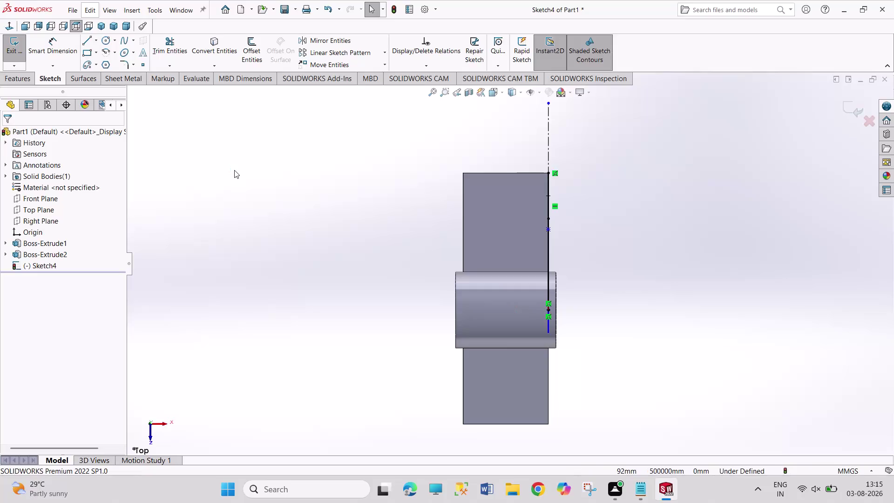
Undo the stray sketch line and check the part from the angled and front views.
key(ctrl+z)
key(ctrl+z)
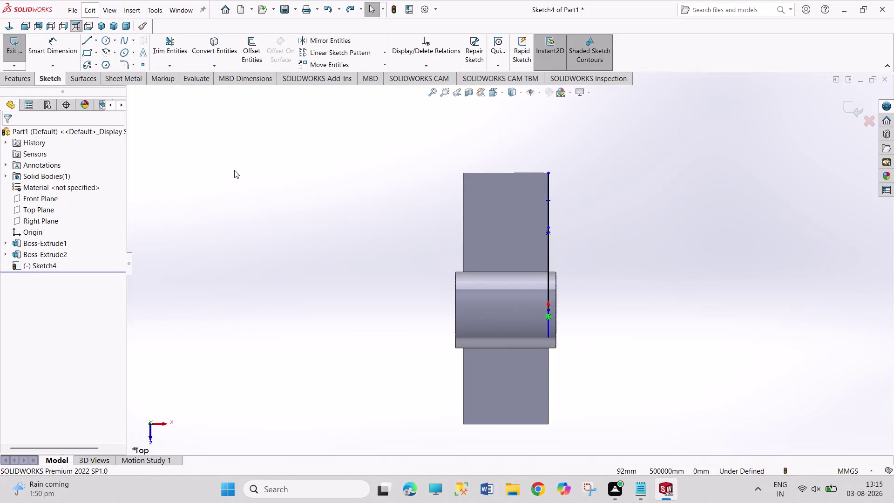
click(101, 28)
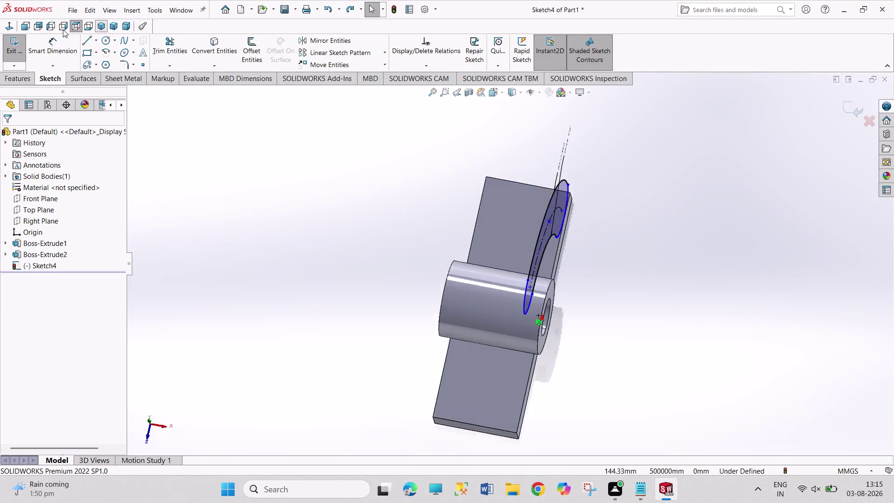
key(ctrl+z)
key(ctrl+z)
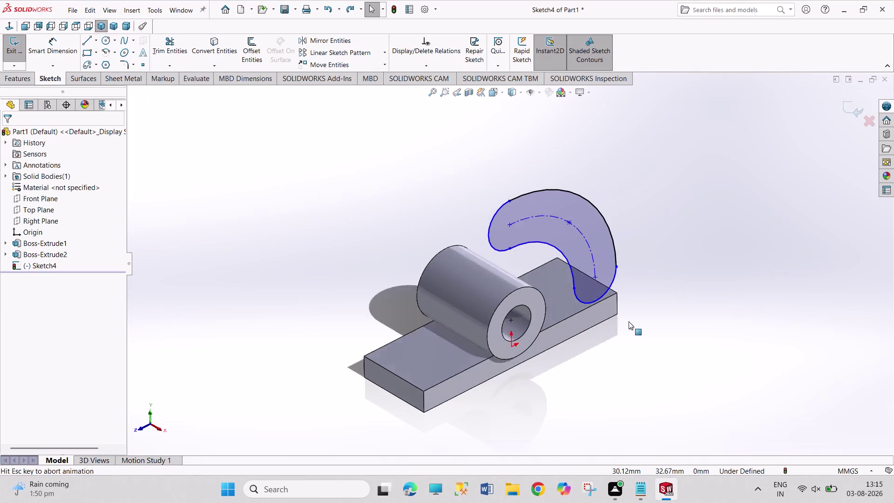
key(ctrl+z)
key(ctrl+z)
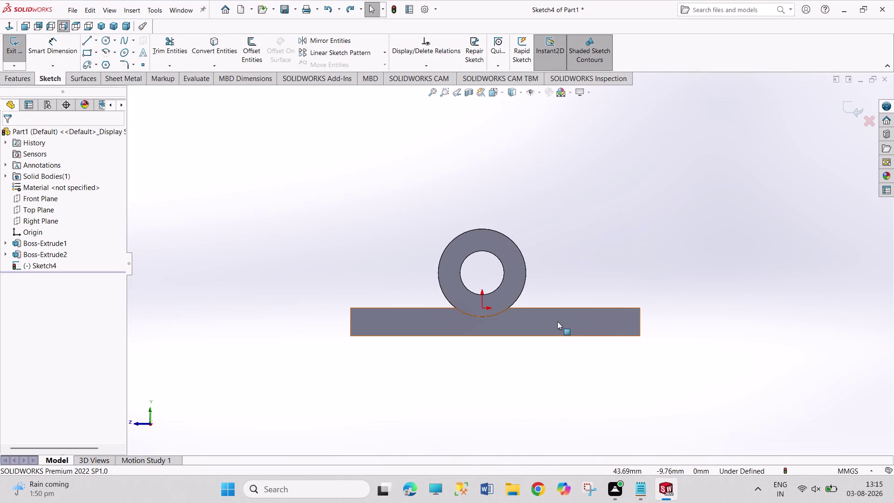
Exit and discard the unfinished Sketch4, then select the ring's front face.
click(557, 321)
click(506, 281)
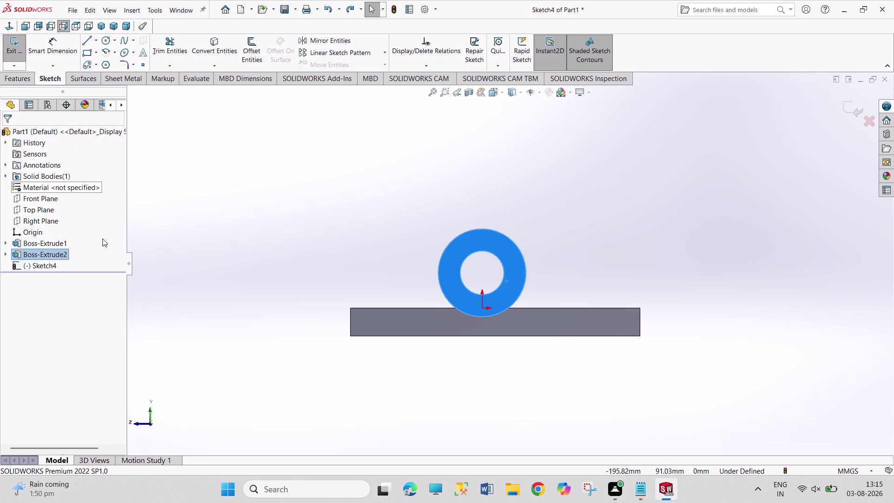
click(7, 46)
click(510, 281)
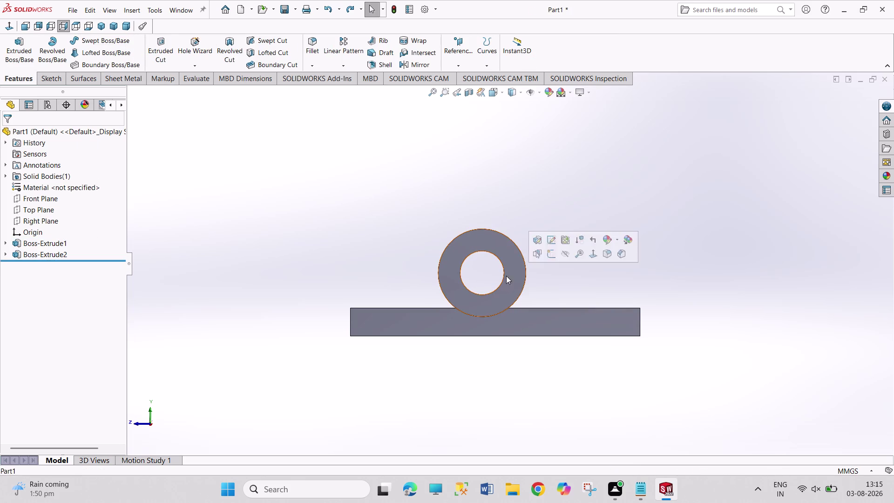
click(55, 79)
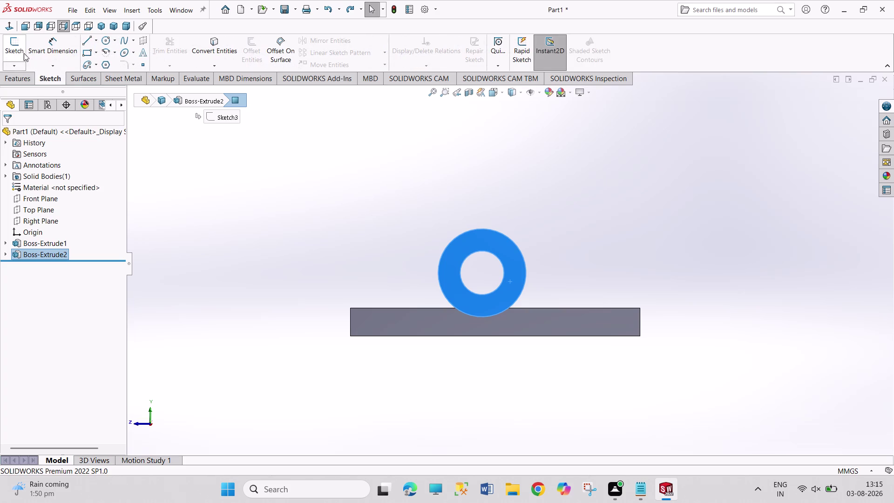
Start a sketch on the ring face and draw a centerpoint arc slot from the ring centre.
click(21, 48)
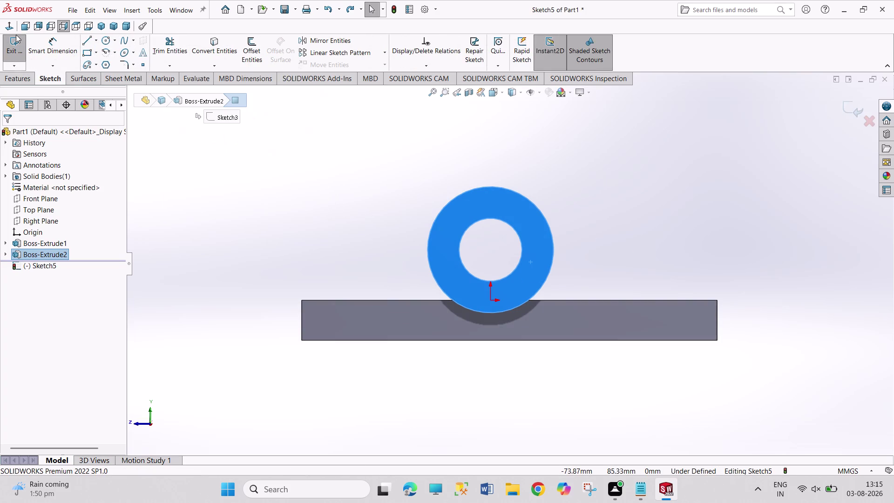
click(86, 65)
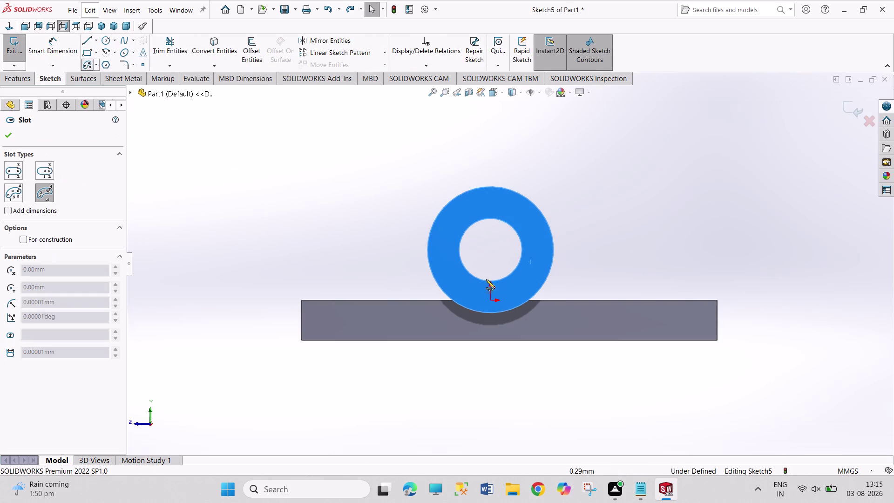
click(490, 248)
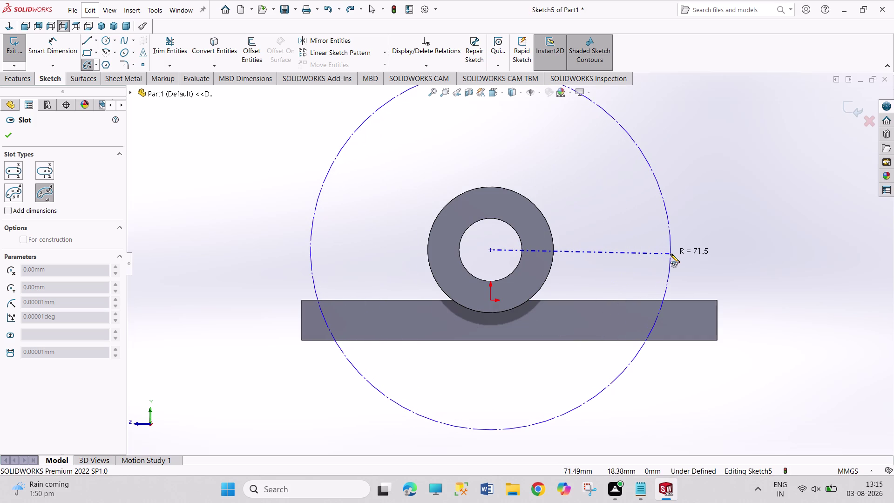
click(670, 254)
scroll(up, 3)
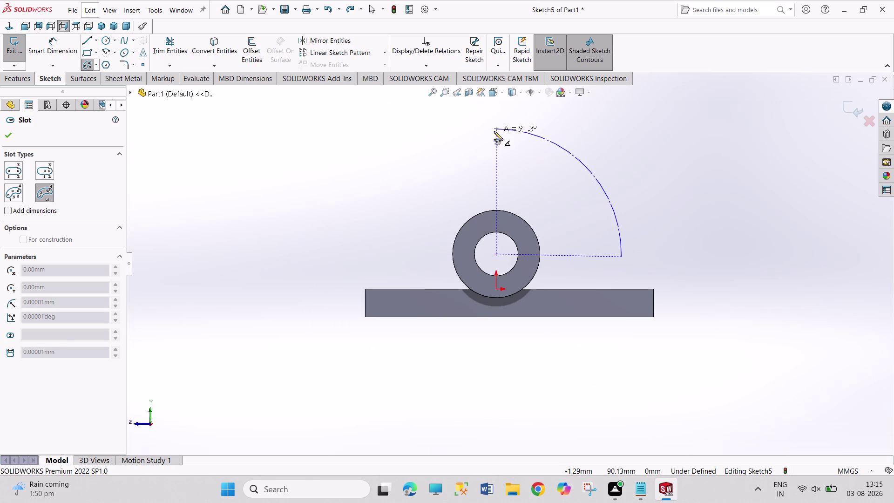
click(494, 132)
click(510, 112)
Dimension the slot's outer arc to R90 and inner arc to R60.
right_drag(722, 217, 704, 132)
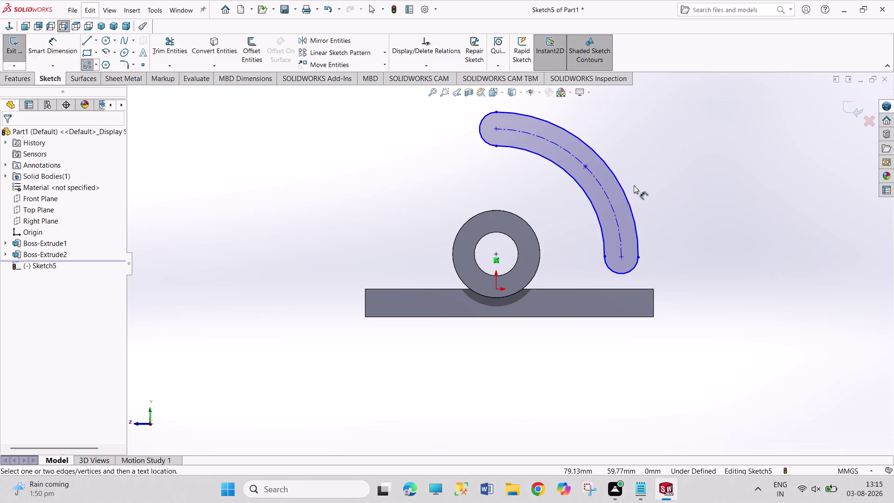
click(626, 195)
click(646, 179)
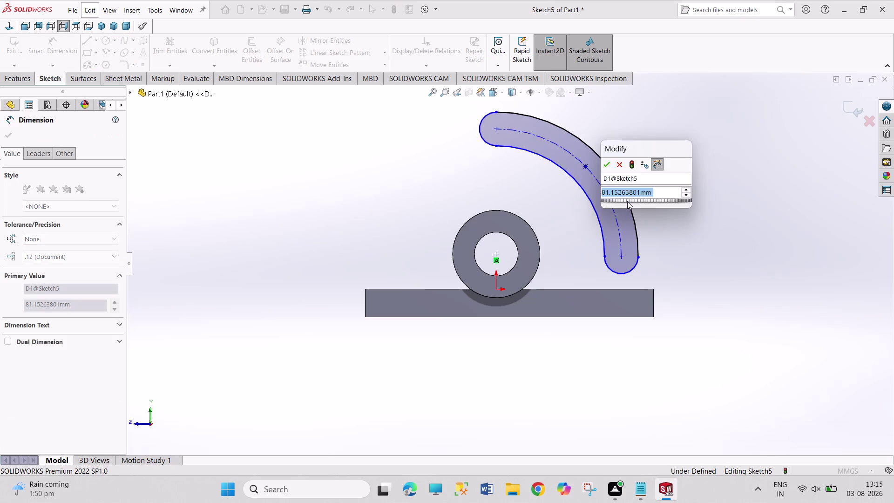
text(90)
key(Return)
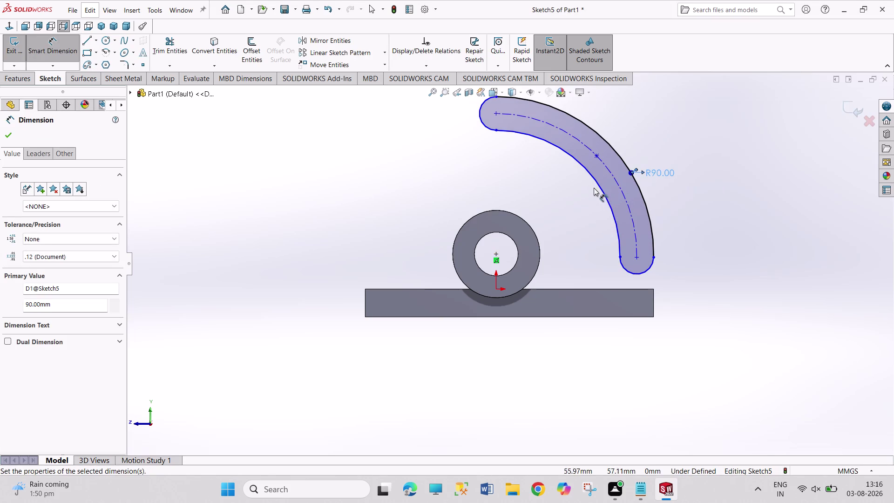
drag(595, 184, 598, 178)
click(644, 131)
text(6)
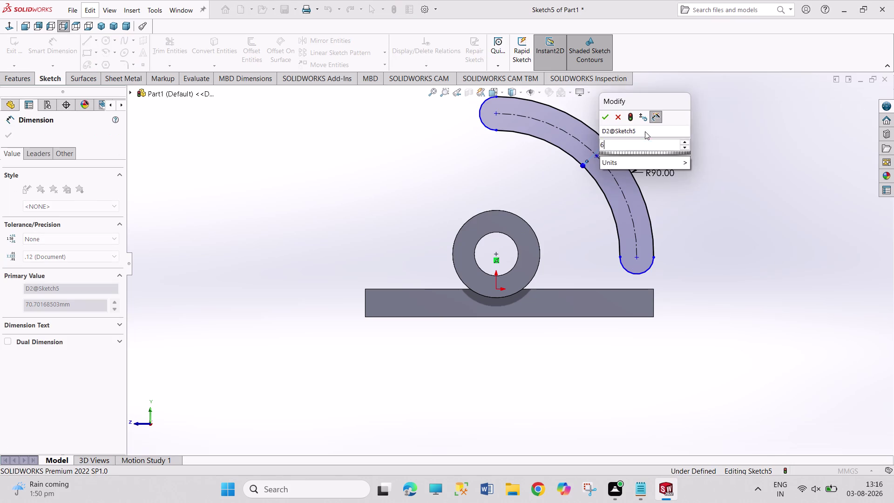
text(0)
key(Return)
right_click(729, 198)
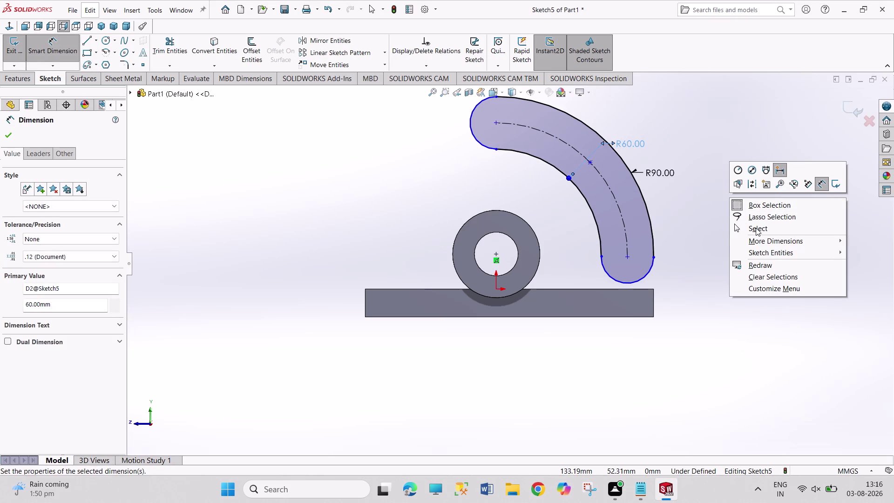
click(755, 228)
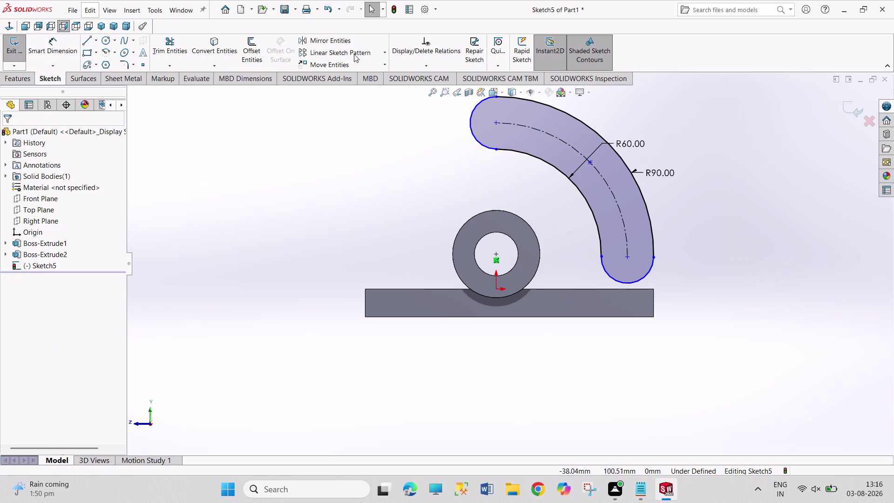
click(98, 40)
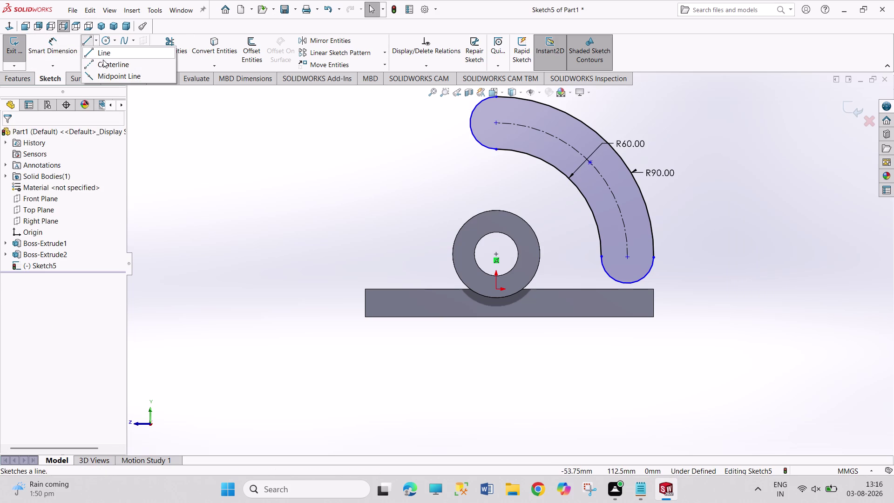
Draw horizontal and vertical centerlines from the ring centre past the slot.
click(103, 61)
click(497, 253)
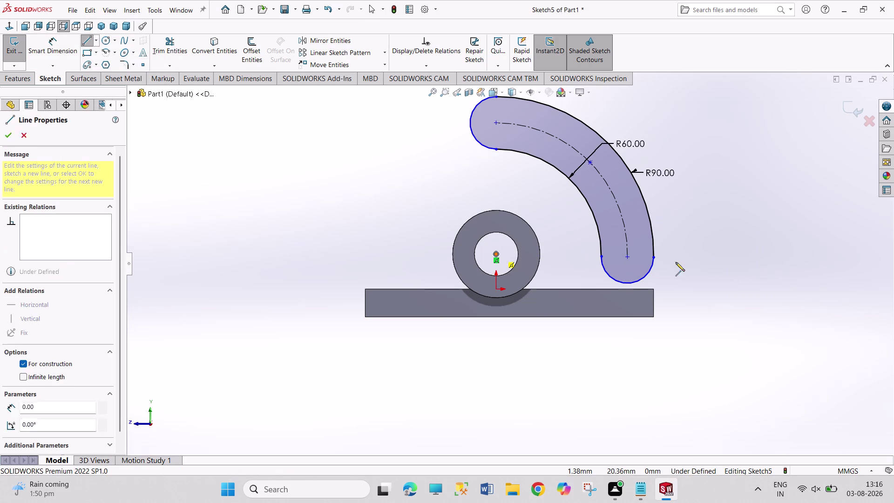
click(716, 258)
right_click(733, 220)
drag(758, 228, 744, 221)
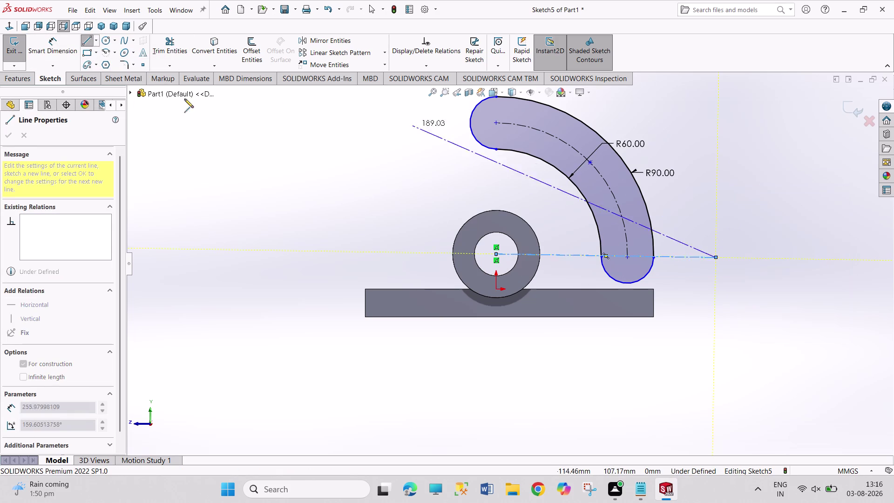
click(97, 41)
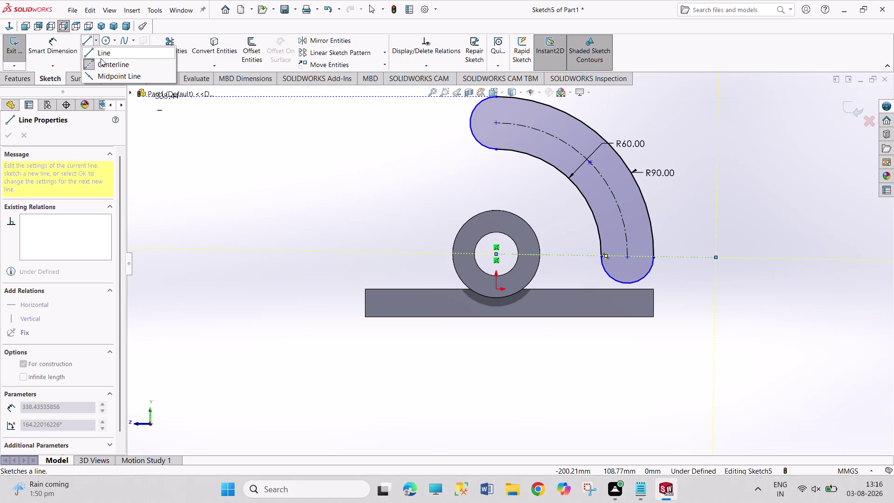
click(105, 65)
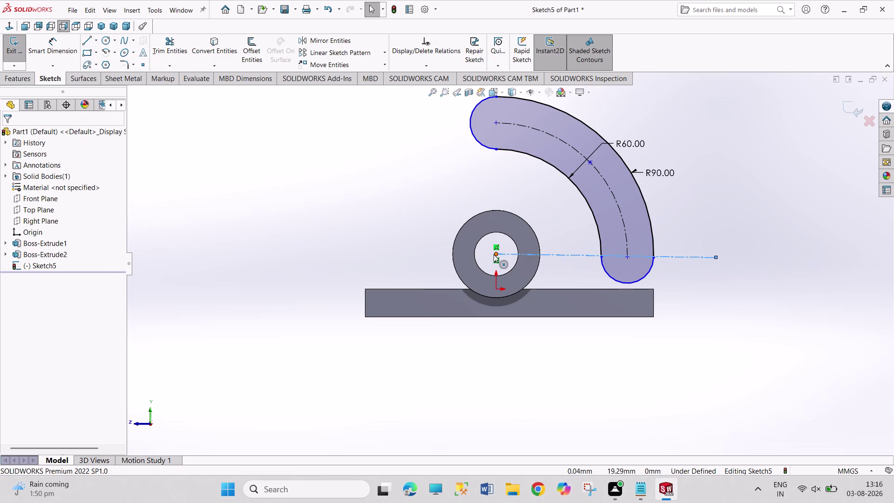
click(98, 42)
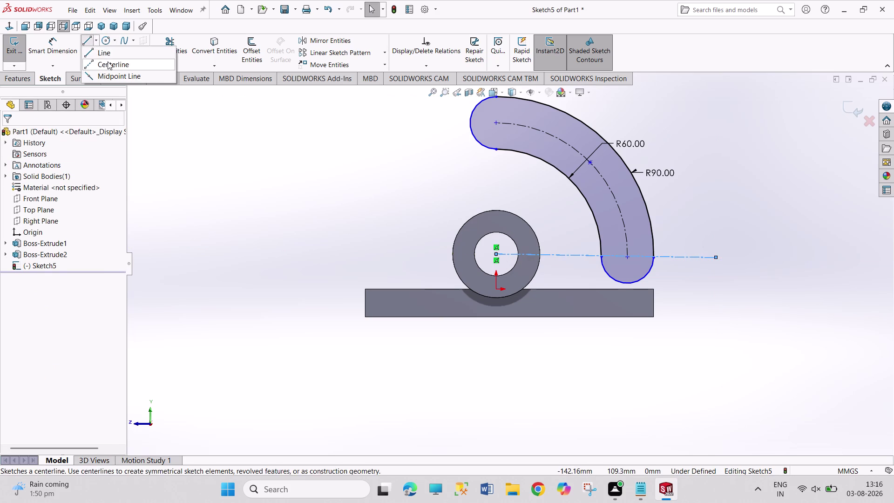
click(107, 61)
click(495, 254)
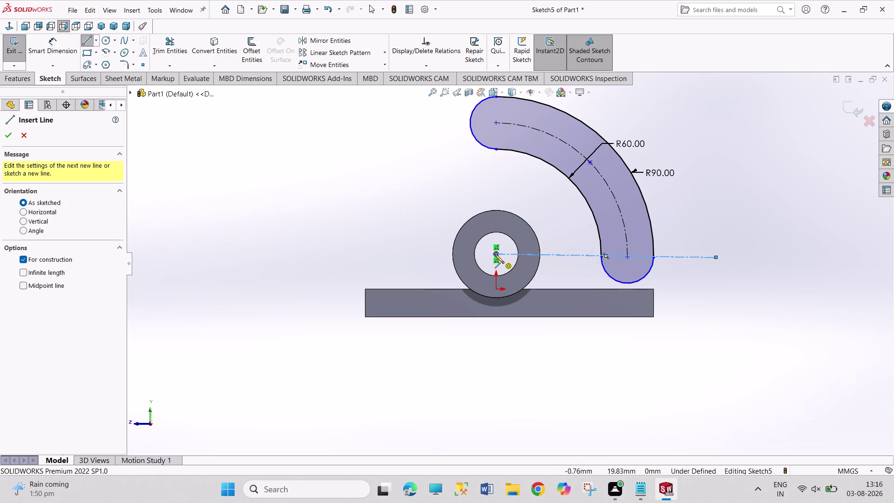
click(496, 110)
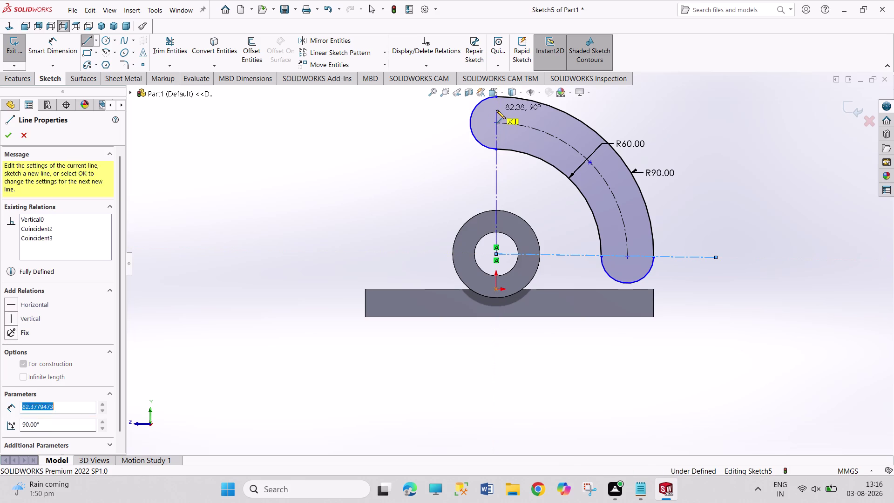
right_click(532, 107)
click(544, 115)
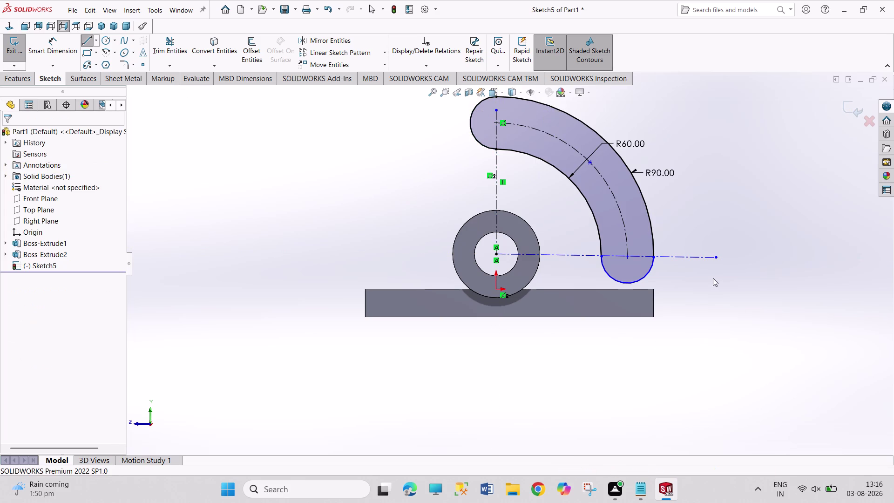
Make the horizontal line construction geometry and tie the slot end onto it.
click(703, 256)
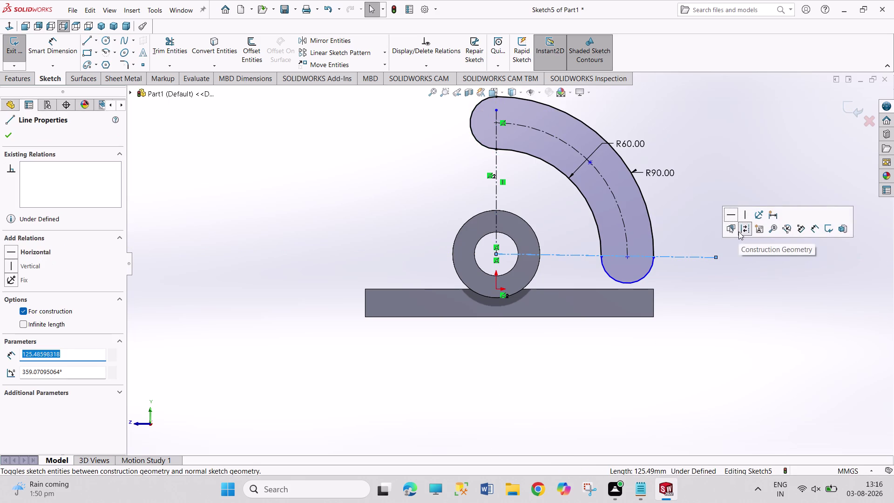
click(733, 216)
click(733, 151)
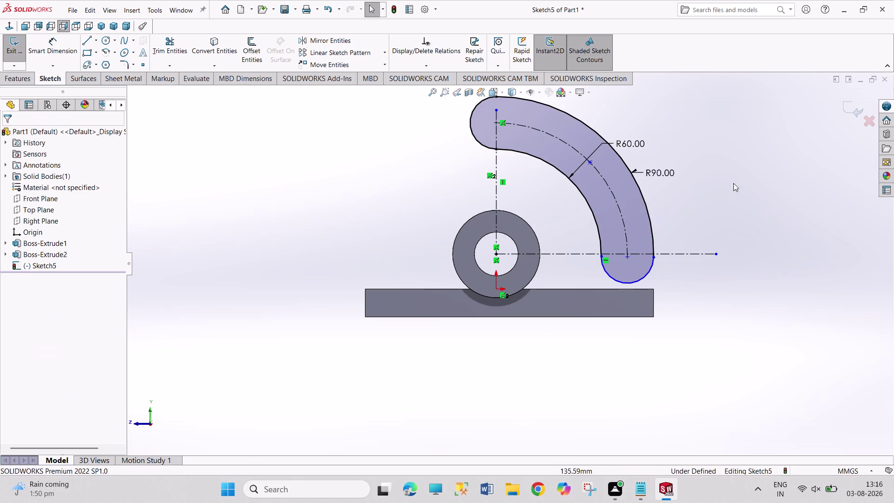
click(626, 258)
click(678, 254)
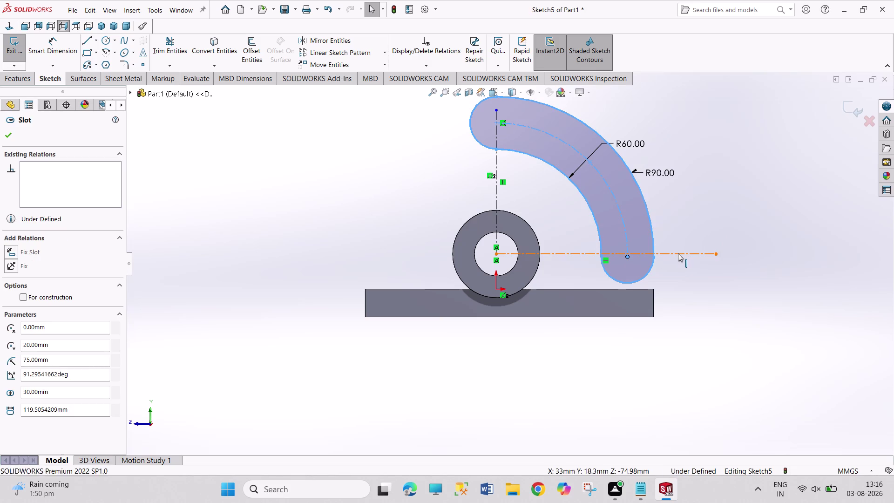
click(719, 213)
click(721, 166)
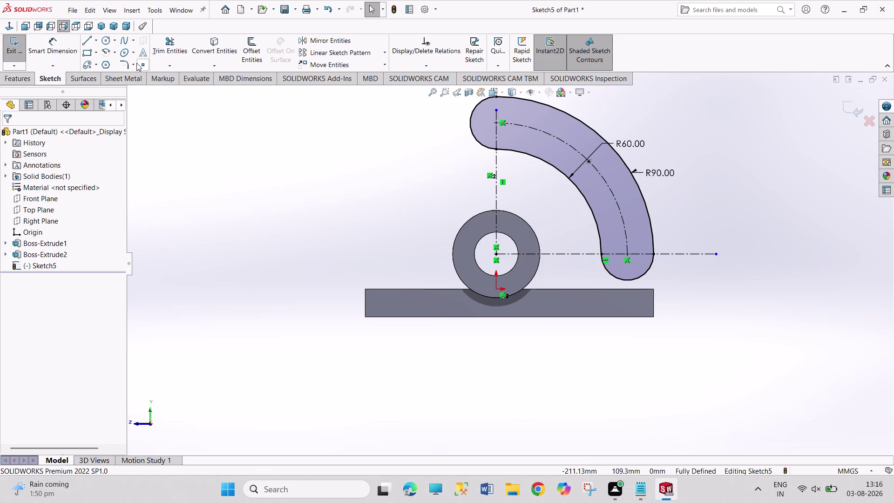
click(104, 41)
Sketch a small circle centred on the slot's upper end.
scroll(down, 3)
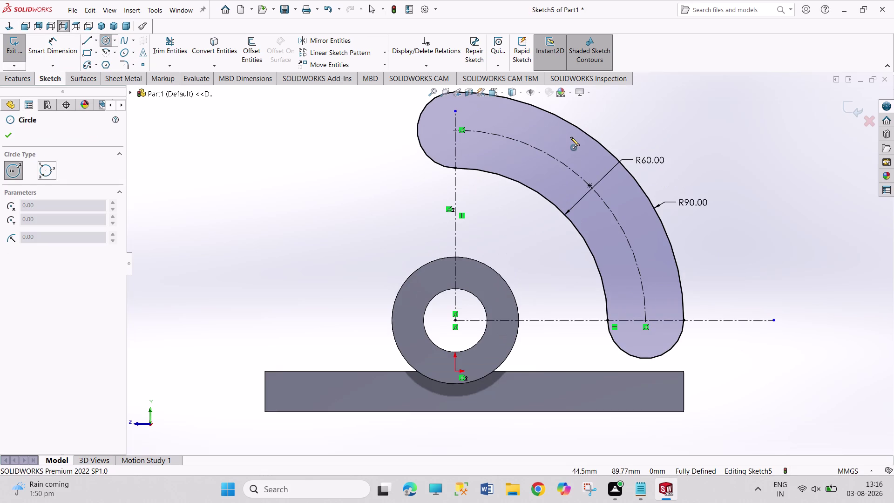
click(454, 132)
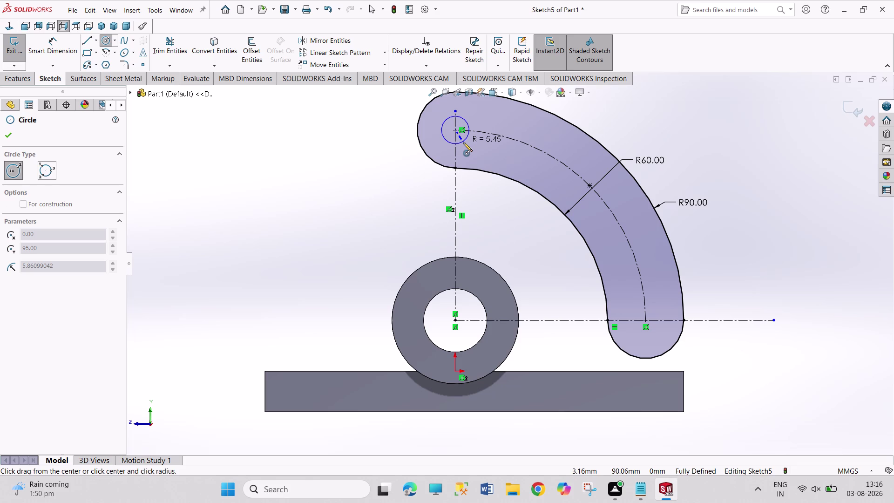
click(463, 142)
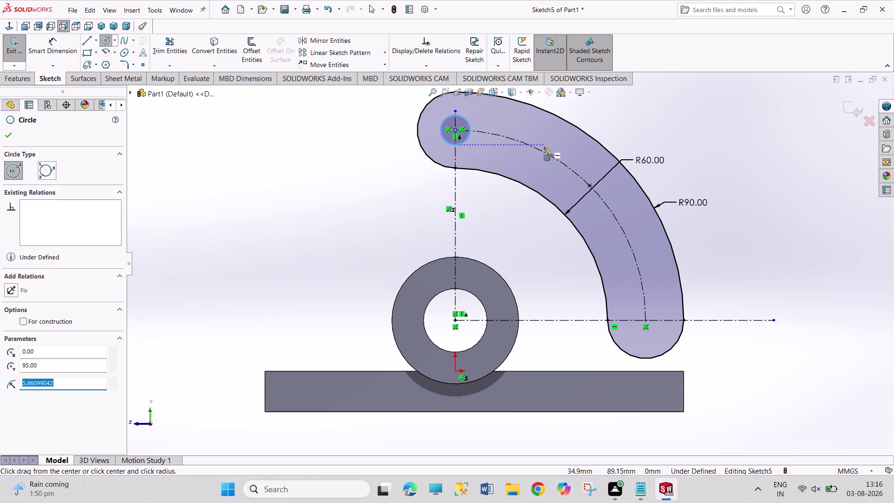
right_click(686, 115)
click(692, 128)
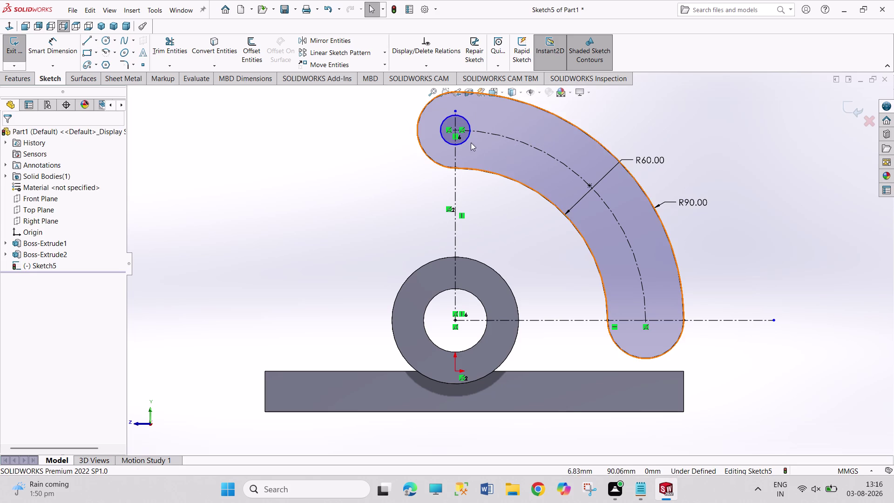
right_drag(705, 110, 700, 83)
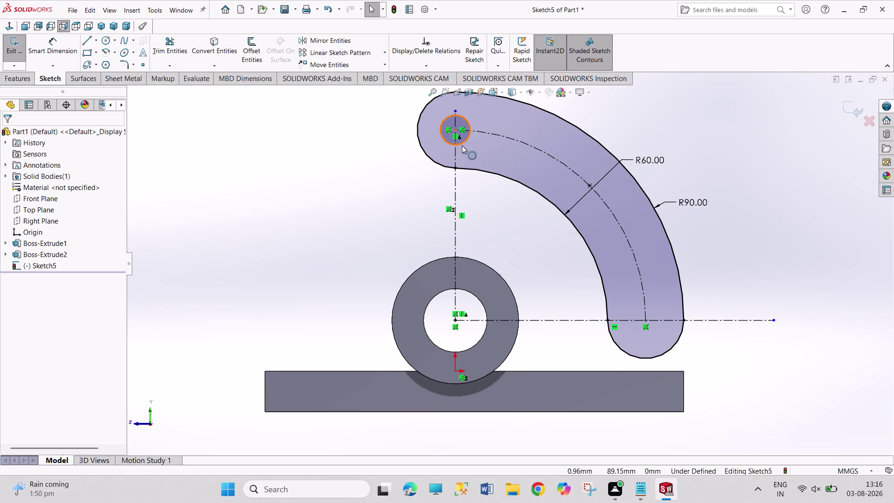
right_drag(688, 133, 685, 77)
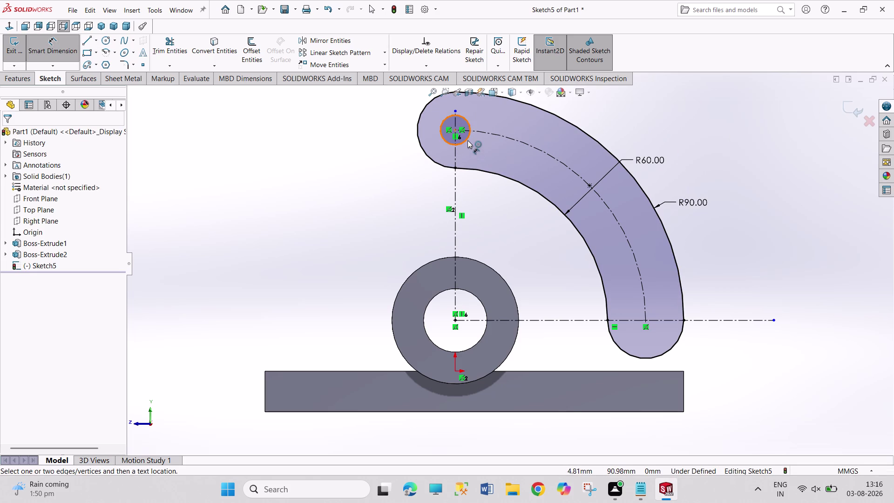
Dimension the circle's diameter to 12 mm.
drag(468, 140, 461, 141)
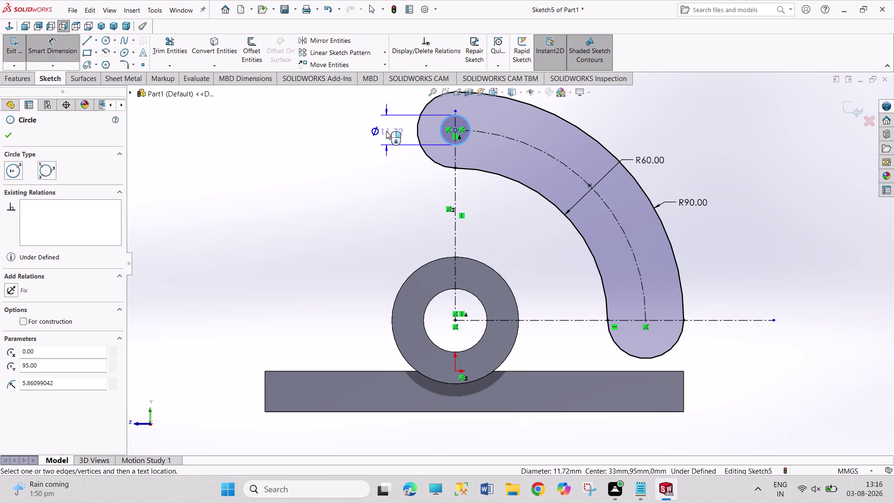
click(386, 131)
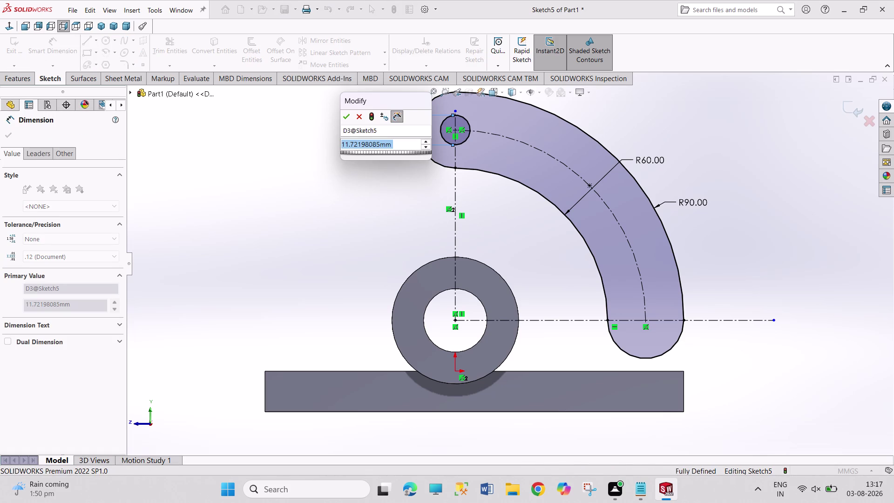
text(30)
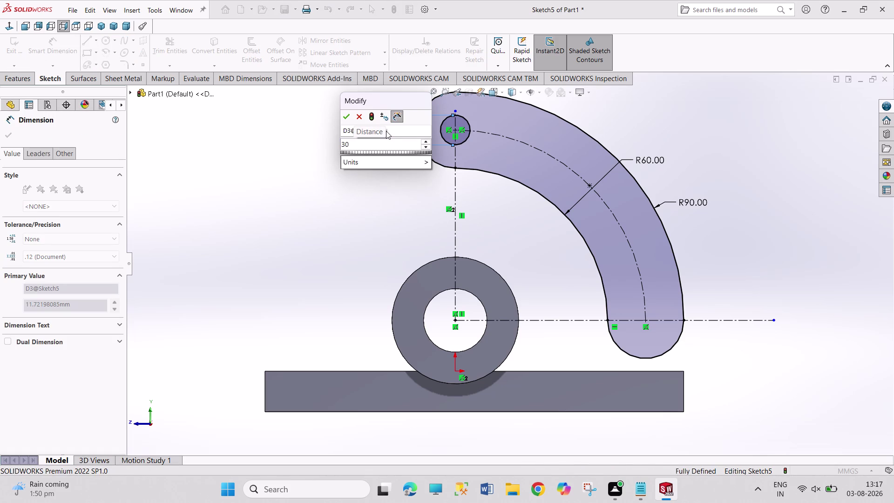
key(BackSpace)
key(BackSpace)
text(12)
key(Return)
right_click(345, 200)
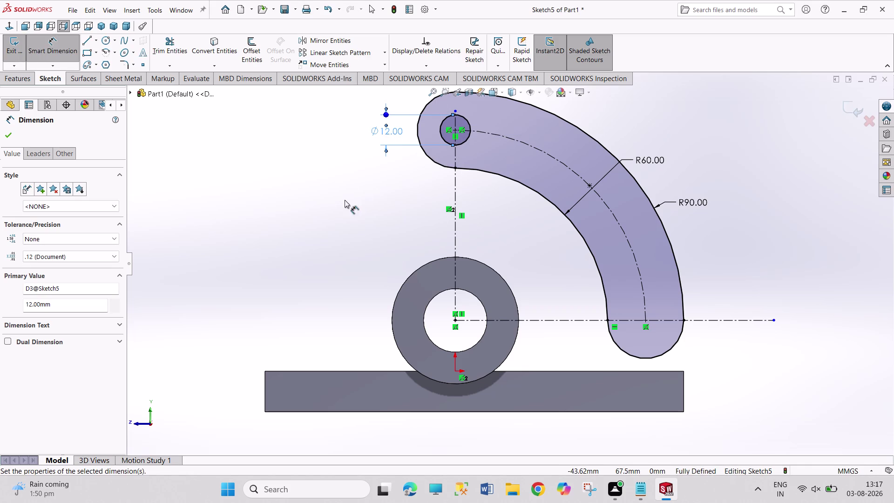
click(366, 232)
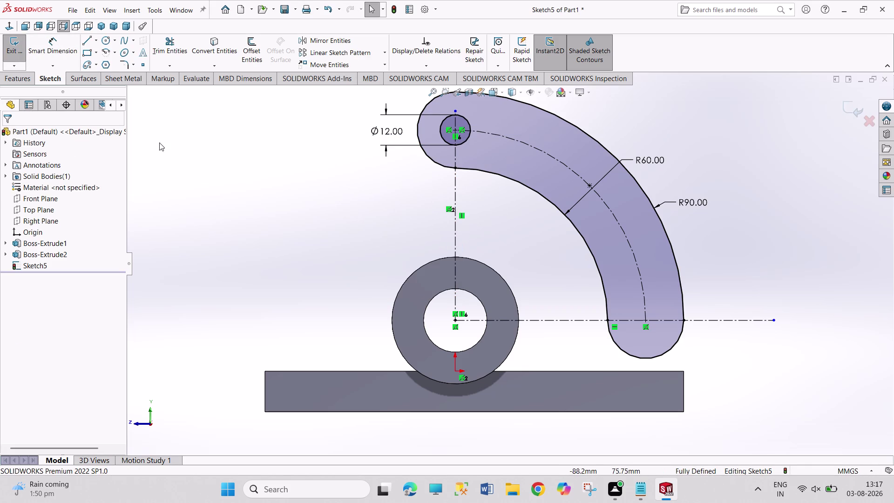
Select the 12 mm circle and start a circular sketch pattern.
click(466, 142)
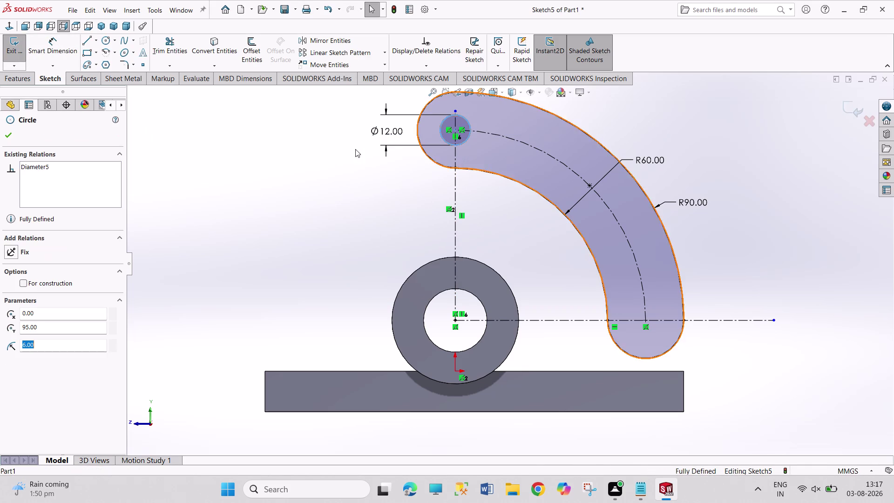
click(386, 55)
click(383, 77)
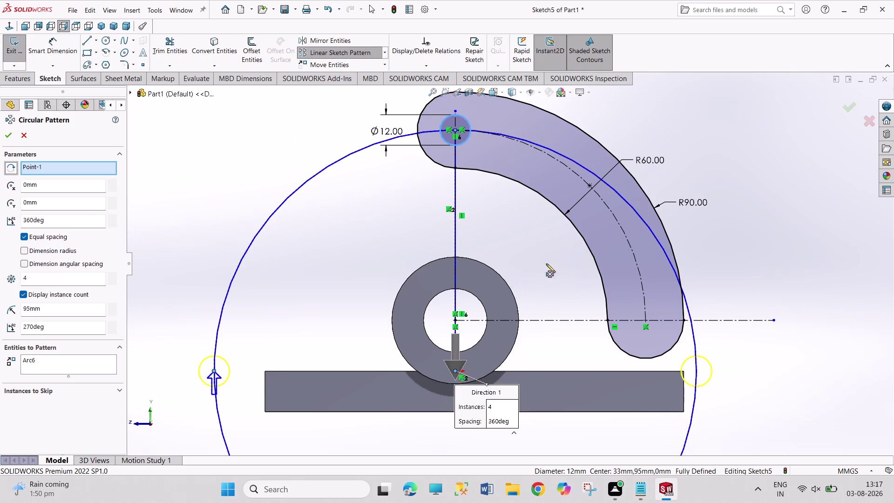
Remove the pattern centre point and swap the curved slot out of the patterned entities.
right_click(81, 168)
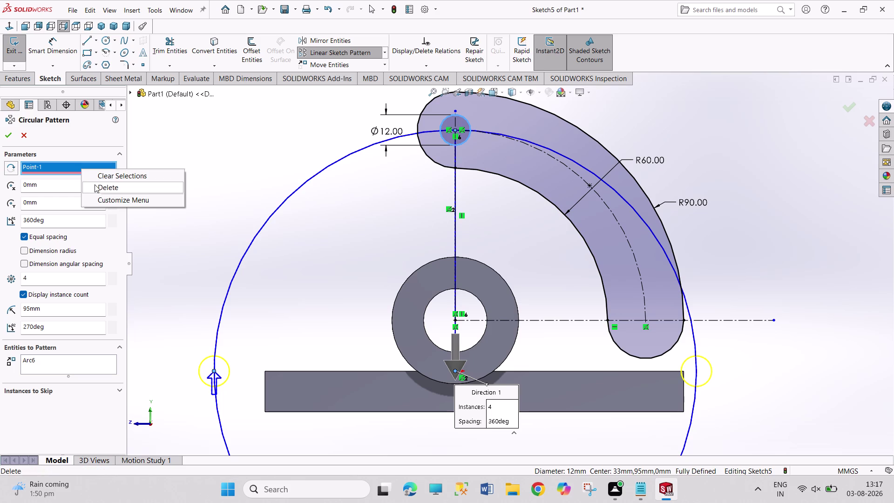
click(96, 185)
click(81, 168)
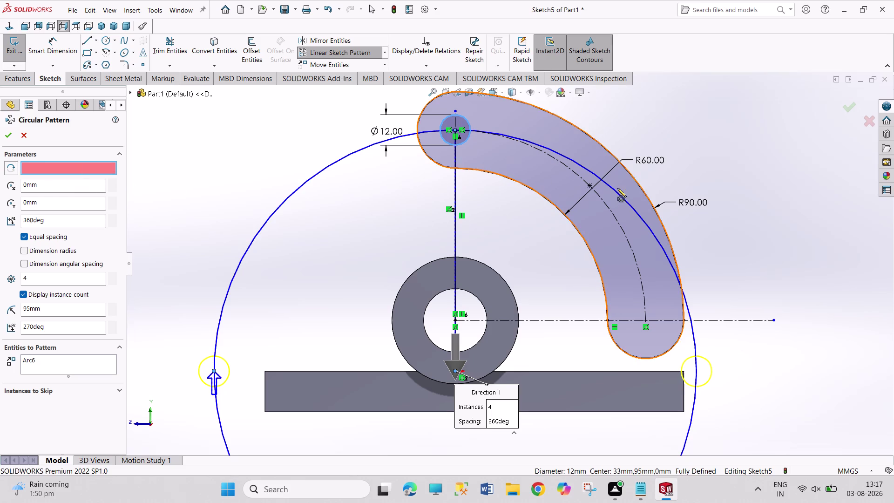
click(591, 187)
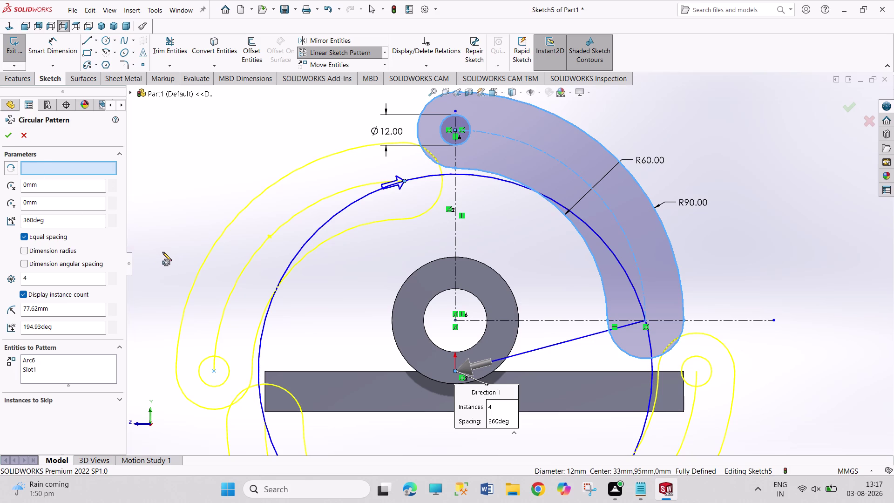
click(64, 167)
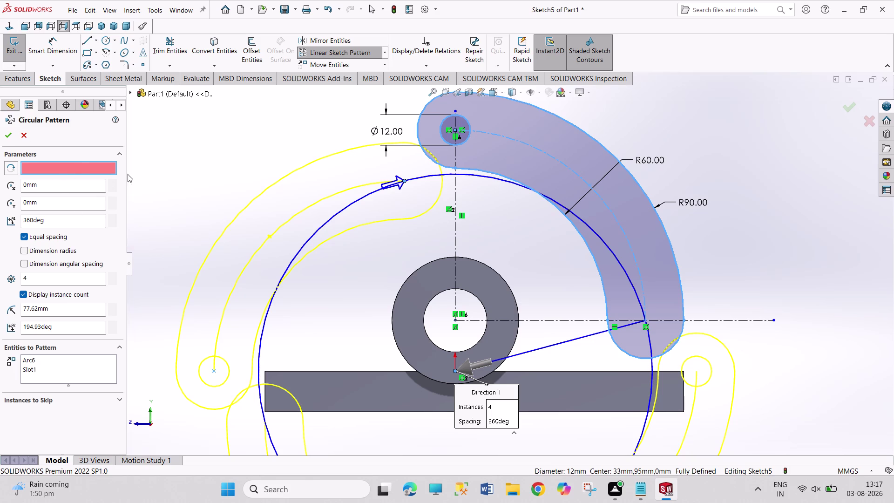
click(551, 155)
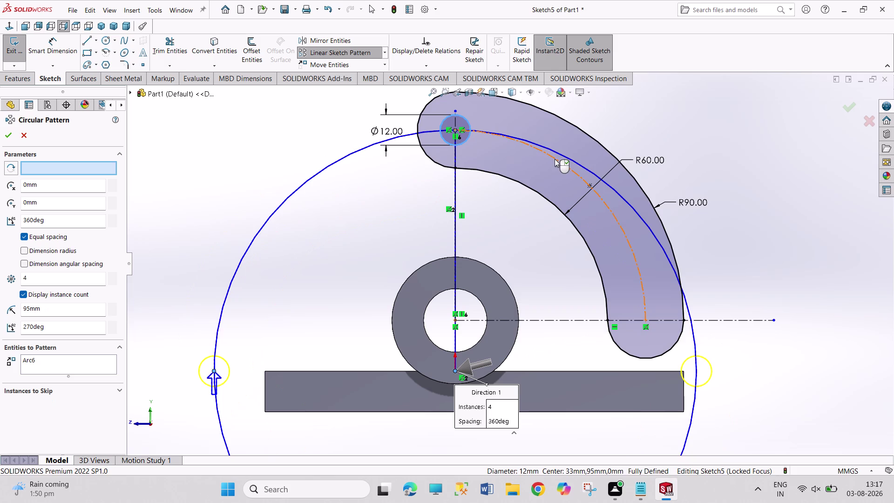
right_click(52, 362)
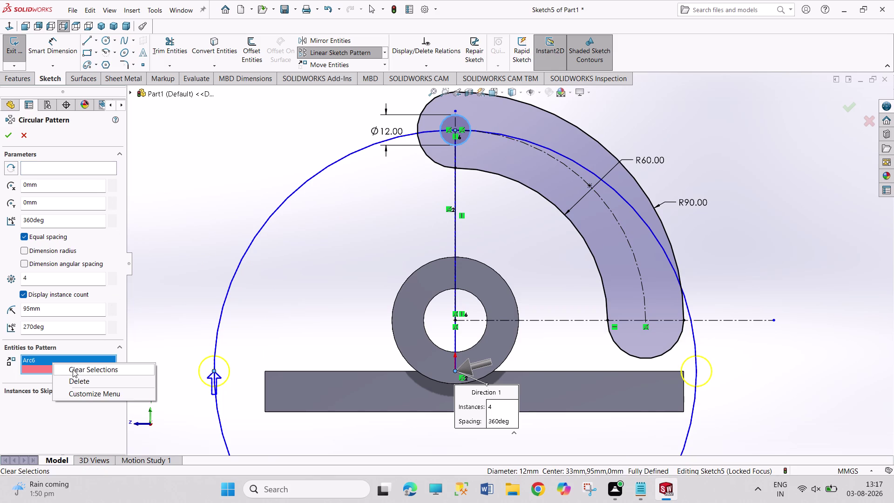
click(73, 369)
click(39, 364)
click(467, 135)
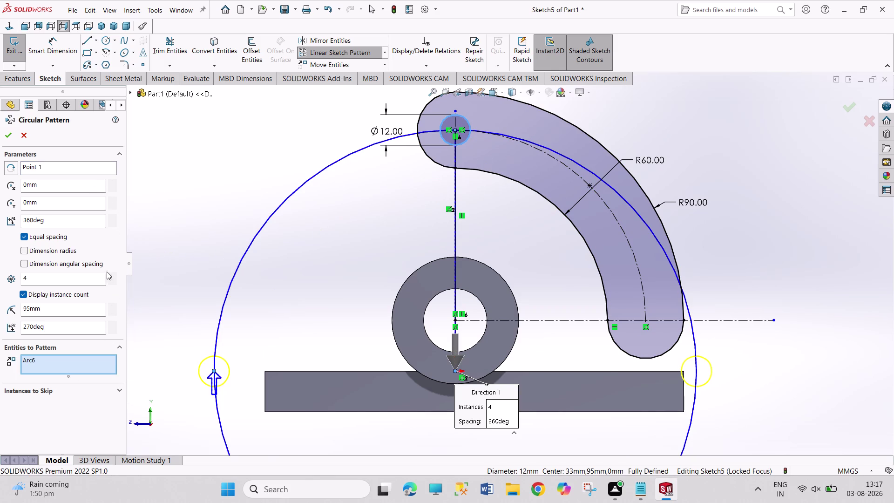
Reset the pattern centre and entities, leaving the 12 mm circle as the patterned entity.
click(66, 163)
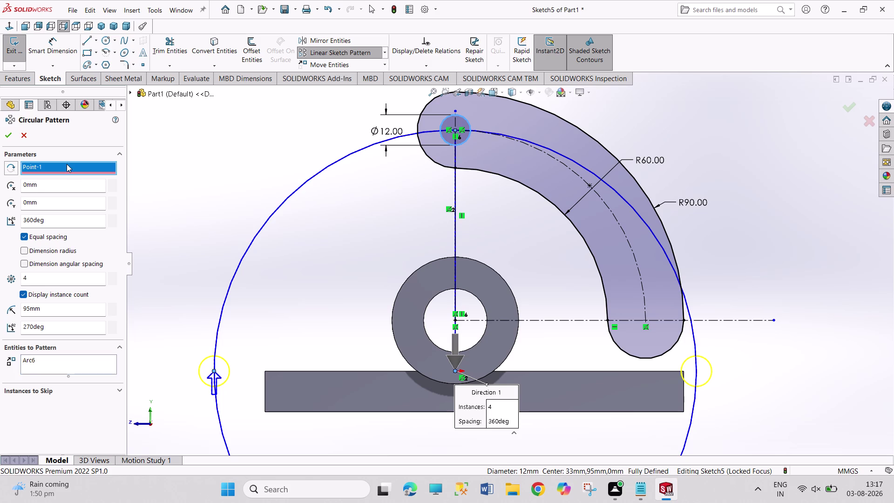
right_click(67, 163)
click(86, 172)
click(86, 172)
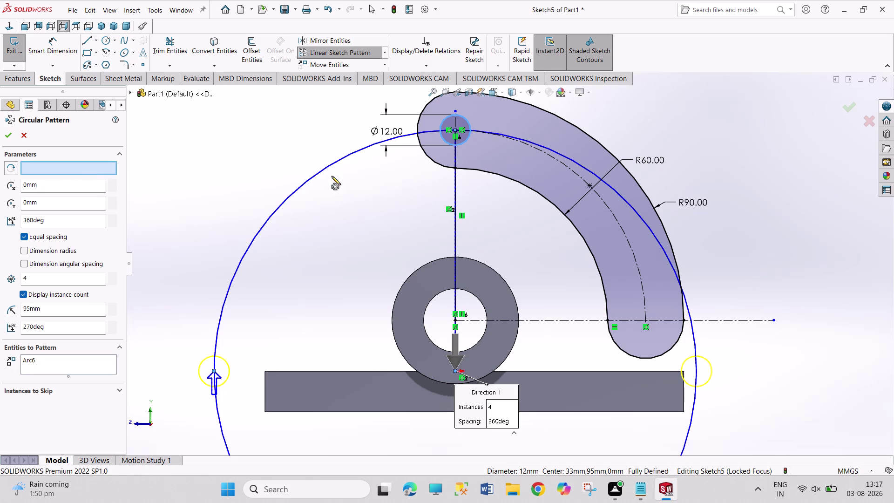
click(581, 177)
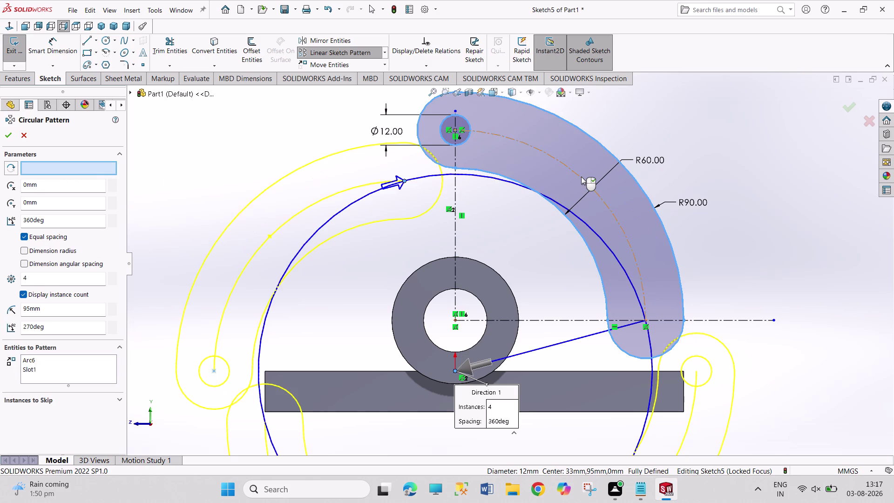
right_click(33, 367)
click(44, 370)
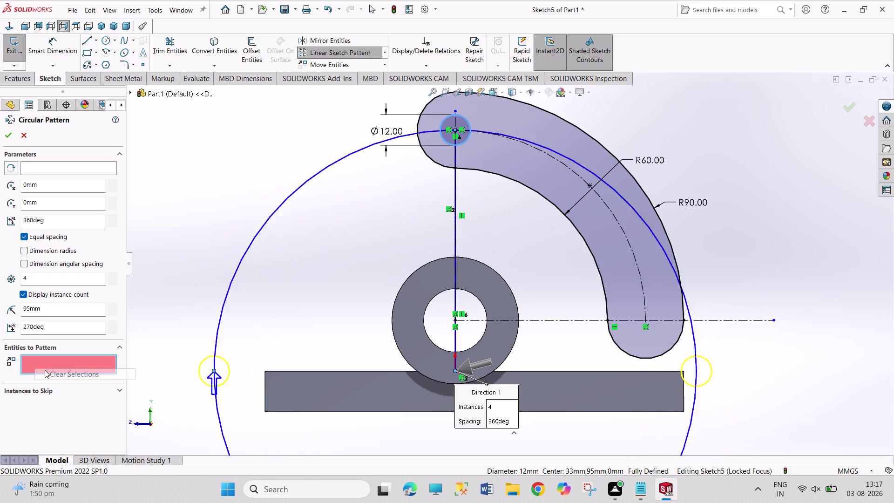
click(44, 364)
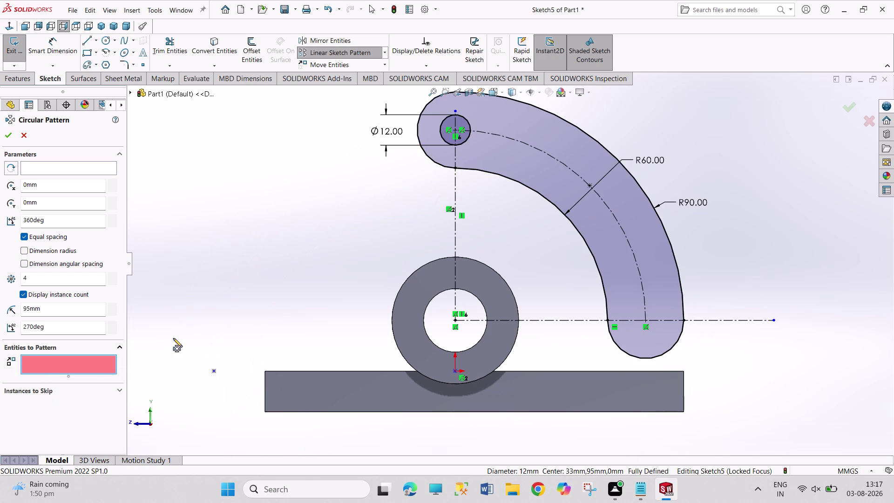
click(466, 141)
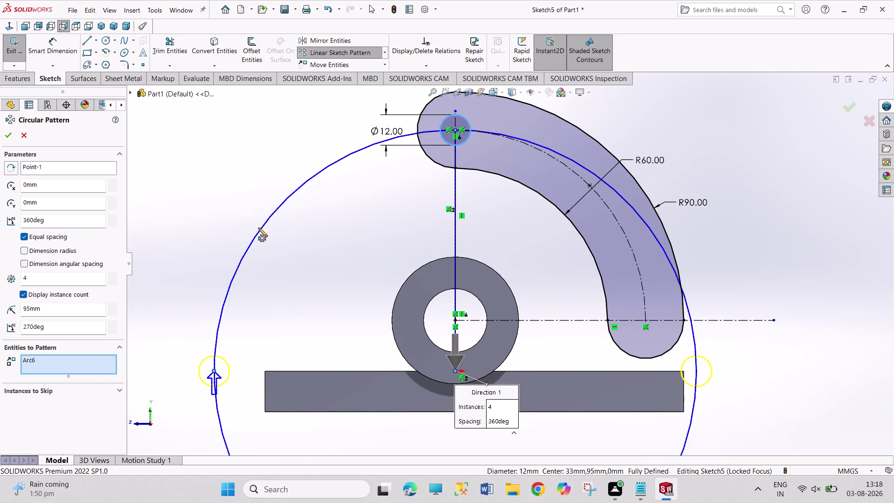
Remove the centre point again, drop Slot1, and switch to dimensioned 90-degree angular spacing.
right_click(56, 167)
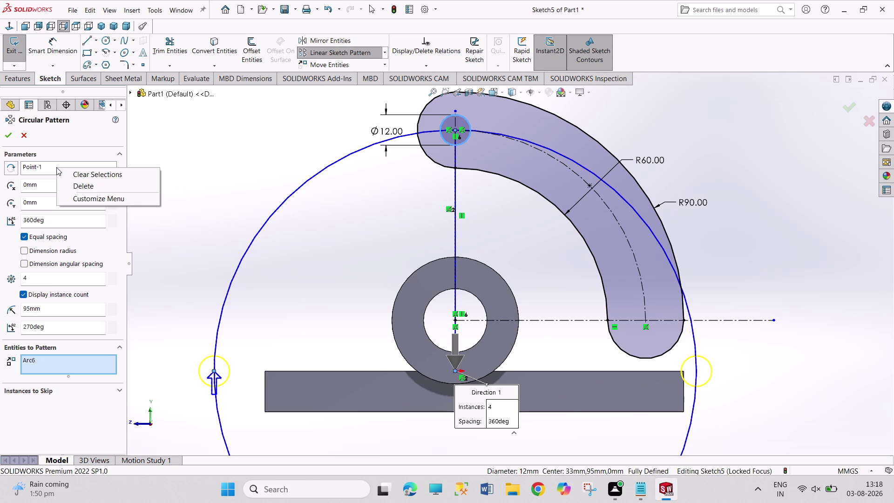
click(80, 177)
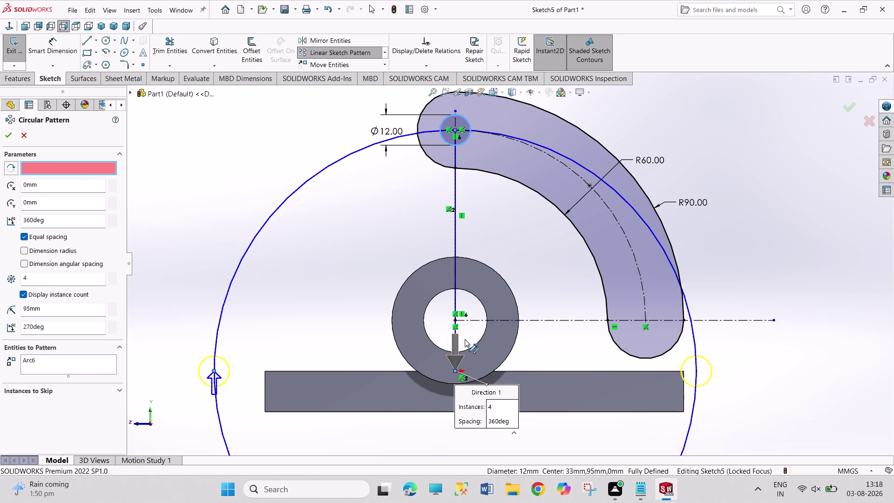
click(454, 318)
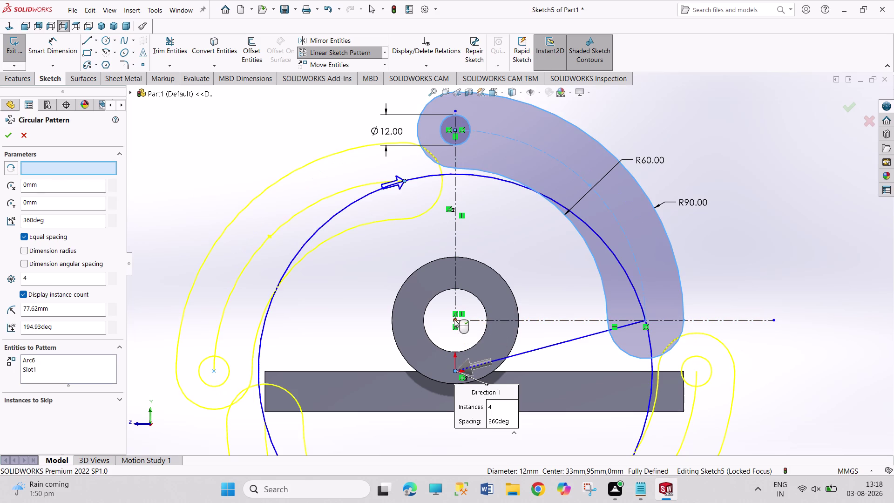
click(28, 368)
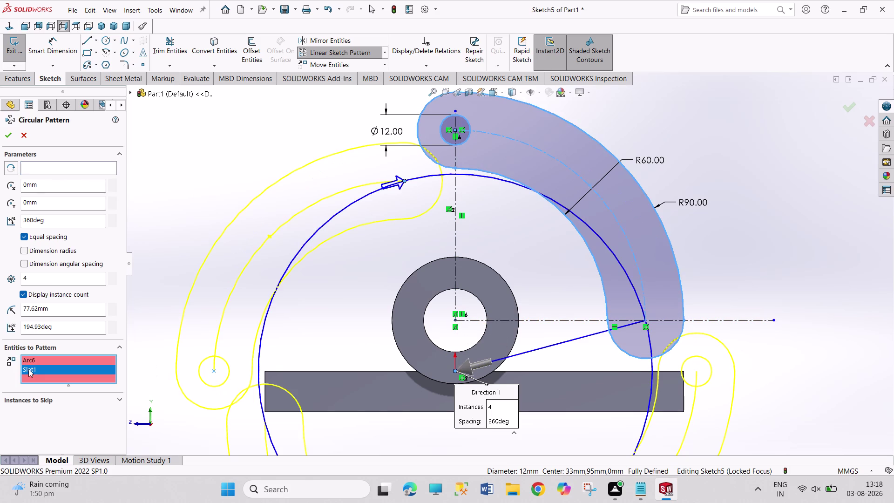
right_click(29, 369)
click(48, 386)
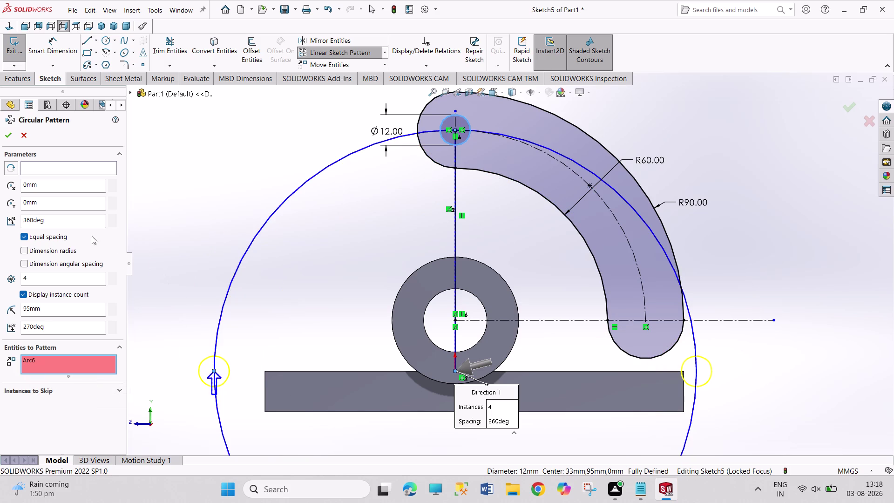
drag(33, 220, 12, 219)
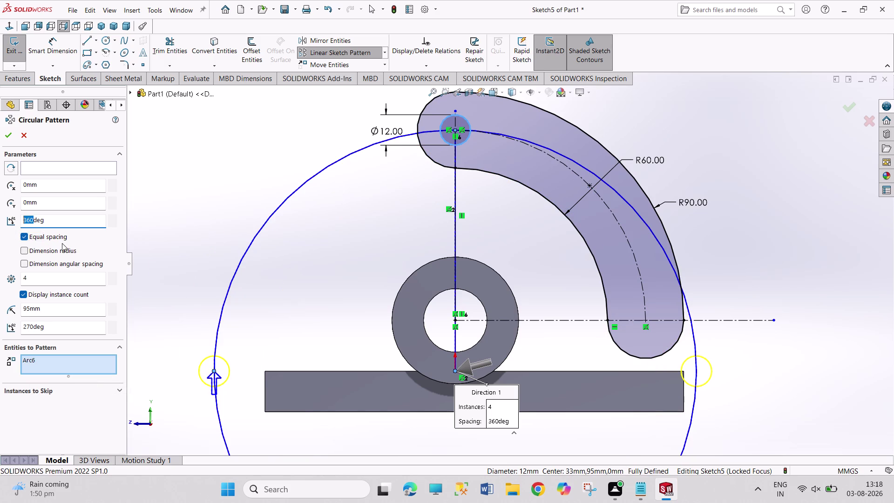
click(53, 235)
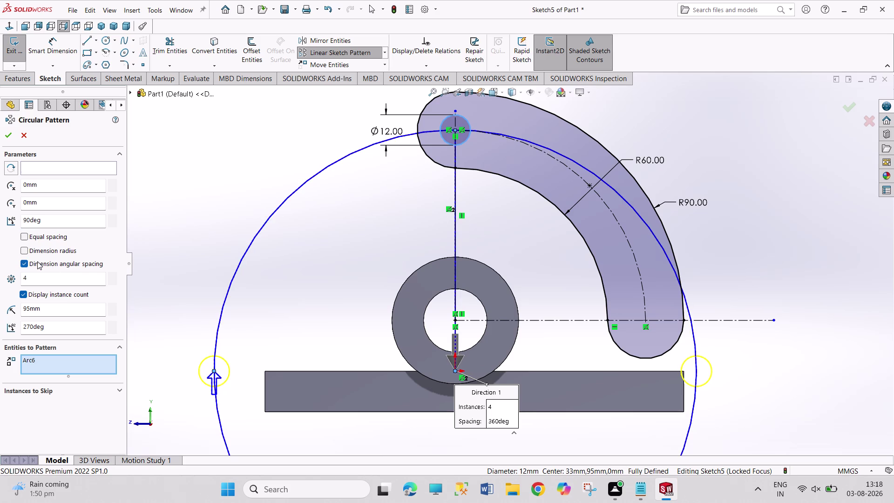
Return to equal spacing and set the total pattern angle to 90°.
click(48, 237)
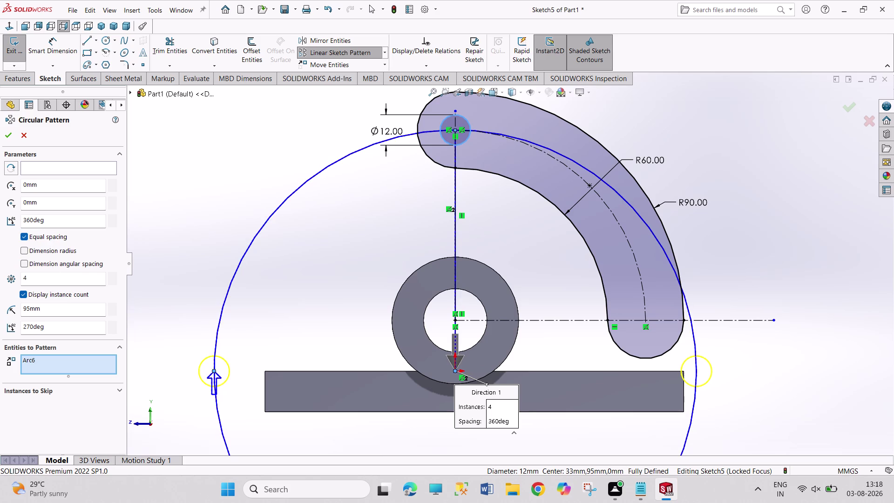
drag(33, 220, 17, 214)
text(90)
key(Return)
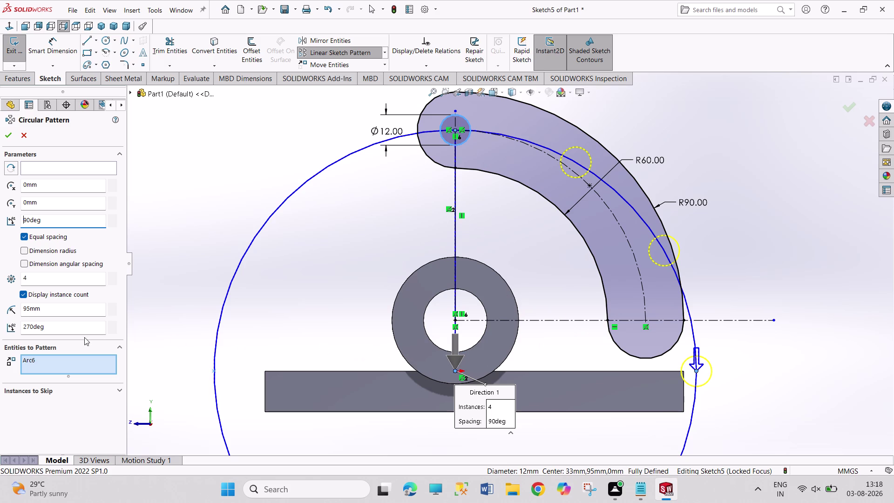
Add and then delete Slot1 from the patterned entities, then cancel the circular pattern.
scroll(up, 3)
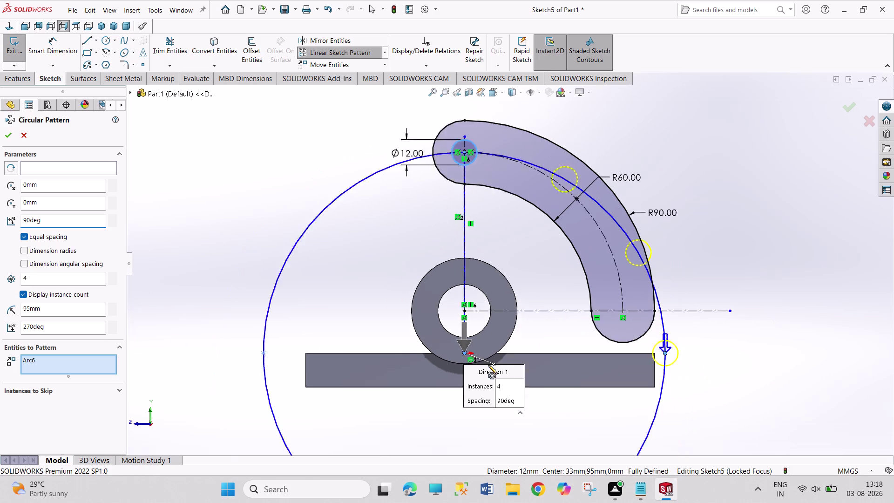
scroll(up, 3)
scroll(down, 3)
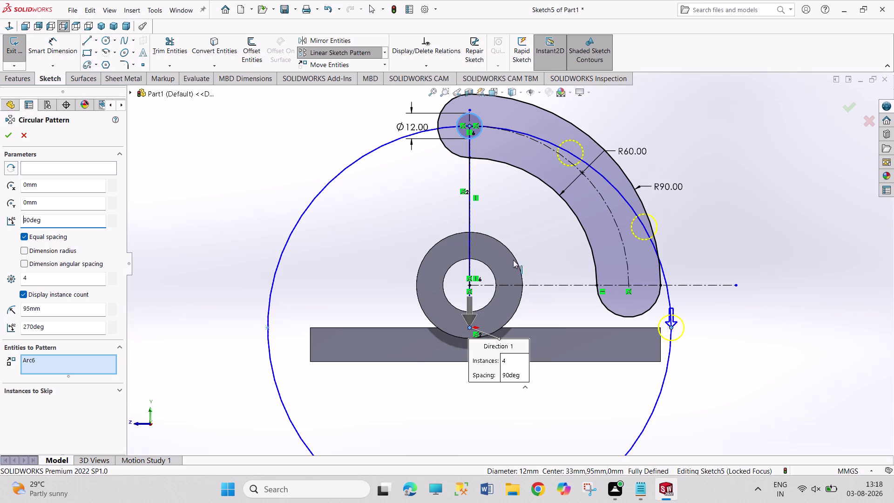
click(72, 165)
click(470, 285)
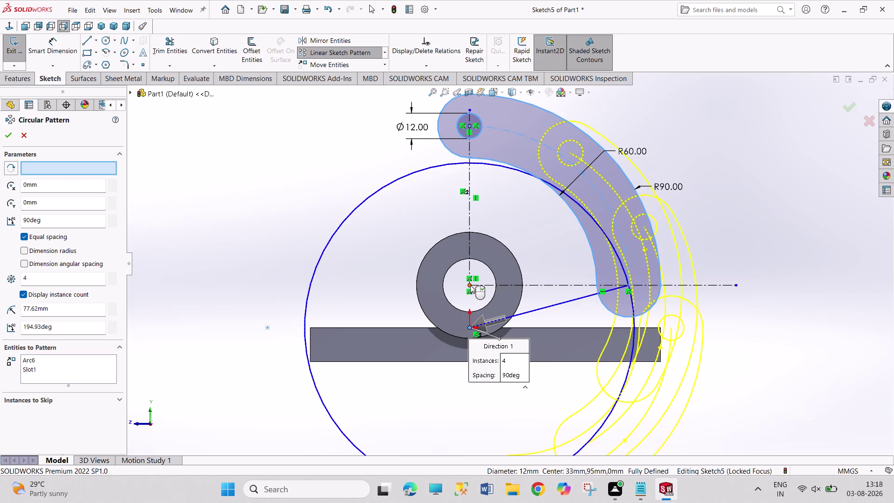
click(52, 367)
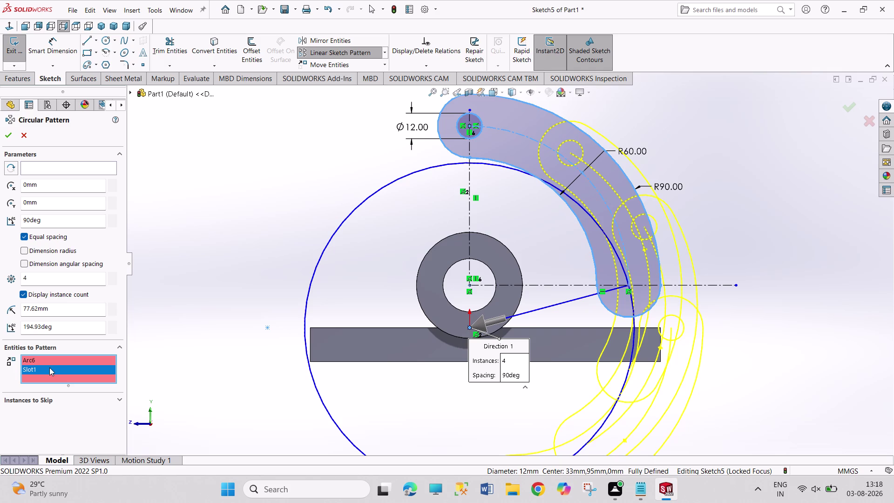
right_click(48, 368)
click(64, 384)
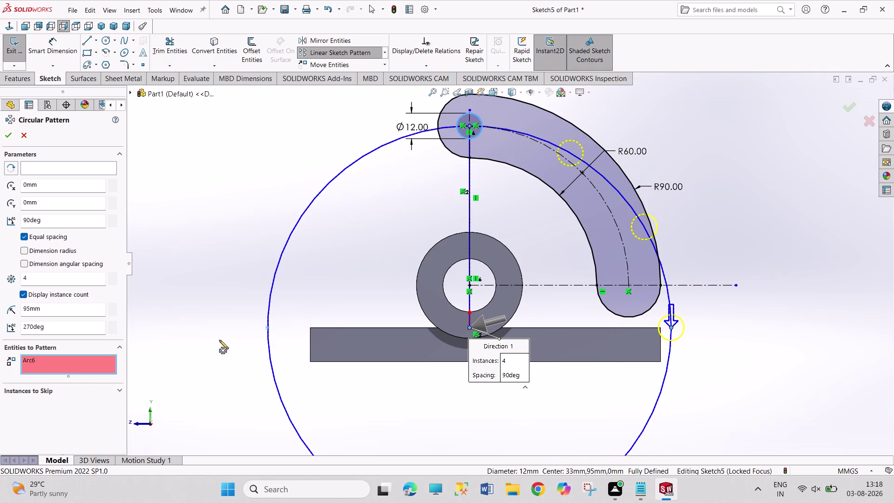
key(Escape)
key(Escape)
key(Escape)
Draw a centerline from the hub centre out beyond the slot.
key(Escape)
key(Escape)
key(Escape)
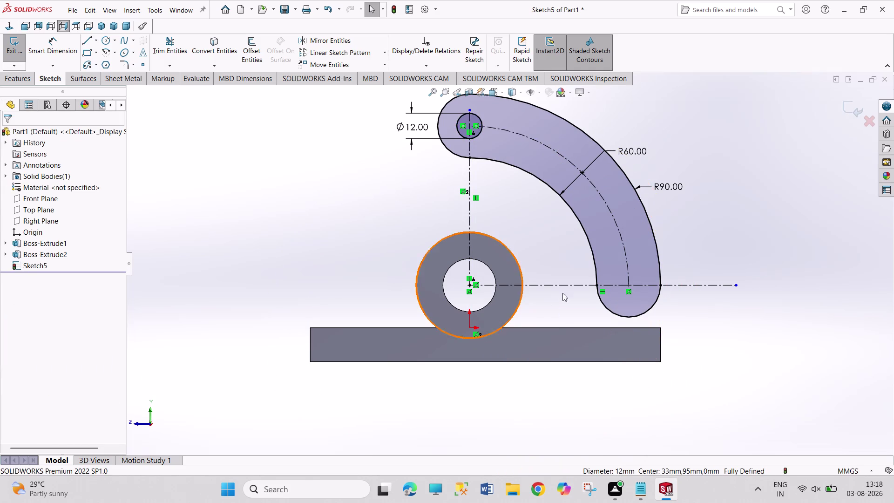
scroll(up, 3)
scroll(down, 3)
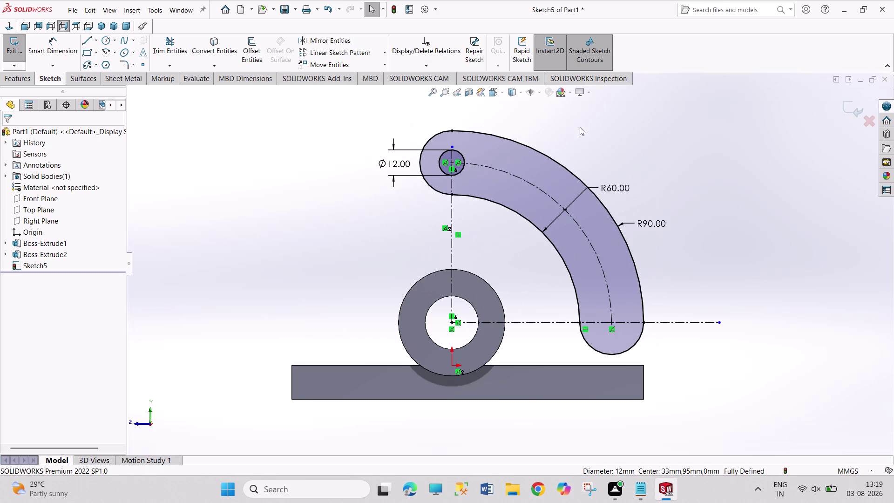
click(98, 42)
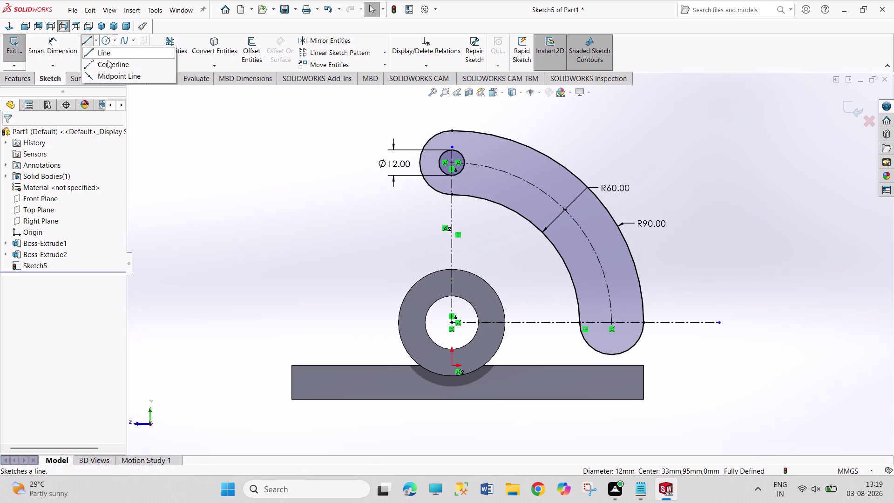
click(110, 66)
click(452, 322)
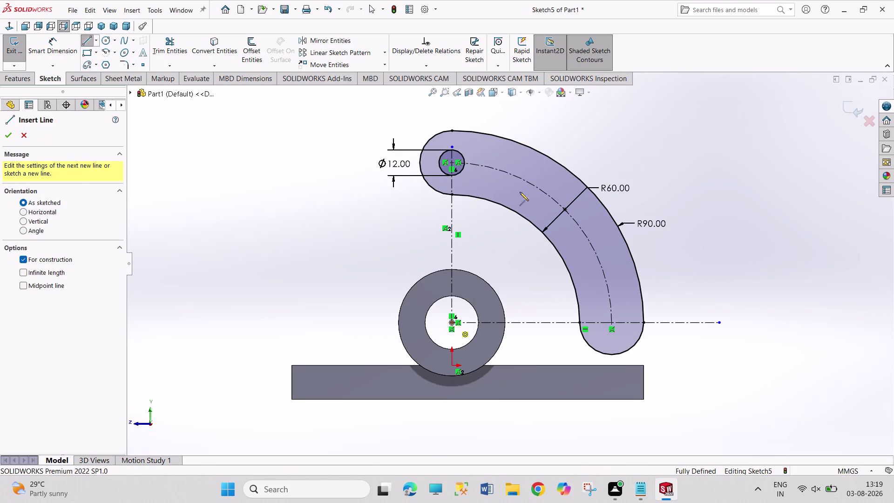
click(575, 131)
right_drag(645, 154, 645, 116)
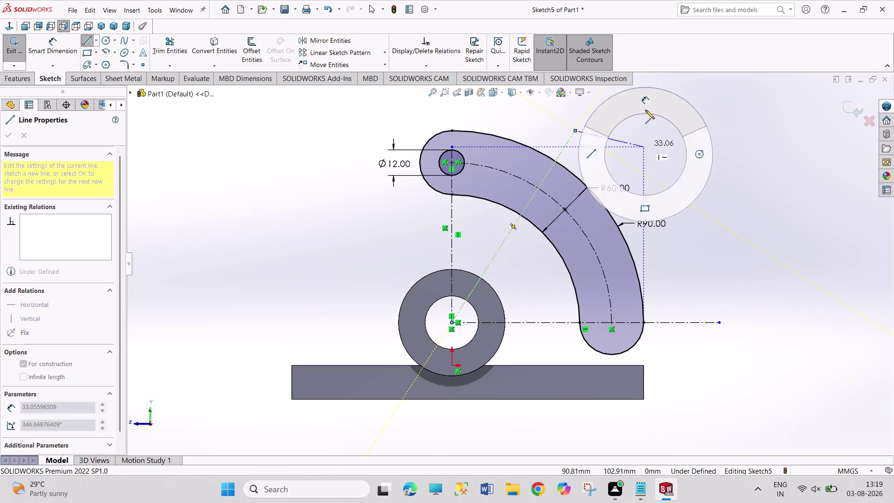
right_drag(645, 116, 646, 99)
click(452, 256)
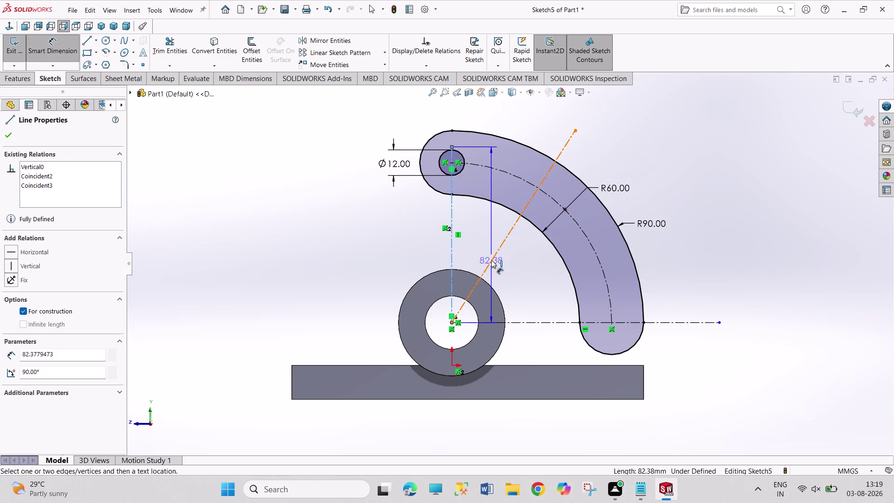
Dimension the new centerline at 30° from the vertical centerline.
click(491, 259)
click(481, 248)
key(3)
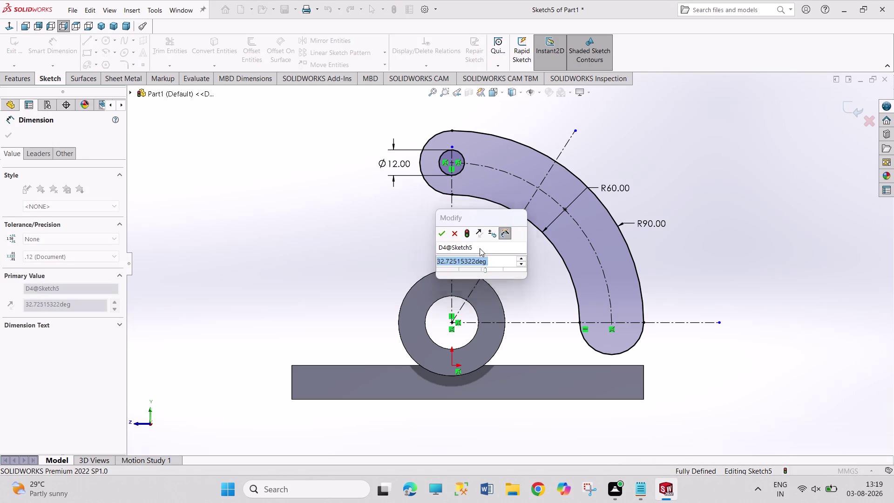
key(0)
key(Return)
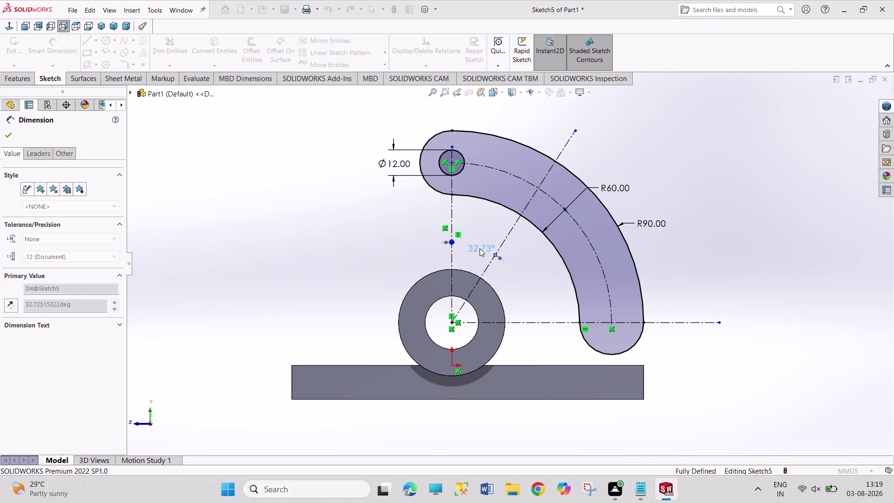
right_click(671, 132)
click(677, 162)
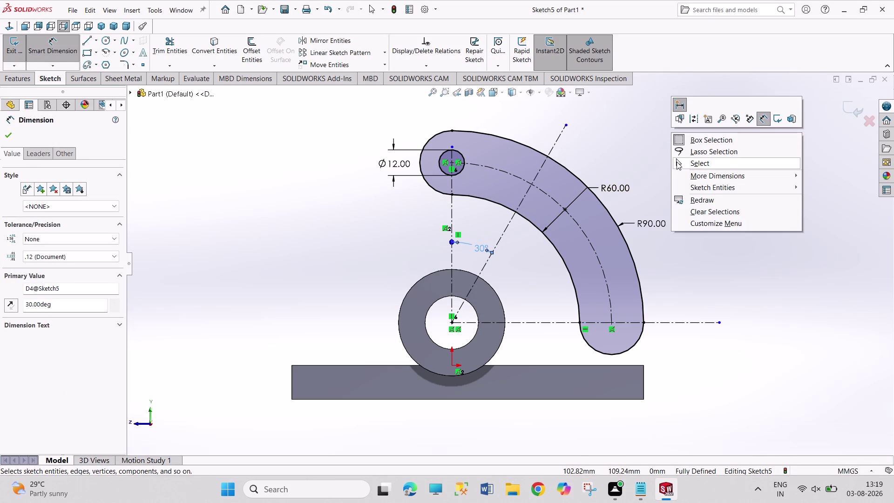
click(98, 40)
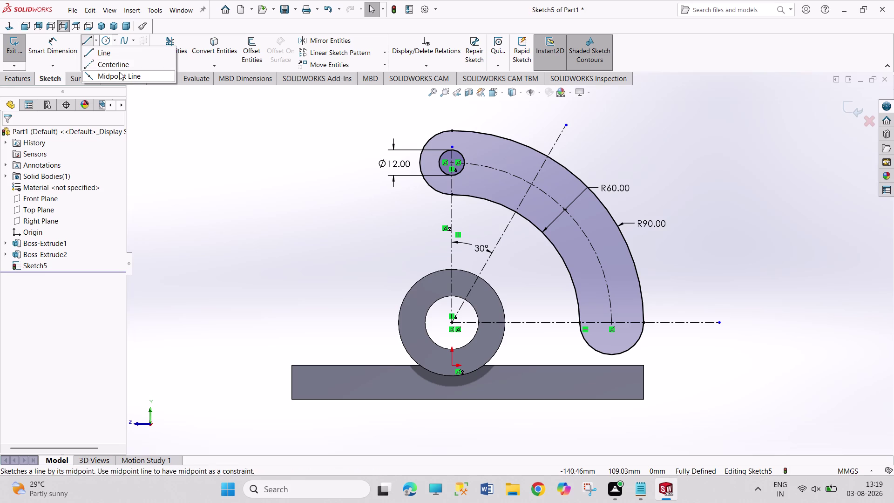
Draw a second construction centreline from the hub centre out past the slot.
drag(120, 63, 128, 69)
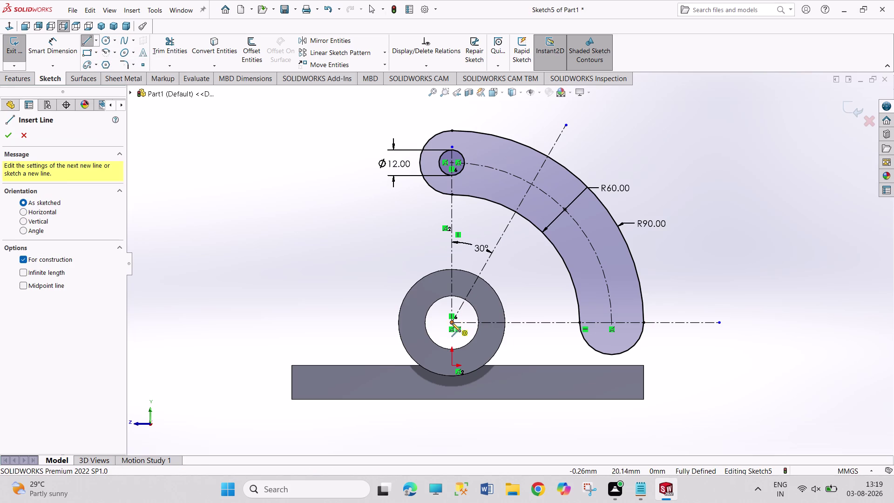
click(452, 323)
click(666, 181)
right_drag(666, 181, 671, 174)
click(679, 181)
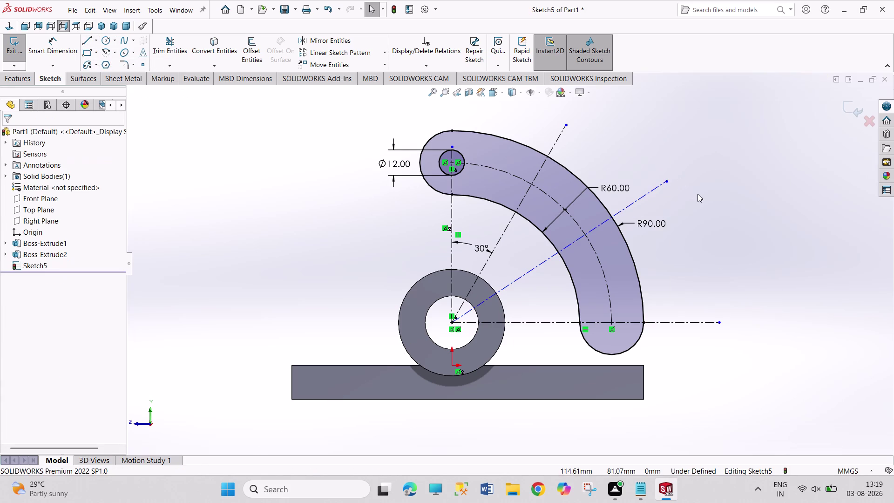
Dimension the second centreline at 30° from the first centreline.
right_drag(697, 193, 666, 30)
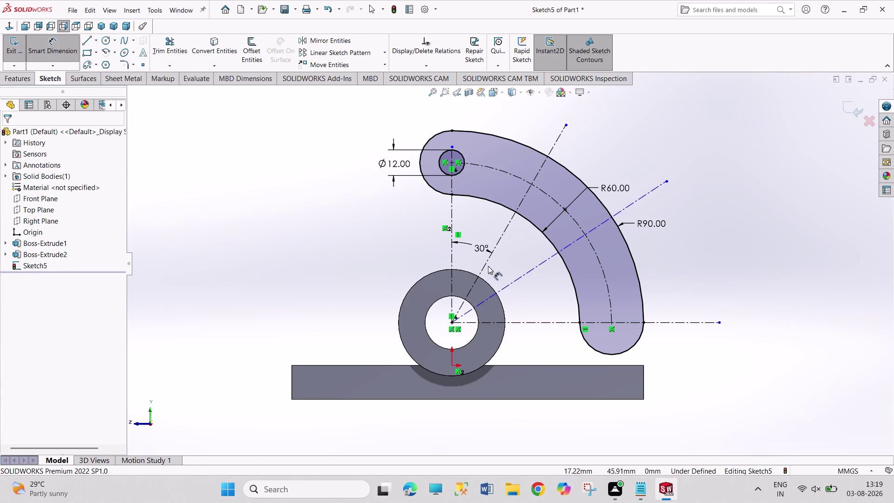
click(487, 263)
click(521, 279)
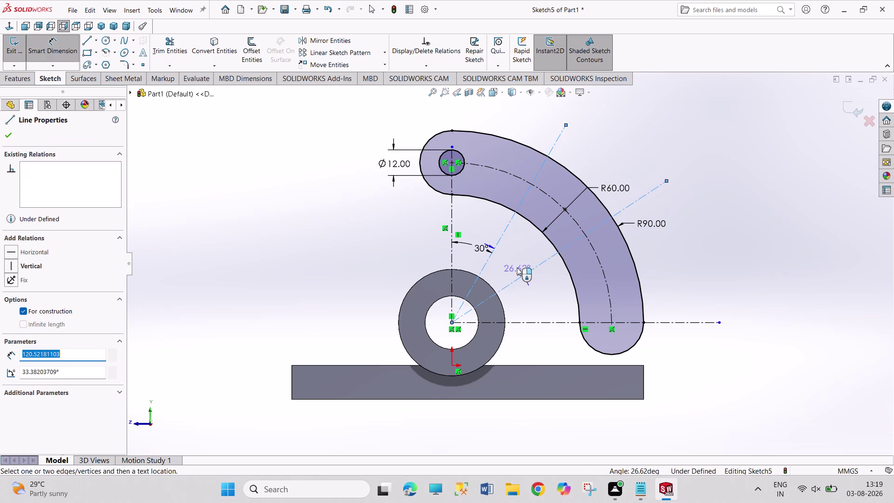
click(516, 267)
text(30)
key(Return)
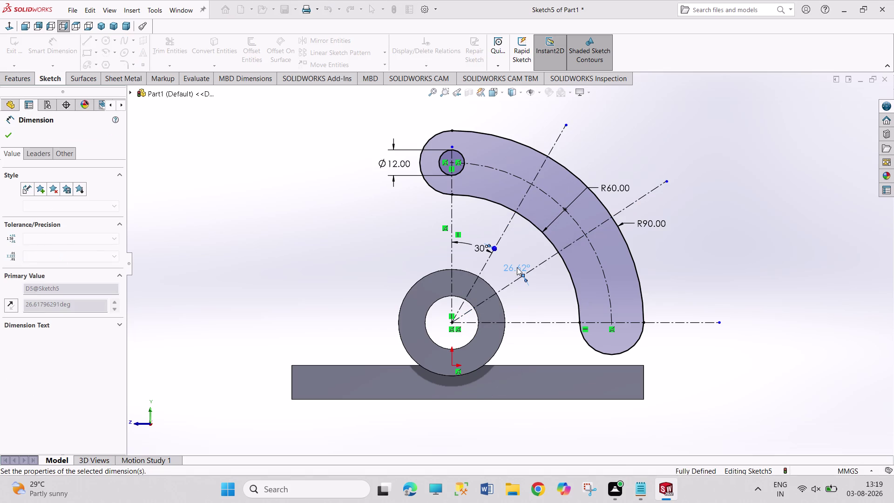
right_click(717, 161)
click(725, 190)
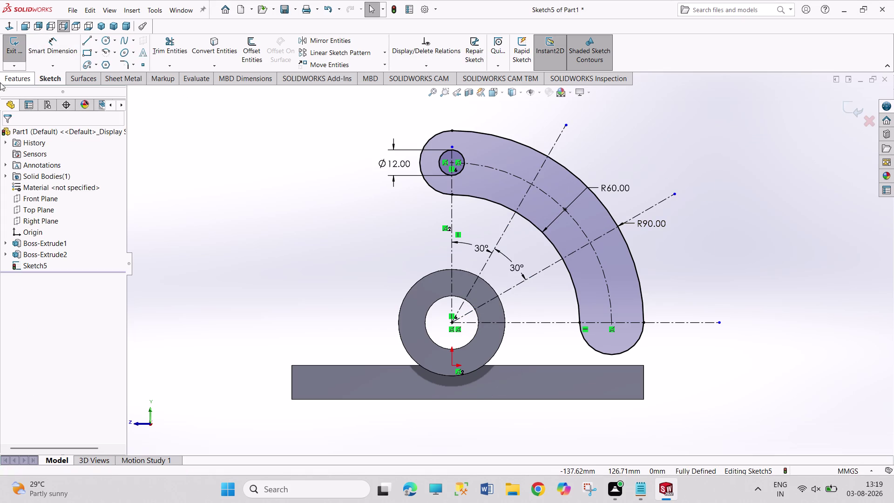
click(100, 41)
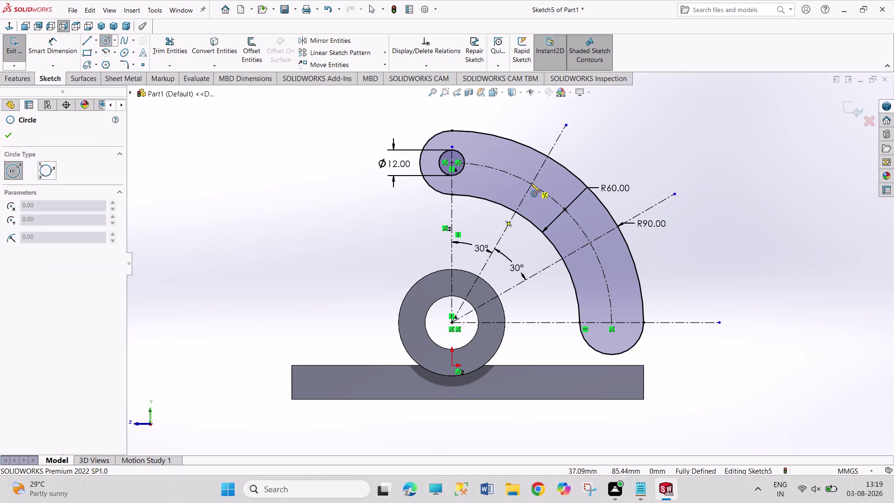
Add a Ø12 circle where the construction line meets the slot centreline.
click(531, 183)
click(544, 196)
right_drag(633, 158, 632, 125)
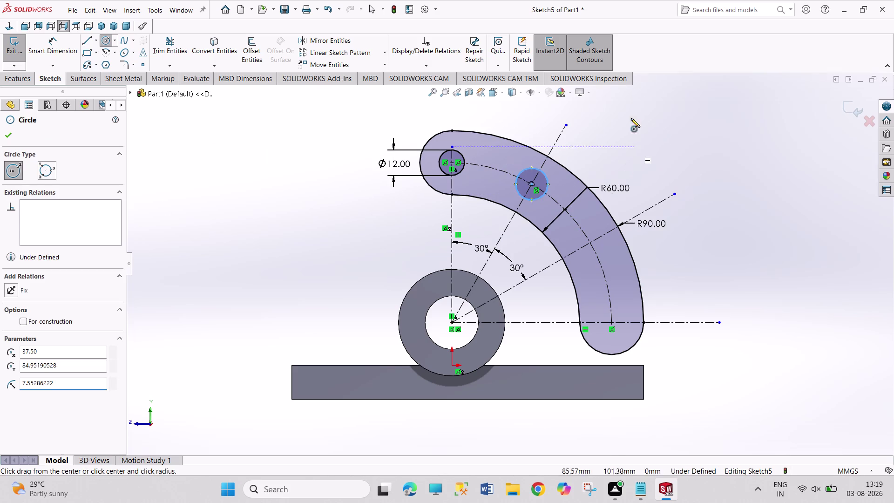
right_drag(632, 125, 626, 98)
click(546, 186)
click(585, 152)
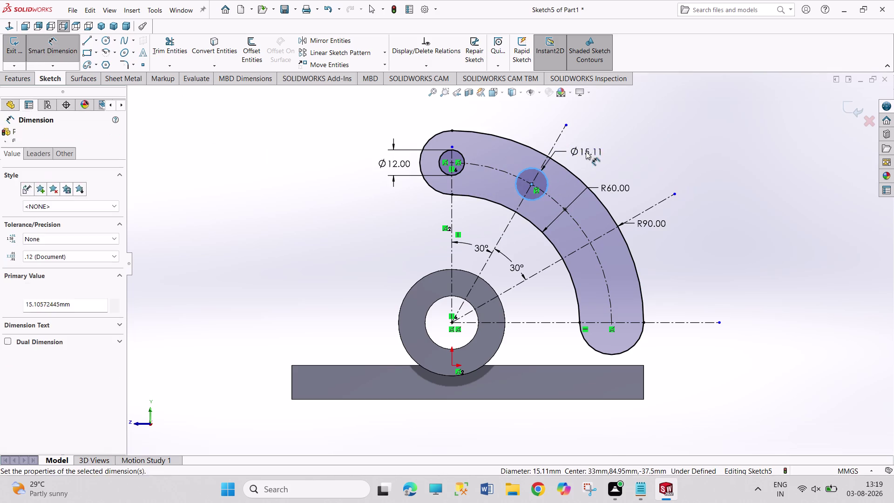
text(12)
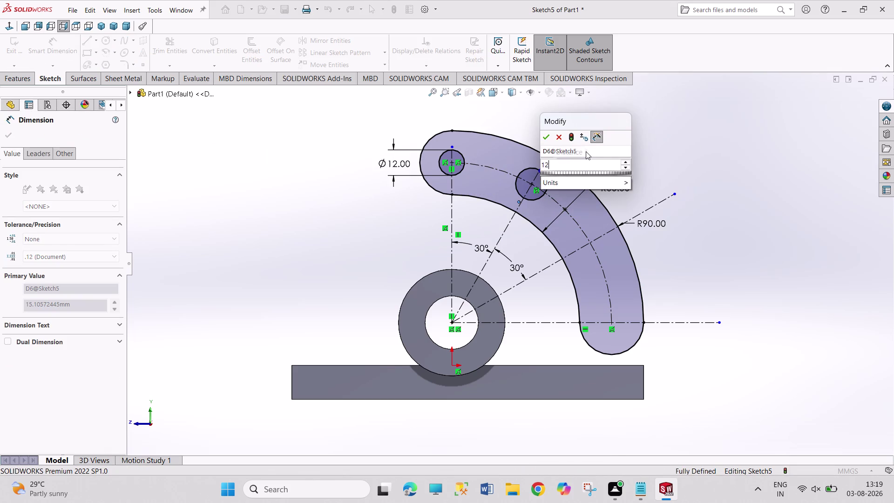
key(Return)
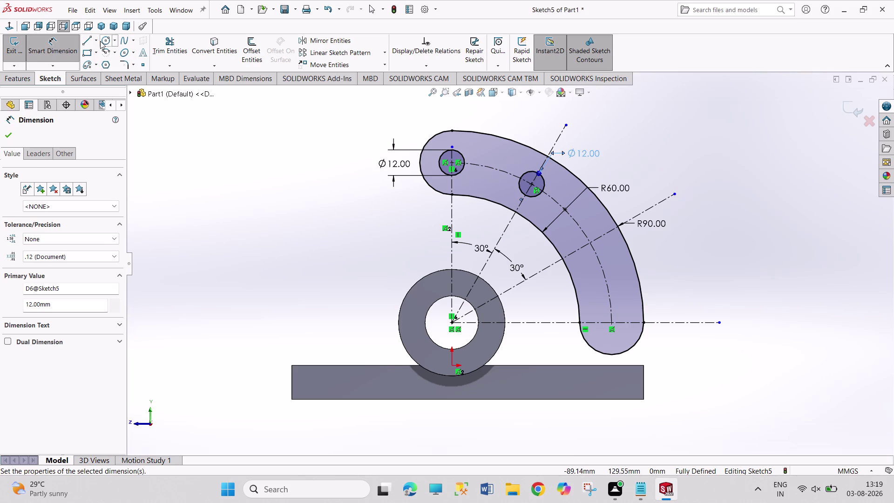
Add another Ø12 circle on the 30° construction line.
click(100, 41)
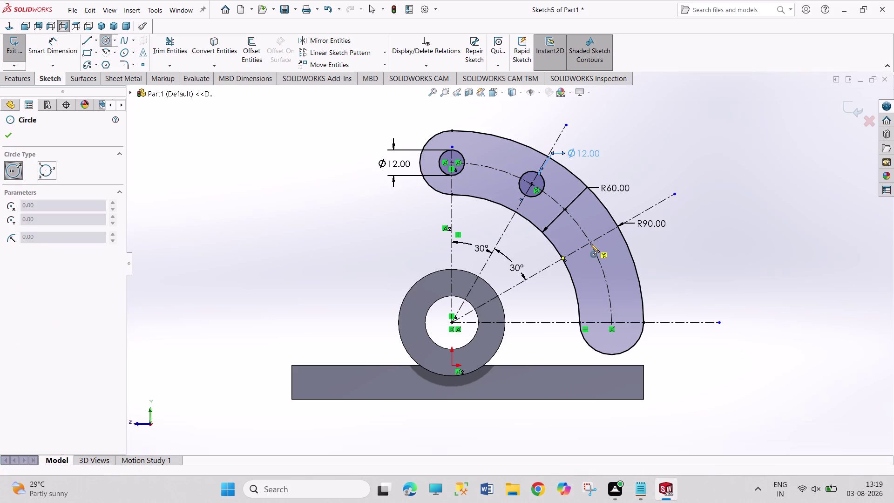
click(590, 241)
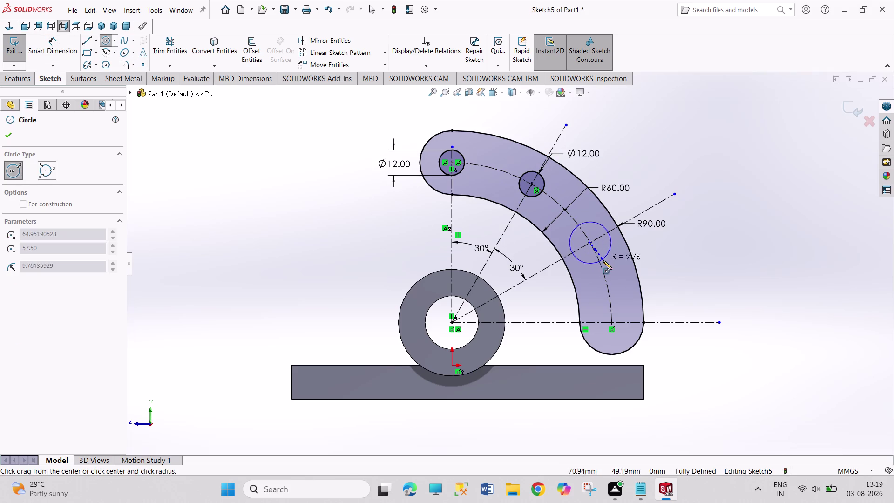
click(603, 260)
right_drag(697, 263, 696, 191)
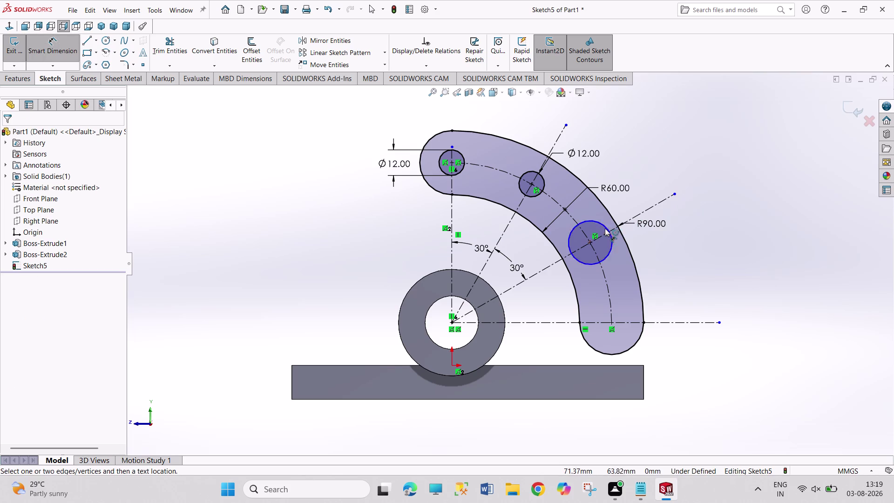
click(608, 226)
click(635, 201)
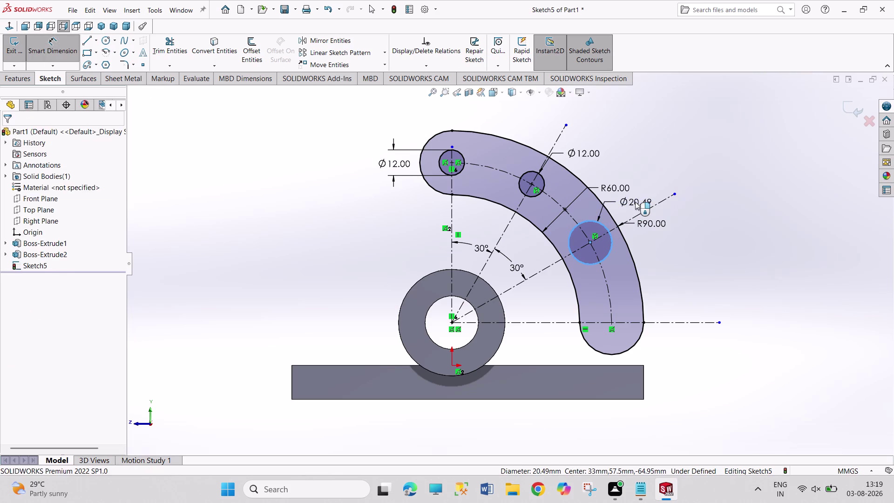
text(12)
key(Return)
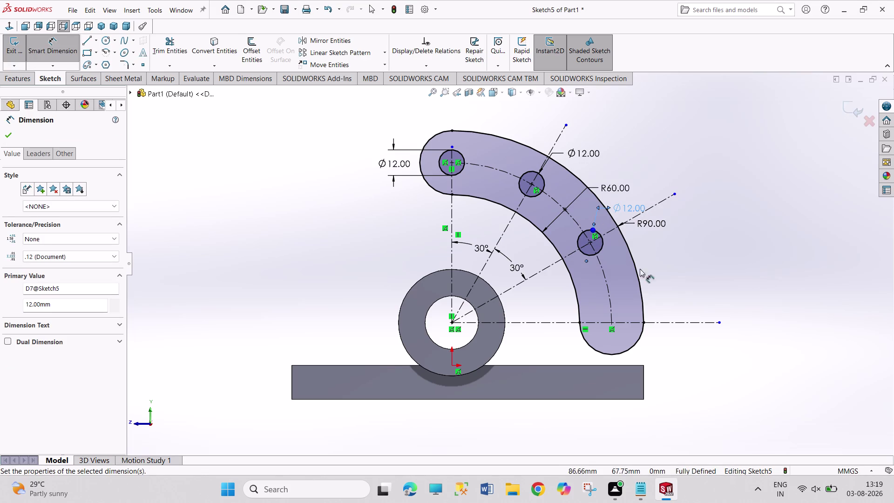
click(613, 322)
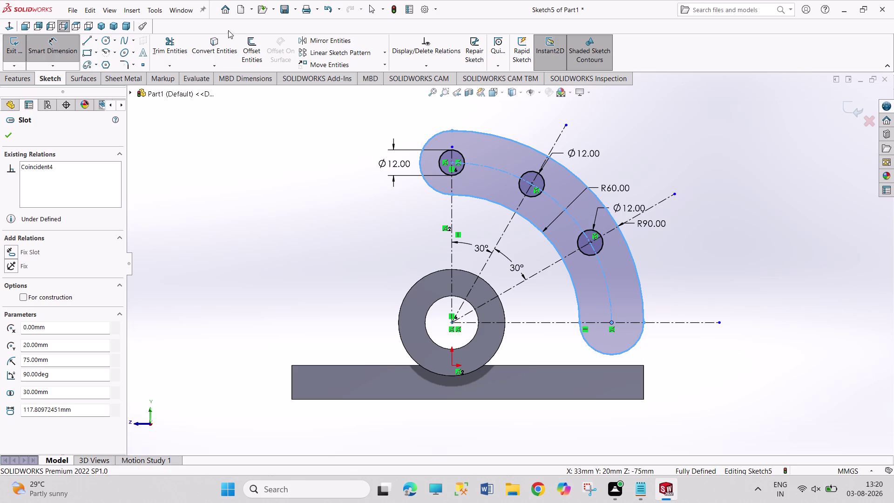
Add a Ø12 circle at the slot's lower end and close the sketch.
click(110, 38)
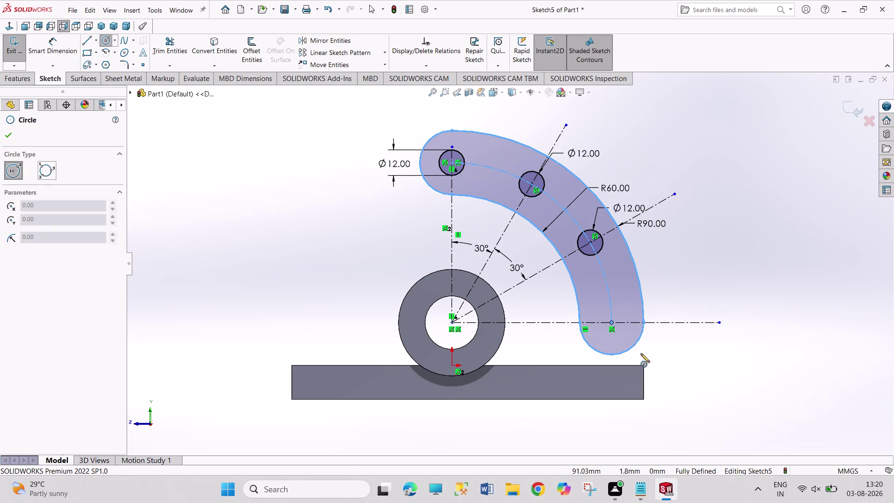
click(611, 321)
click(617, 330)
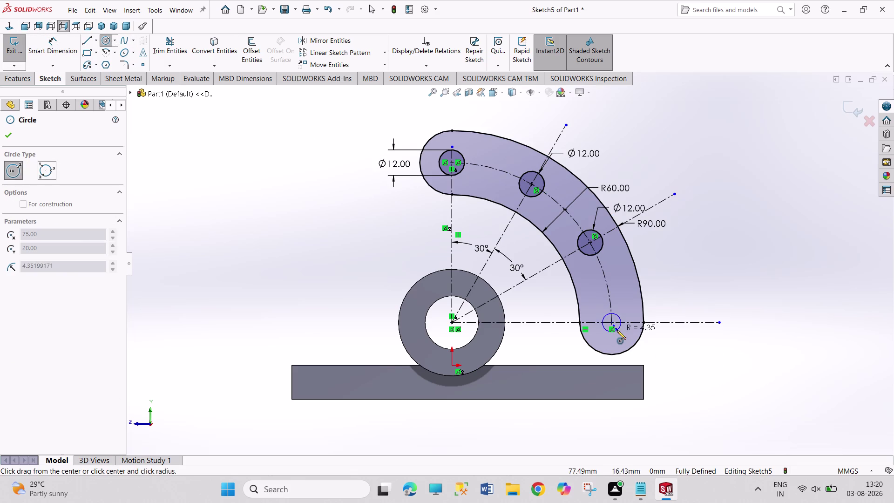
right_drag(740, 283, 726, 175)
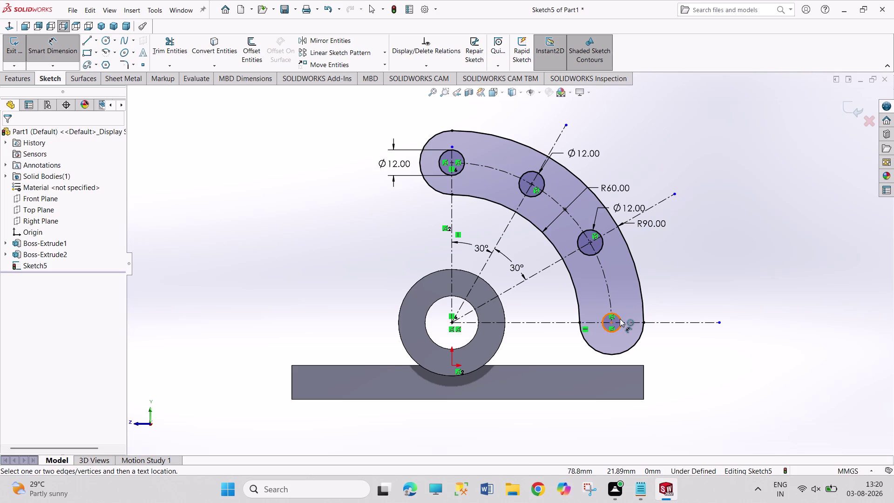
click(619, 319)
click(673, 281)
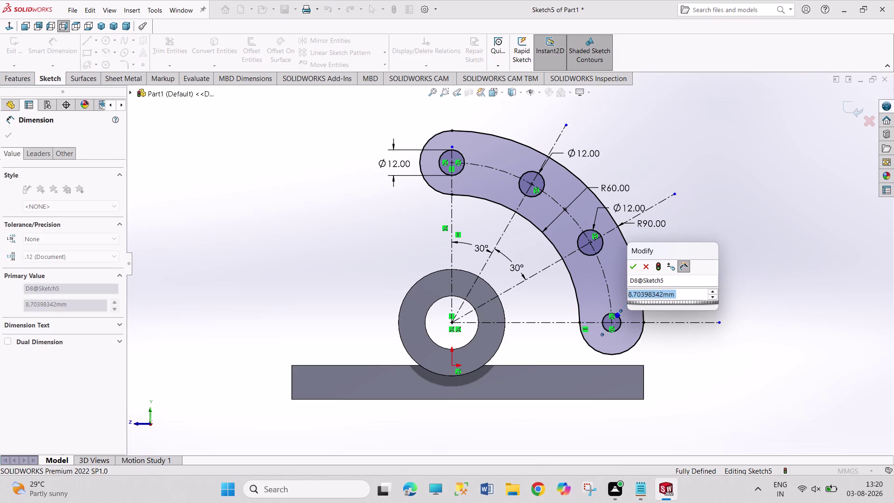
text(12)
key(Return)
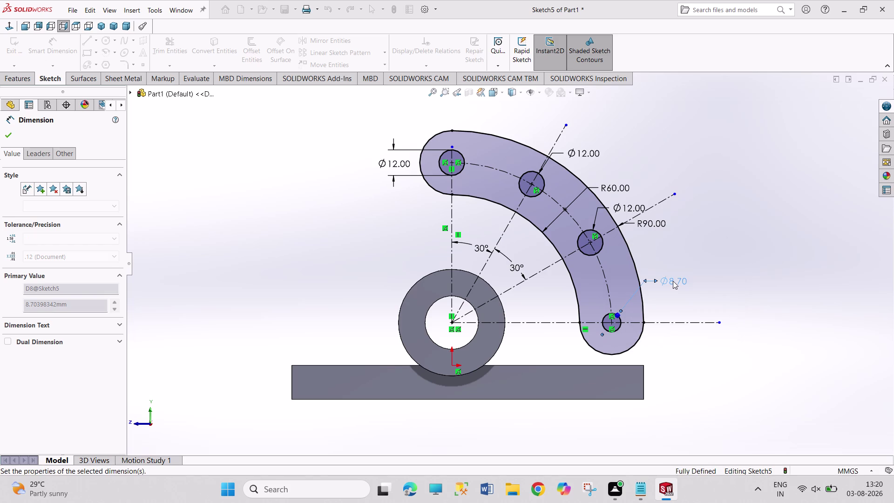
right_click(744, 270)
click(758, 299)
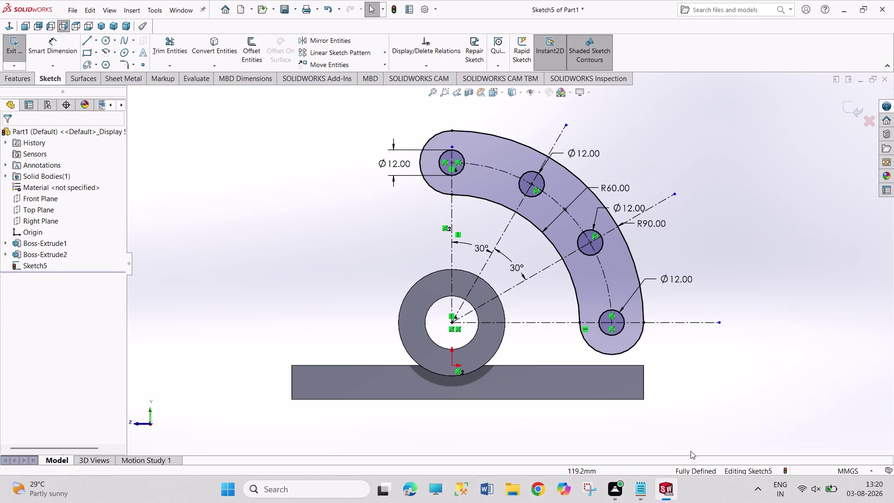
click(18, 50)
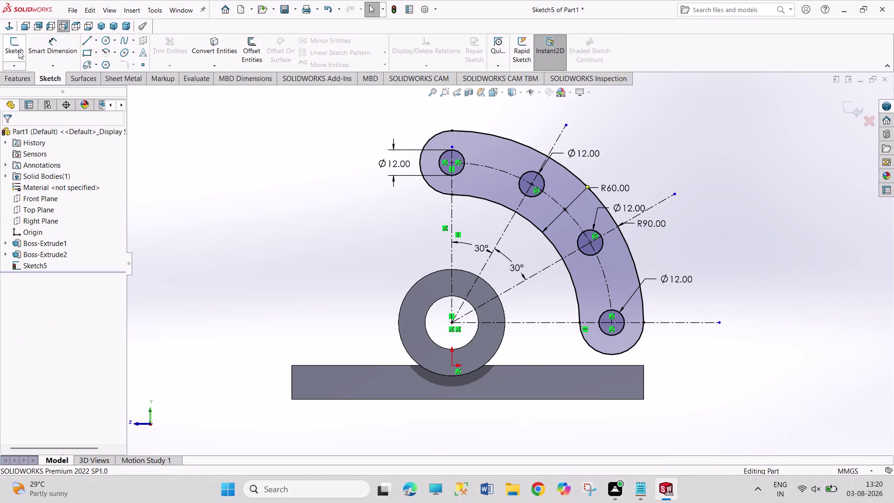
Switch to isometric view and preview a 66 mm mid-plane boss extrusion of Sketch5.
click(101, 26)
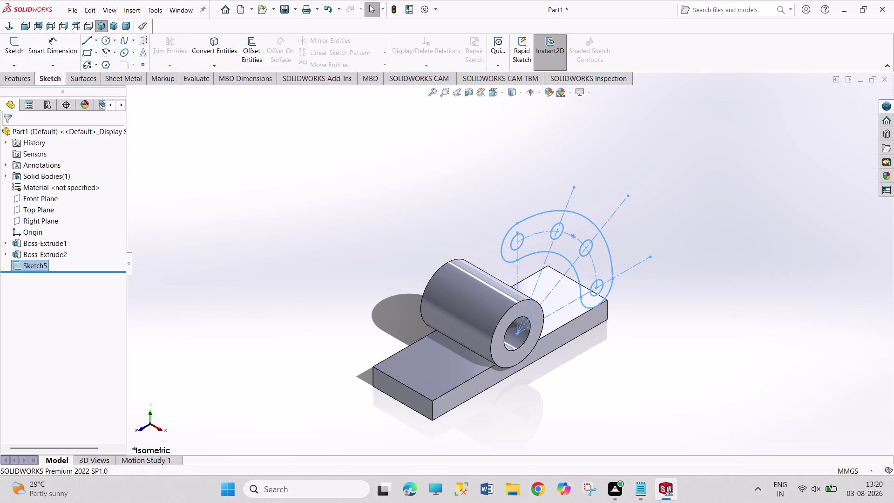
click(23, 77)
click(26, 58)
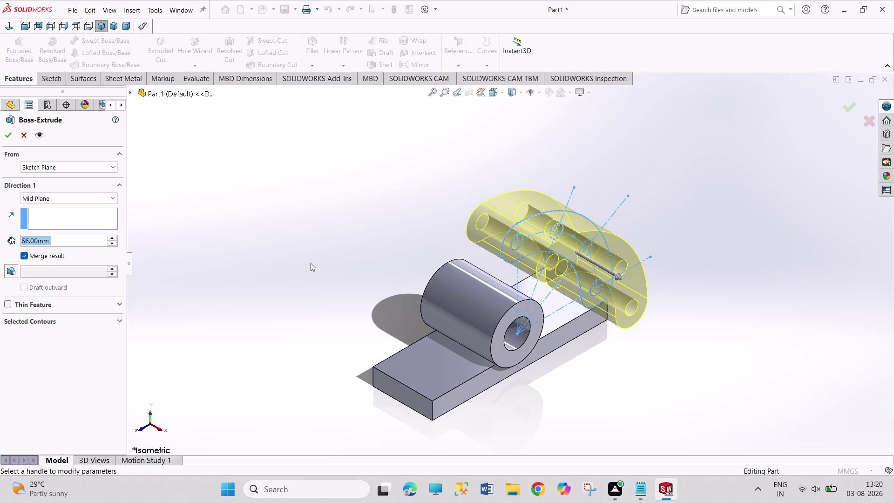
Change the arm extrusion to Blind with 17 mm depth and accept Boss-Extrude3.
click(76, 197)
click(76, 205)
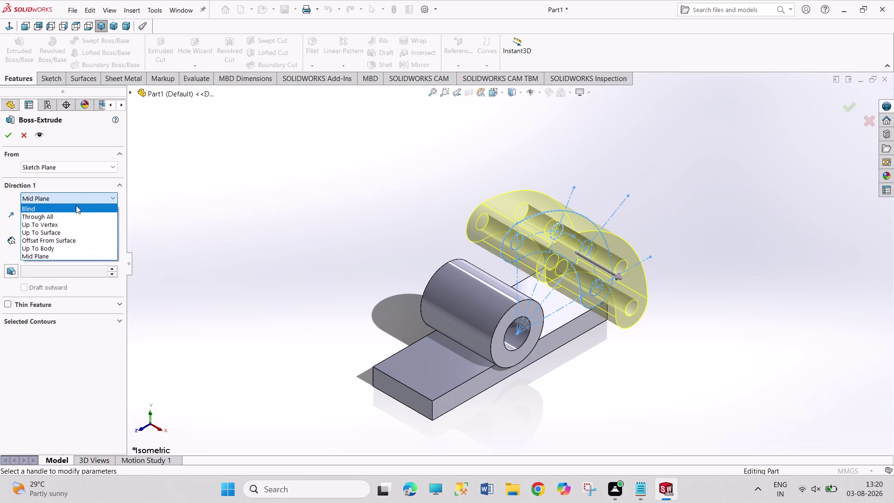
click(9, 200)
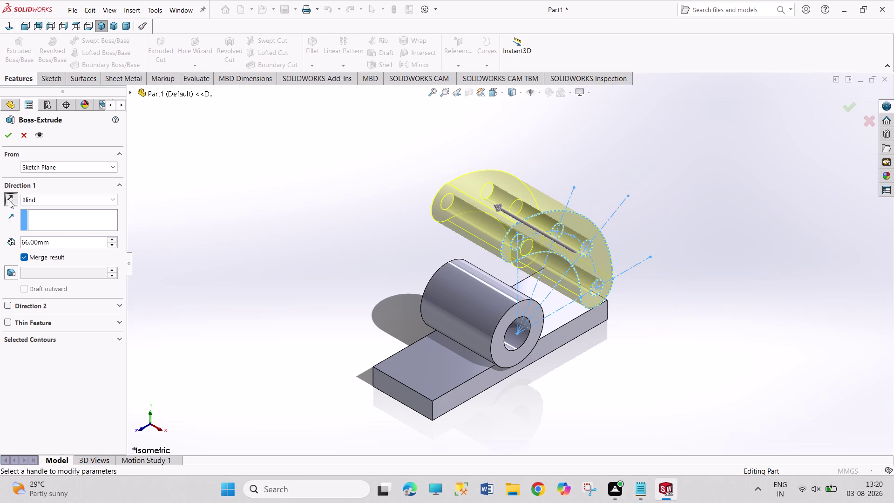
drag(58, 241, 4, 232)
text(17)
key(Return)
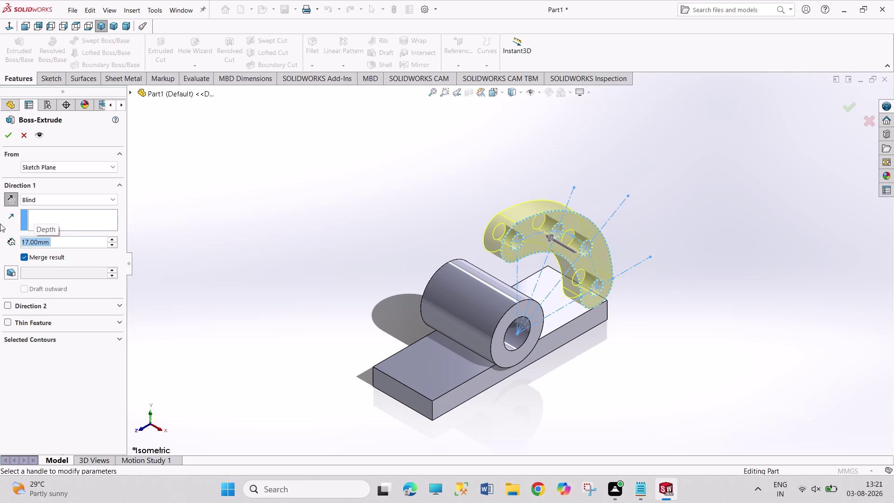
click(11, 133)
click(359, 173)
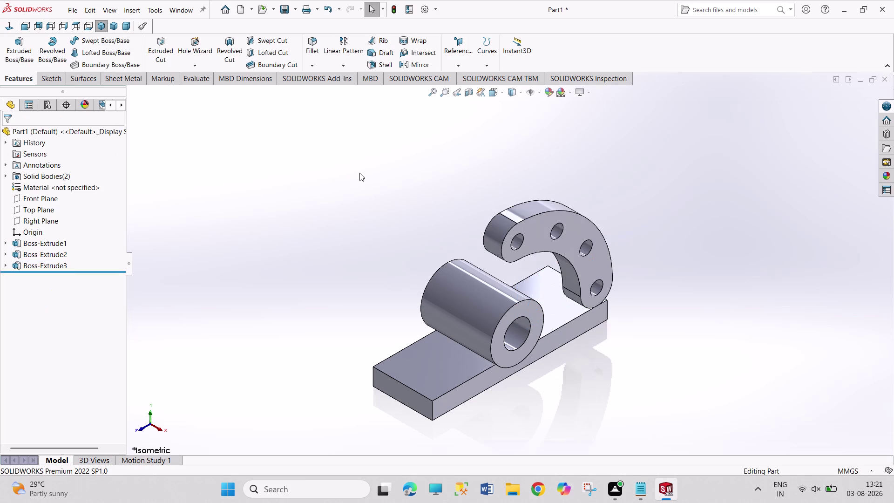
middle_drag(622, 384, 578, 359)
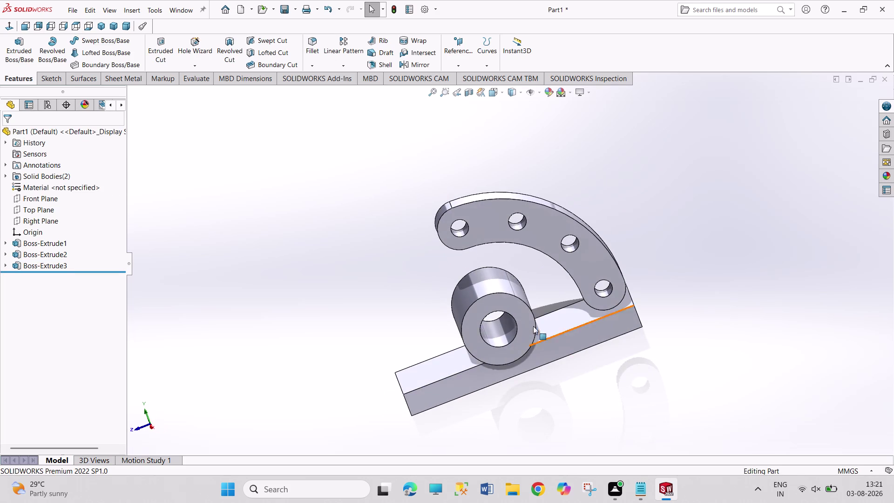
Select a face of the base plate and open Sketch6 on it.
click(586, 342)
click(625, 316)
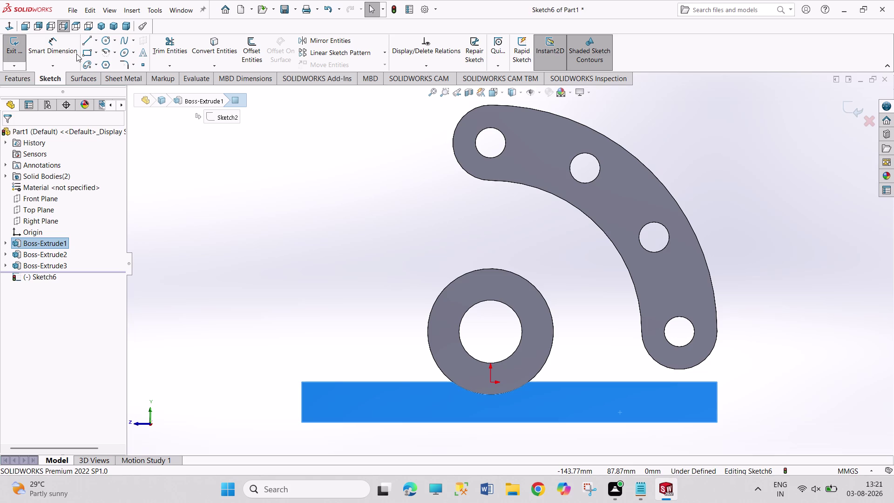
Draw a tall rectangle from above the top hole to the base, dimensioned 30 mm wide.
click(86, 49)
drag(429, 133, 435, 141)
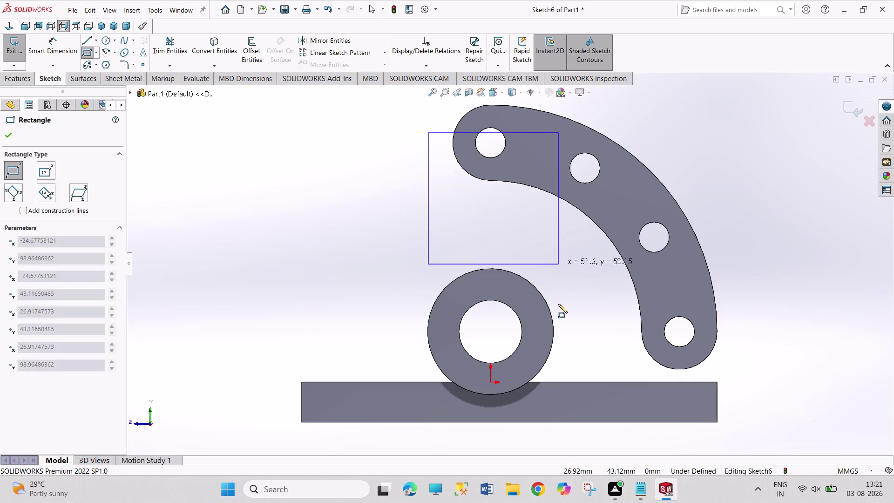
click(556, 402)
right_drag(326, 326, 311, 181)
click(522, 402)
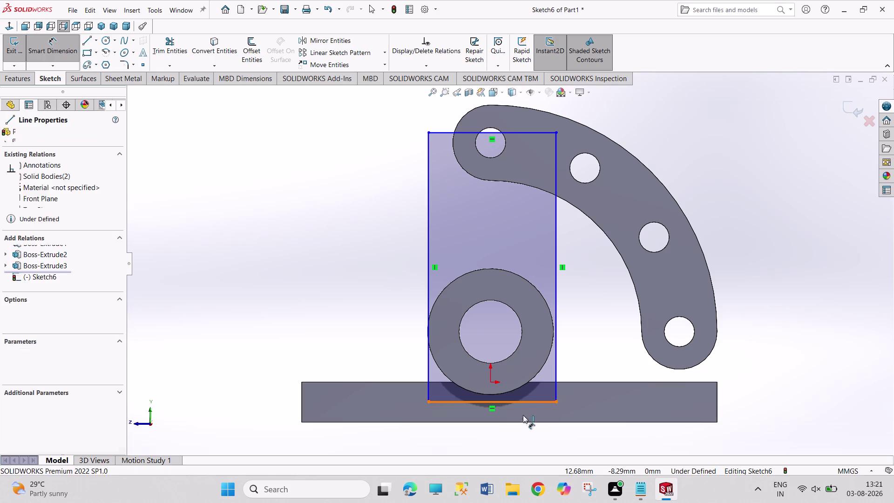
click(520, 435)
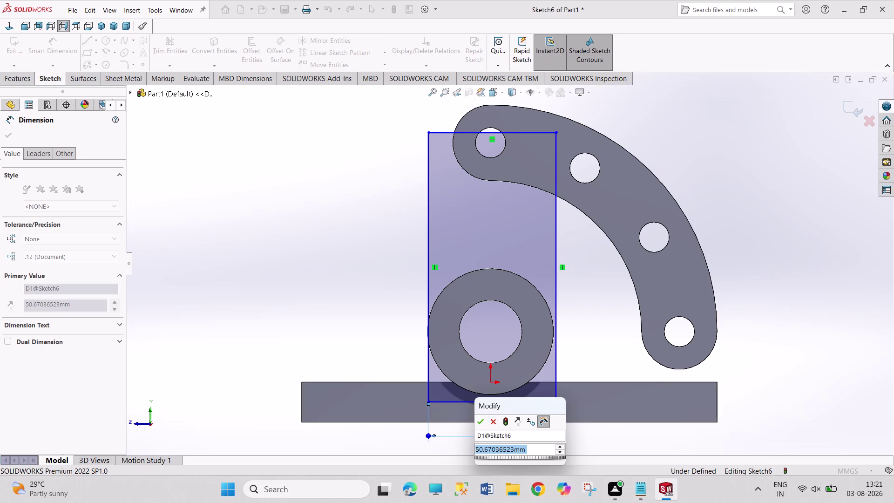
text(30)
key(Return)
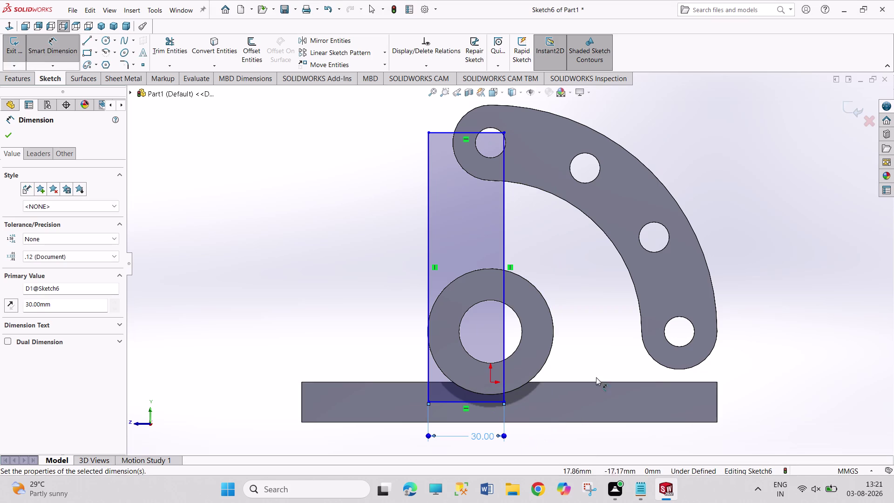
right_click(607, 307)
click(629, 333)
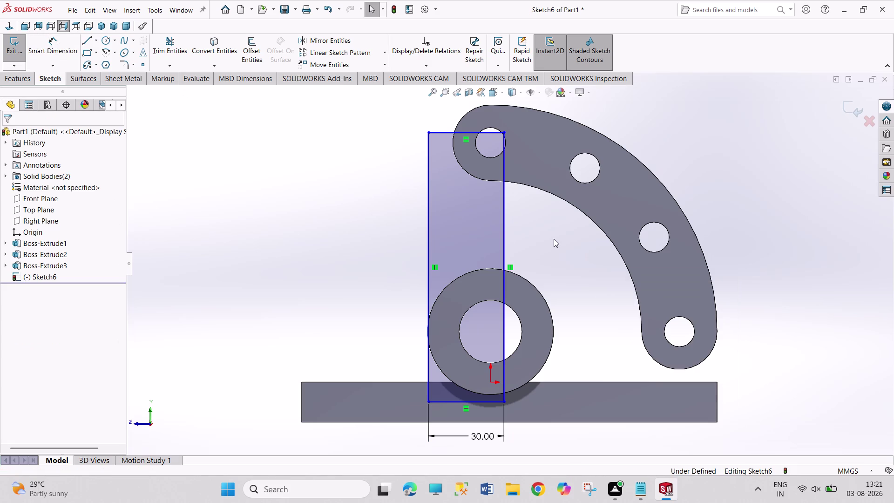
drag(503, 246, 519, 247)
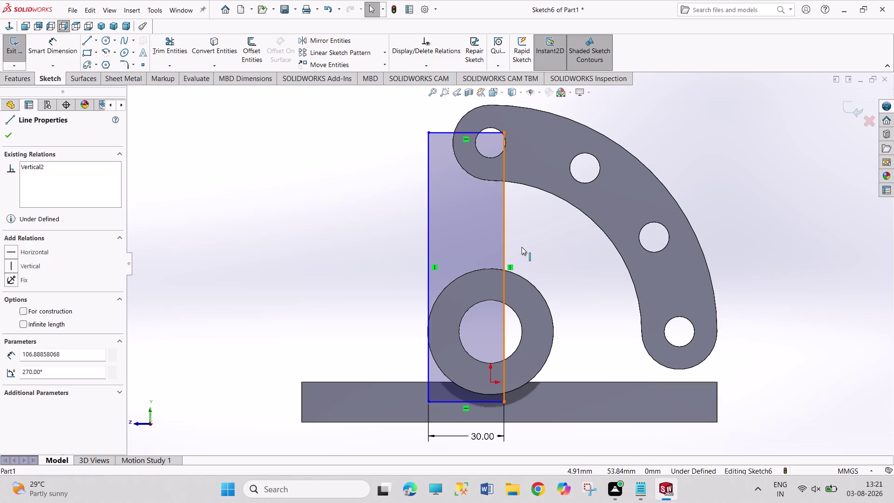
Centre the rectangle over the top hole and draw a vertical construction centreline through the holes.
drag(519, 247, 529, 247)
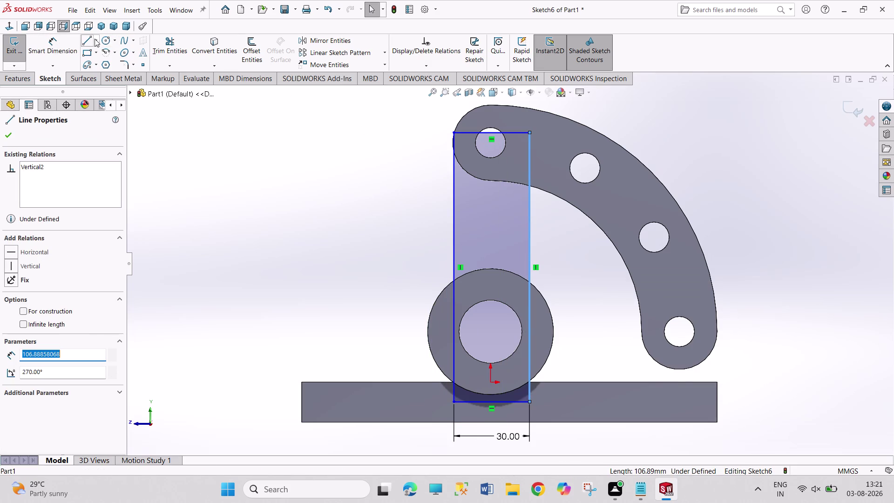
click(94, 38)
click(97, 64)
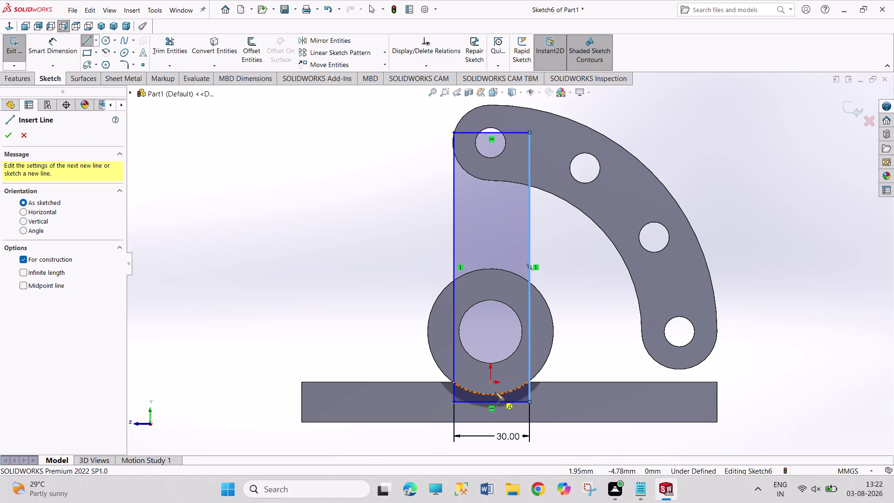
drag(490, 383, 491, 378)
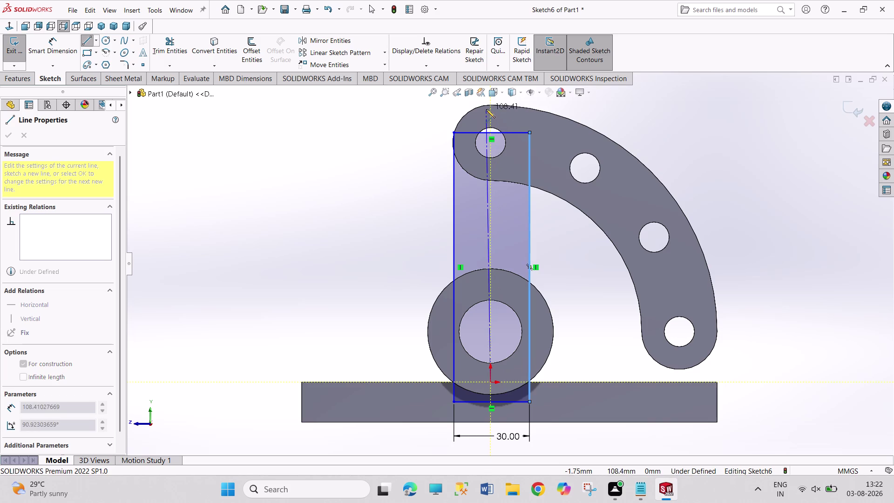
click(491, 111)
right_click(605, 112)
click(615, 119)
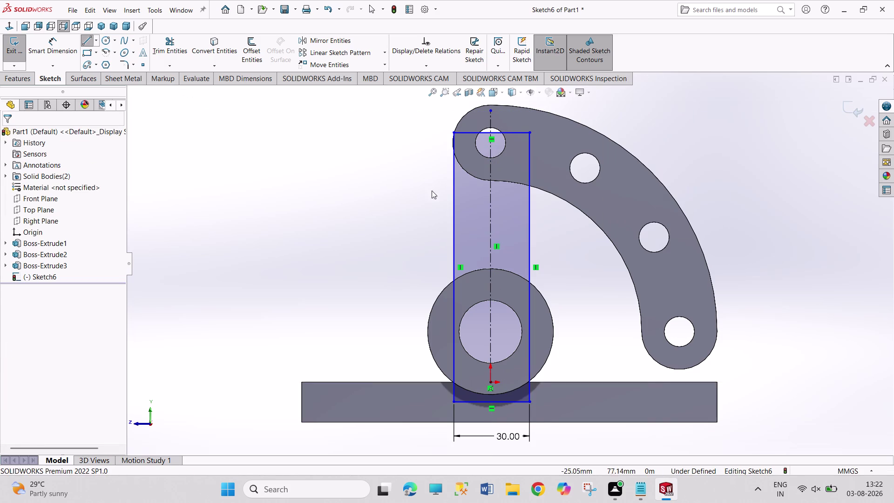
Make the rectangle's long sides symmetric about the centreline.
click(453, 196)
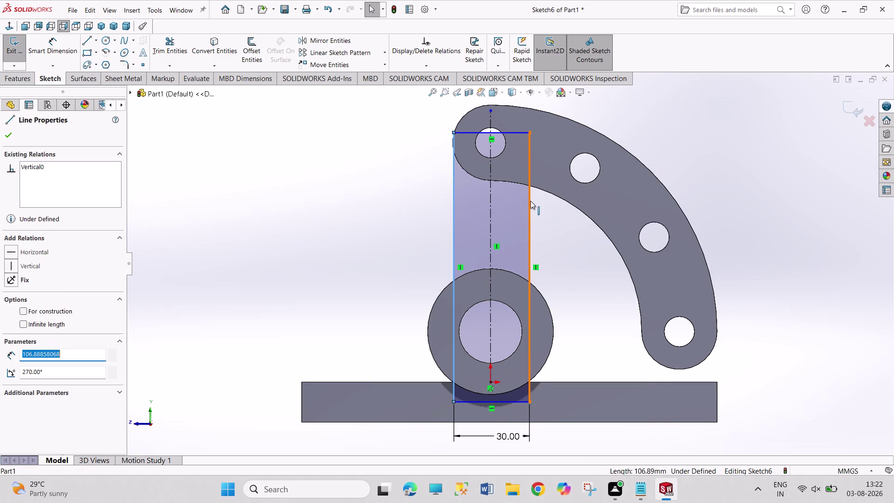
click(530, 201)
click(493, 206)
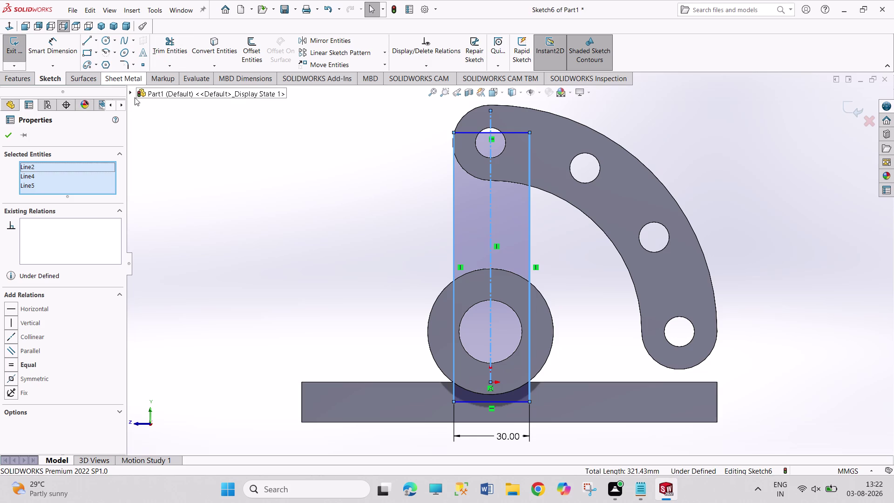
click(33, 377)
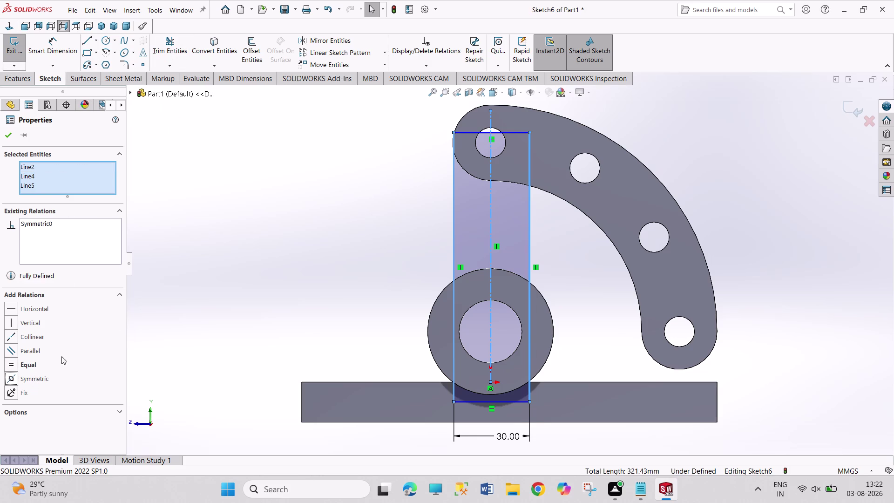
click(173, 287)
right_drag(224, 297, 225, 155)
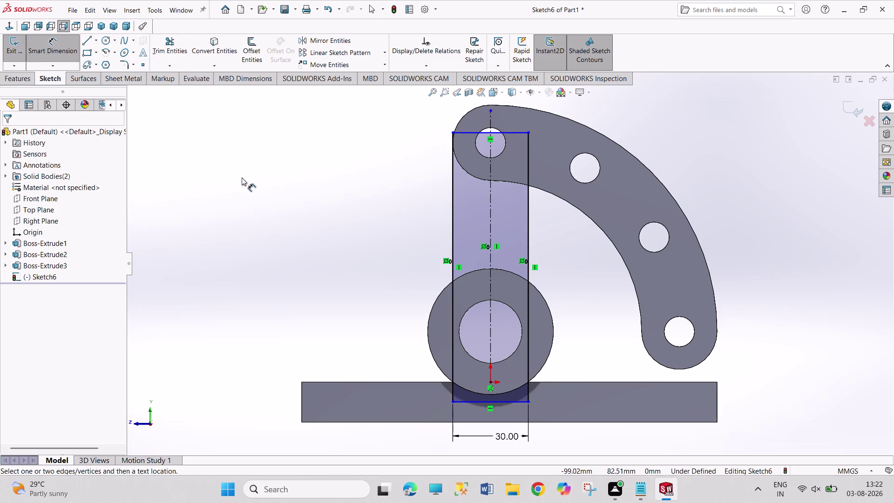
Convert the cylinder's outer circle and the curved arm's edges into Sketch6.
right_click(309, 225)
click(330, 252)
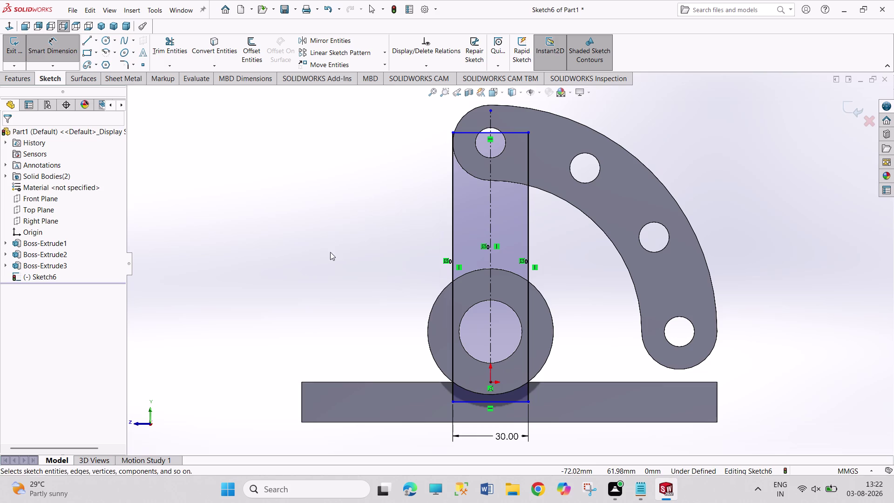
click(549, 306)
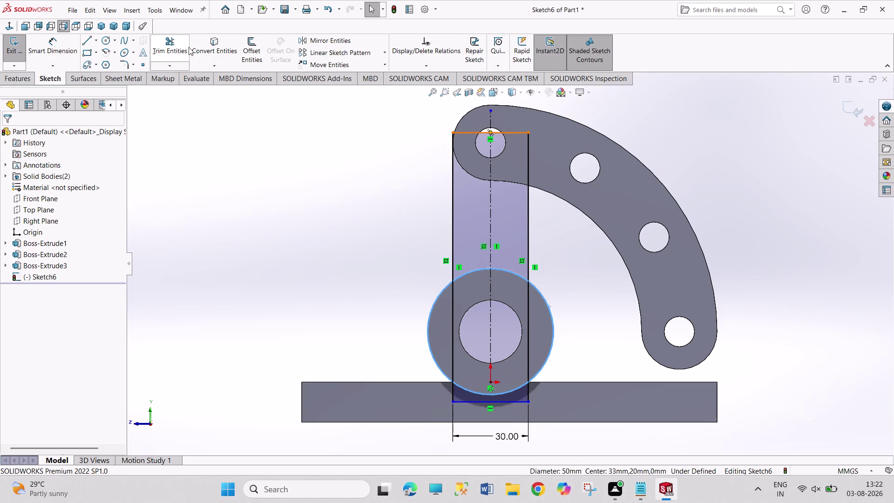
click(224, 45)
click(327, 195)
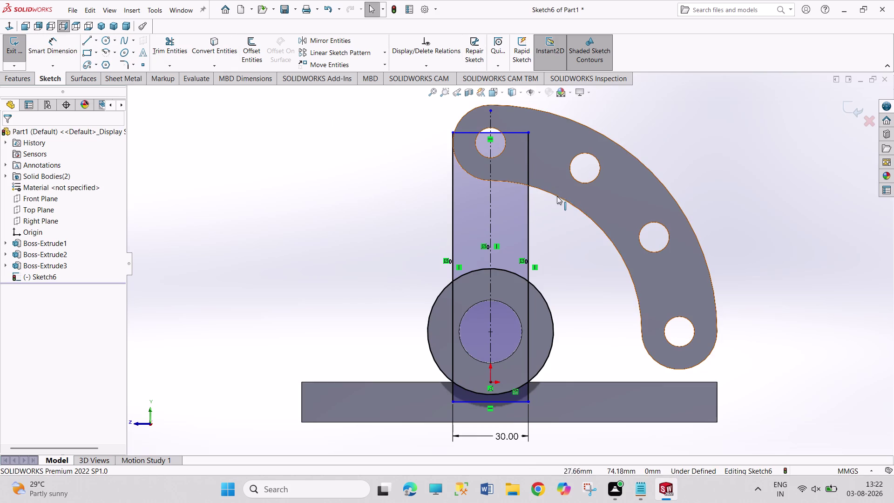
click(556, 196)
click(471, 174)
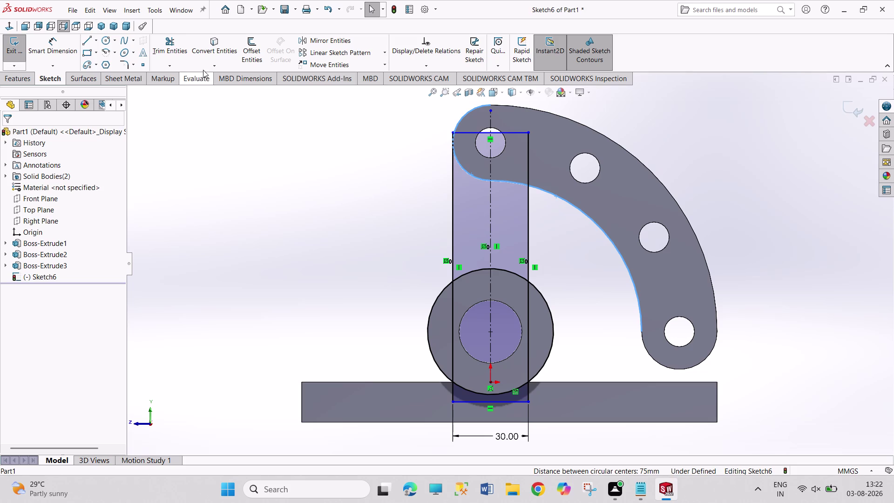
click(225, 44)
click(282, 206)
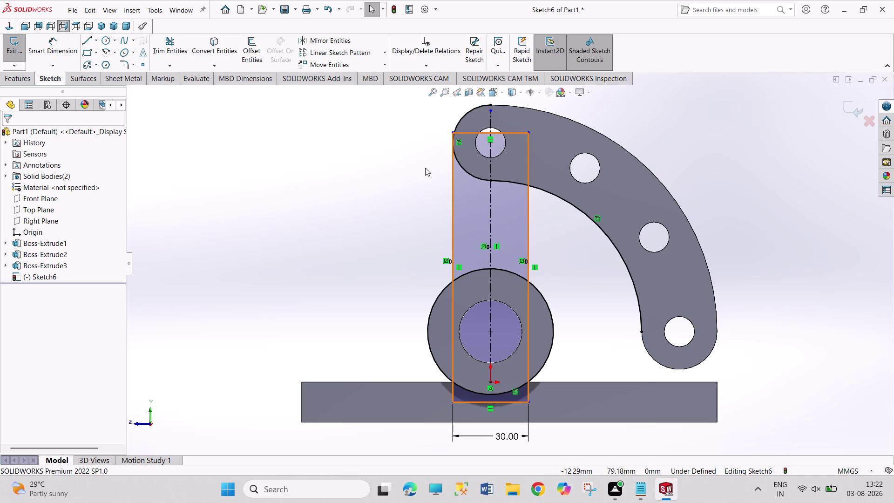
Trim the rectangle's bottom edge and side lines inside the cylinder circle.
click(174, 42)
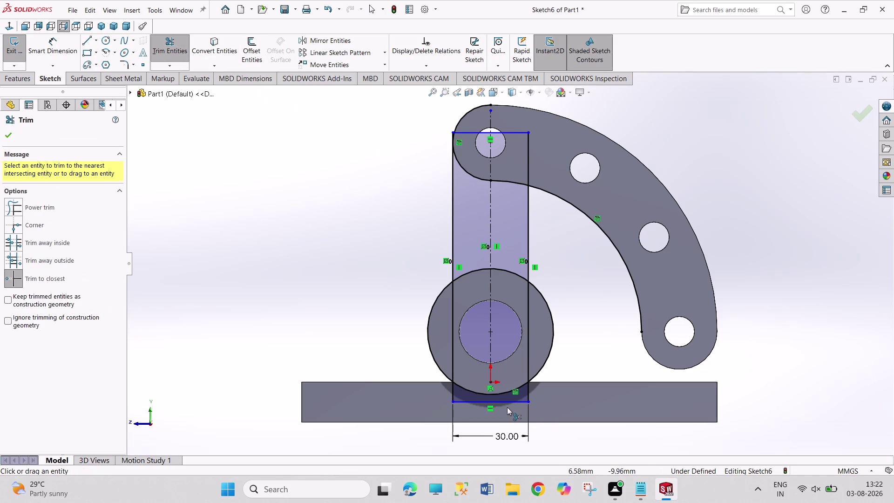
click(507, 402)
click(456, 377)
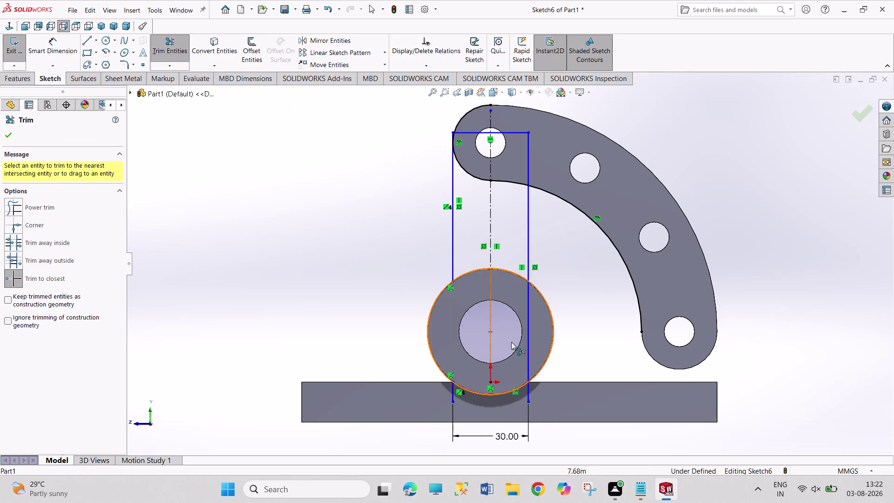
click(528, 330)
click(453, 397)
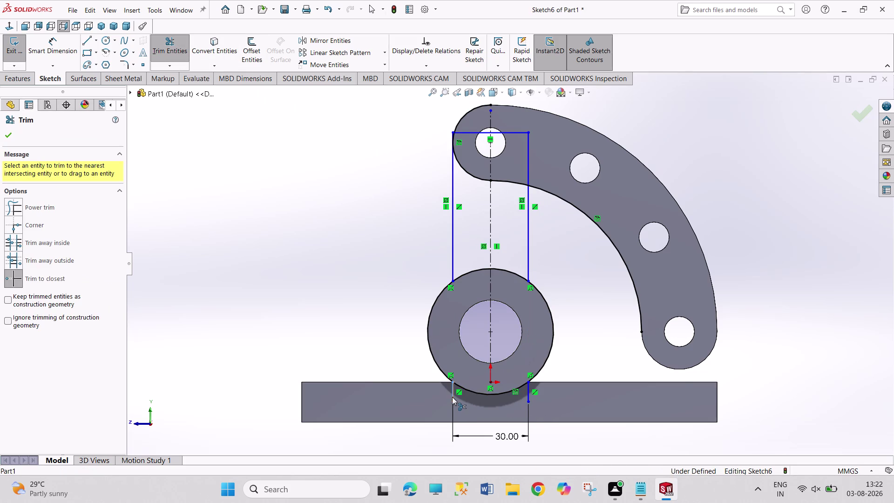
click(528, 395)
click(545, 364)
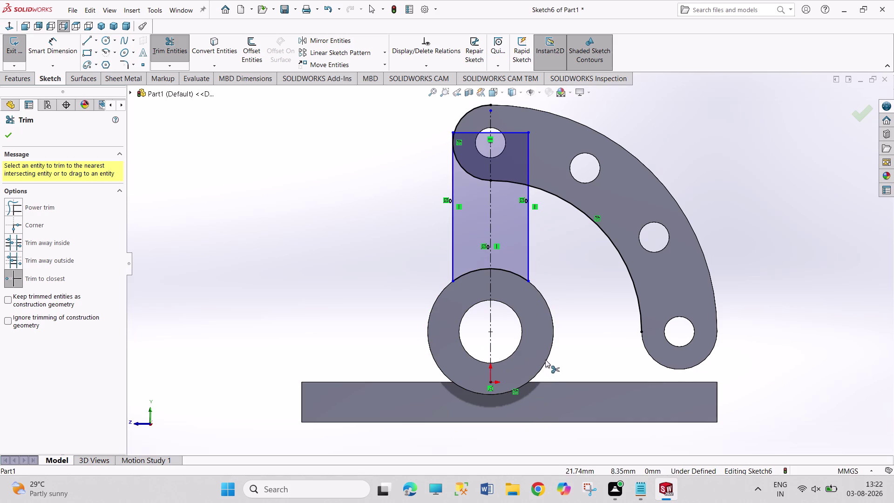
Trim the left part of the top edge and slivers past the arm's outer edge.
scroll(down, 3)
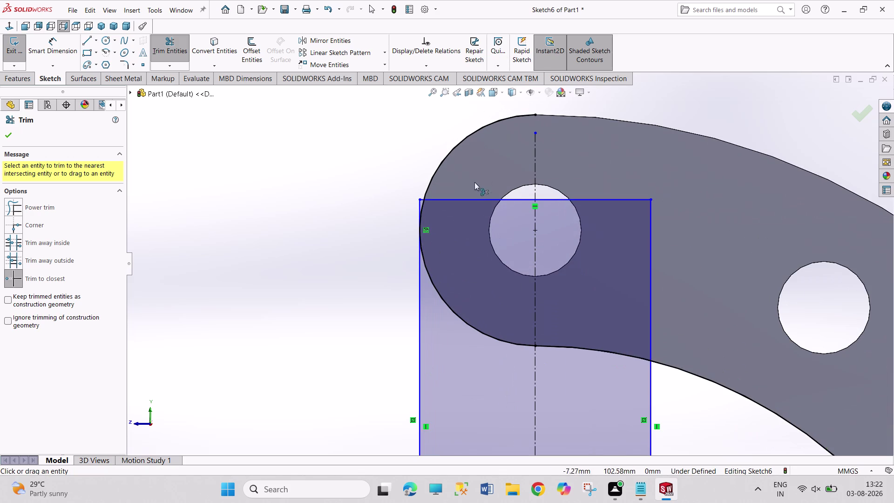
click(462, 200)
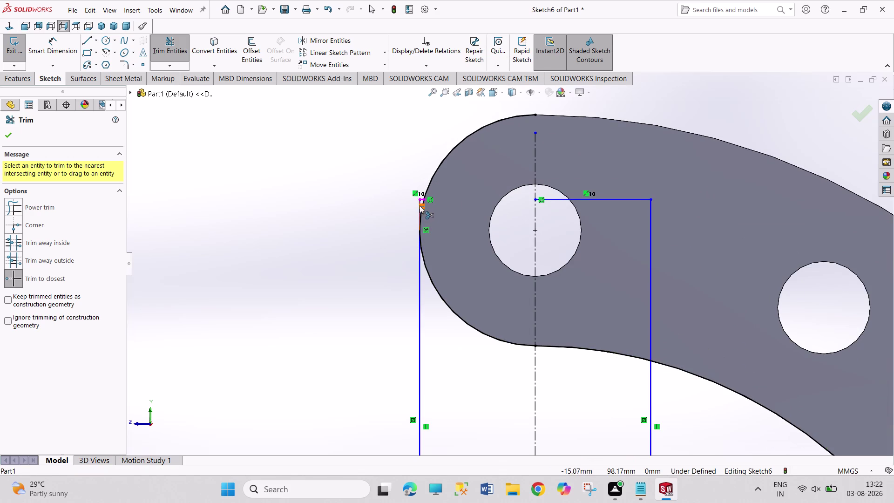
click(420, 200)
scroll(down, 3)
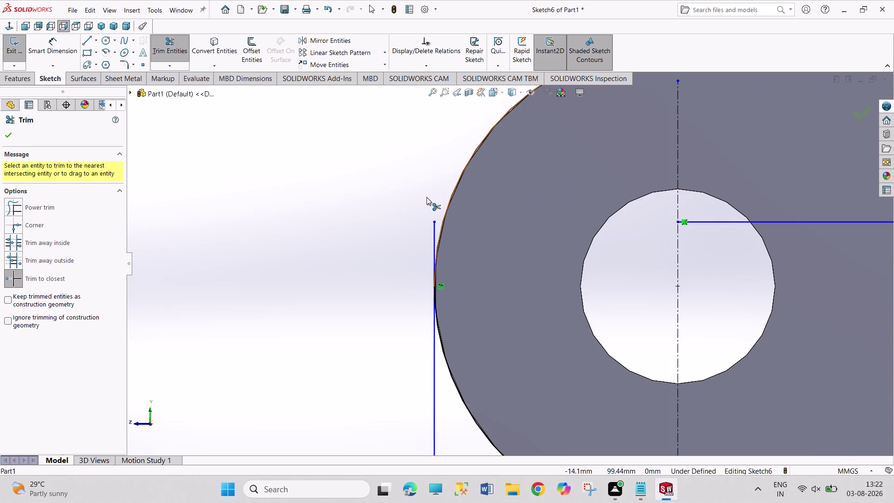
drag(434, 227, 432, 223)
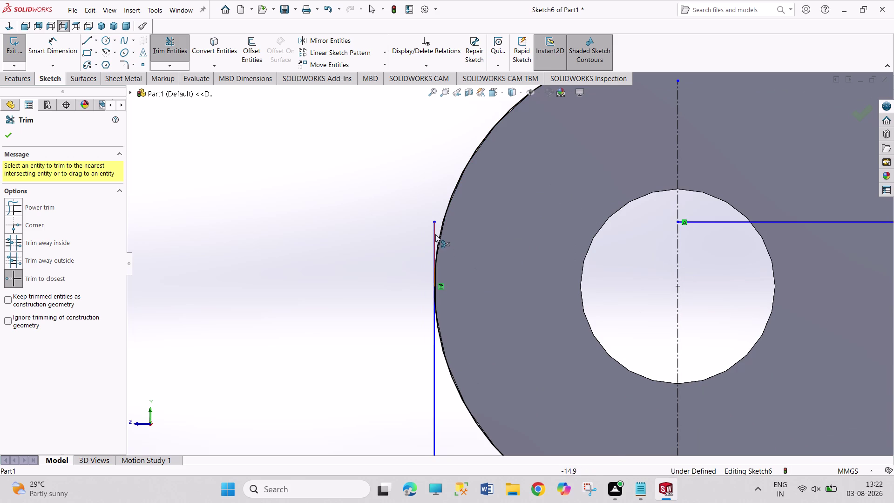
click(436, 235)
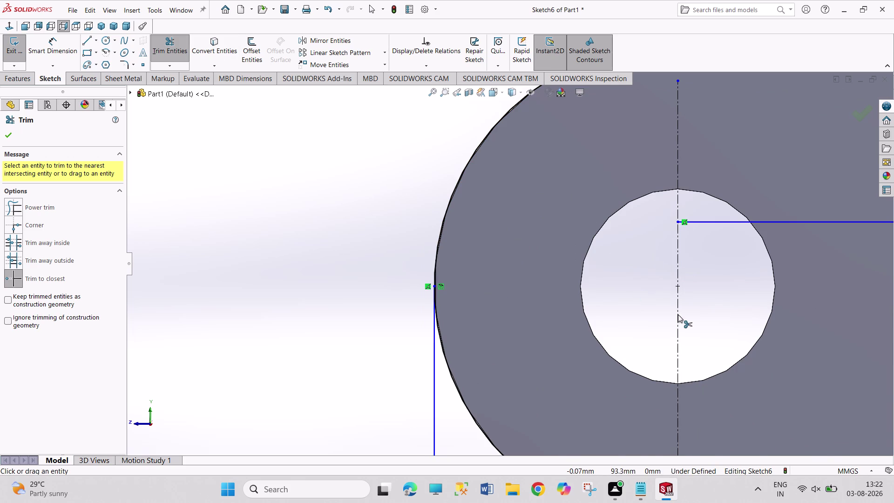
Trim the remaining top edge and right line above the arm, then exit the sketch.
scroll(up, 3)
click(542, 167)
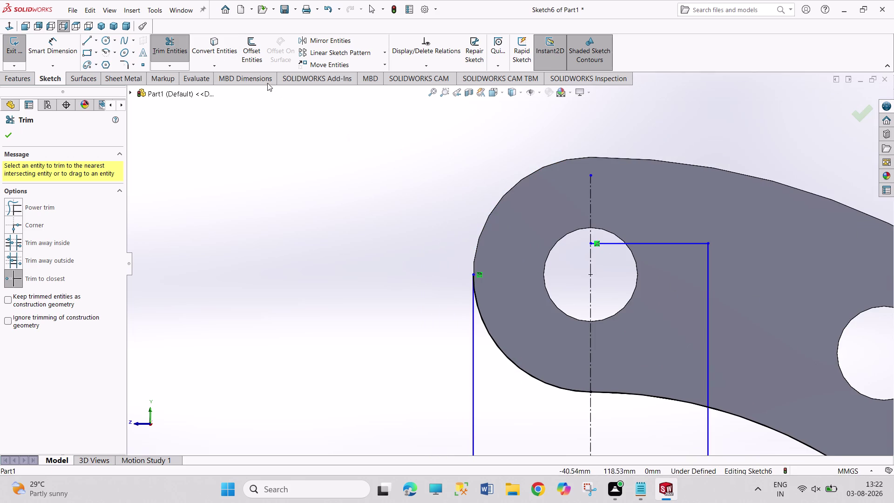
click(675, 243)
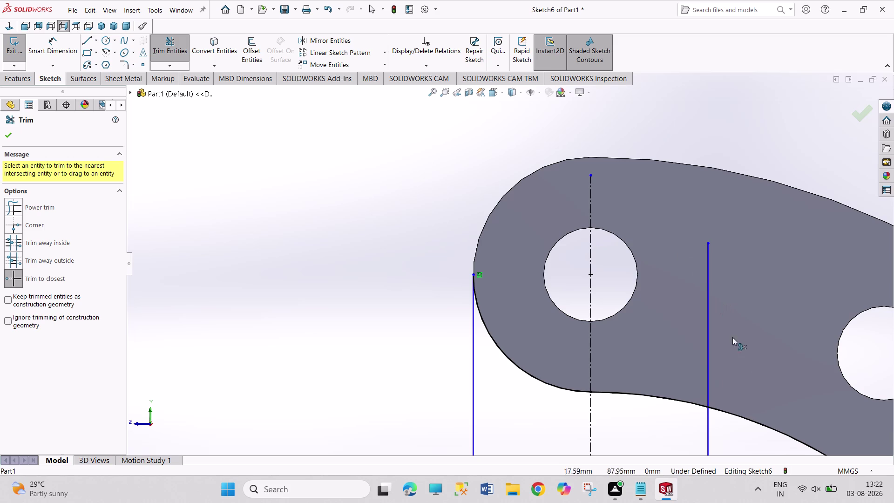
click(777, 430)
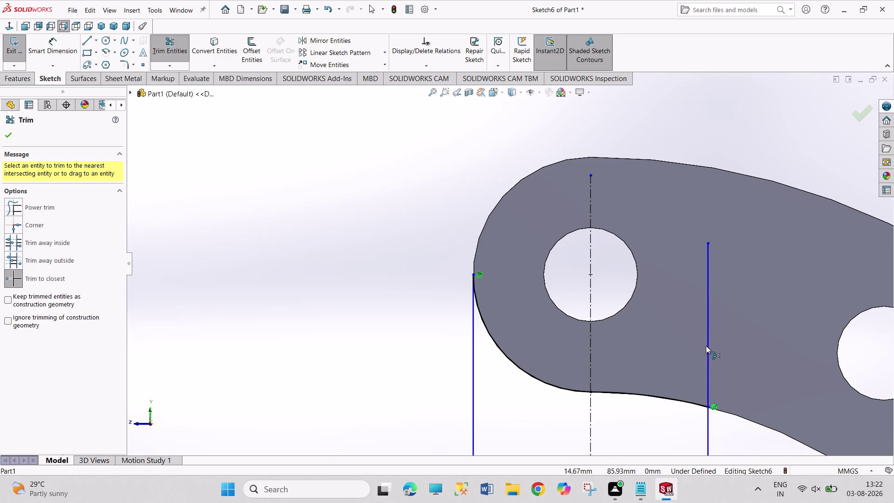
click(706, 345)
scroll(up, 3)
scroll(up, 3)
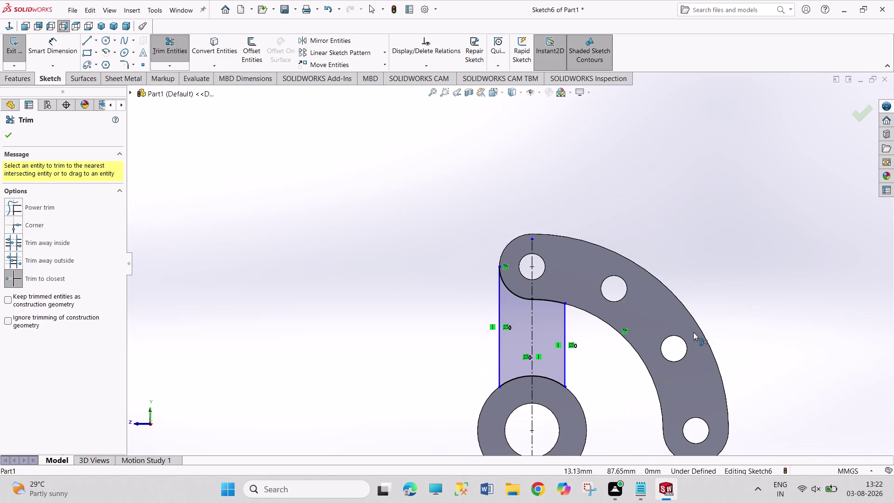
scroll(down, 3)
right_click(631, 370)
click(652, 393)
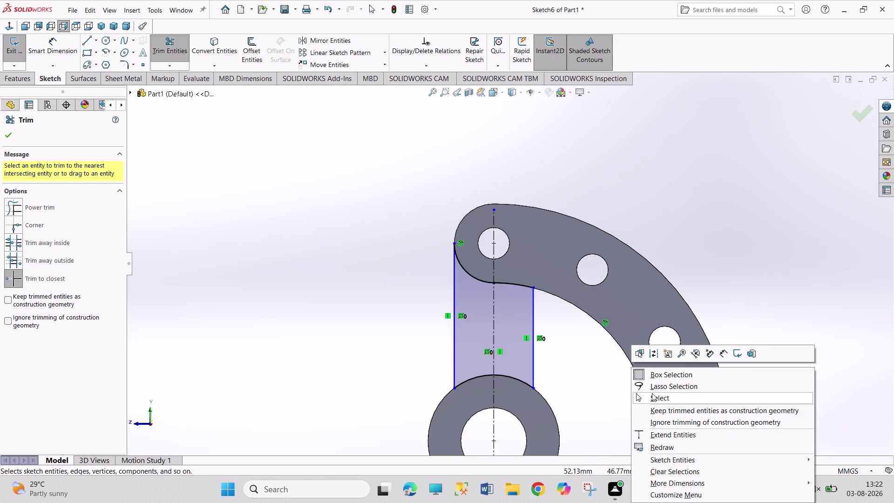
click(9, 50)
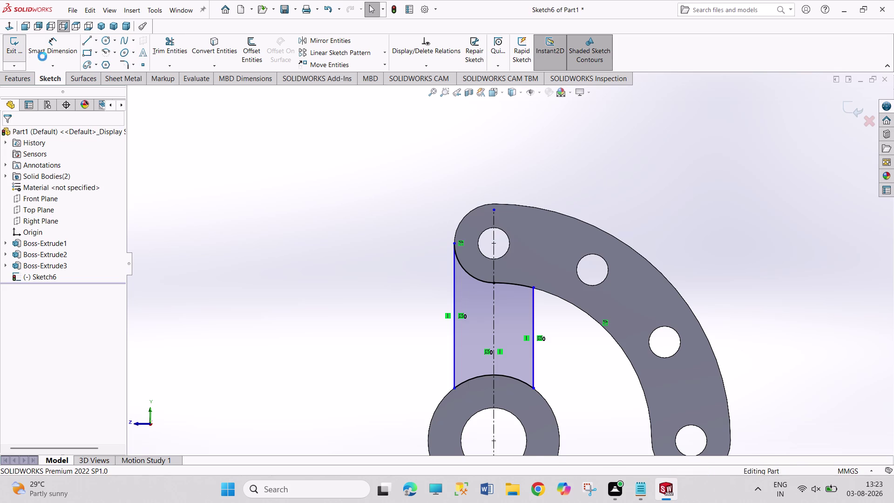
Extrude Sketch6 as a 12 mm Blind boss, creating Boss-Extrude4.
click(105, 23)
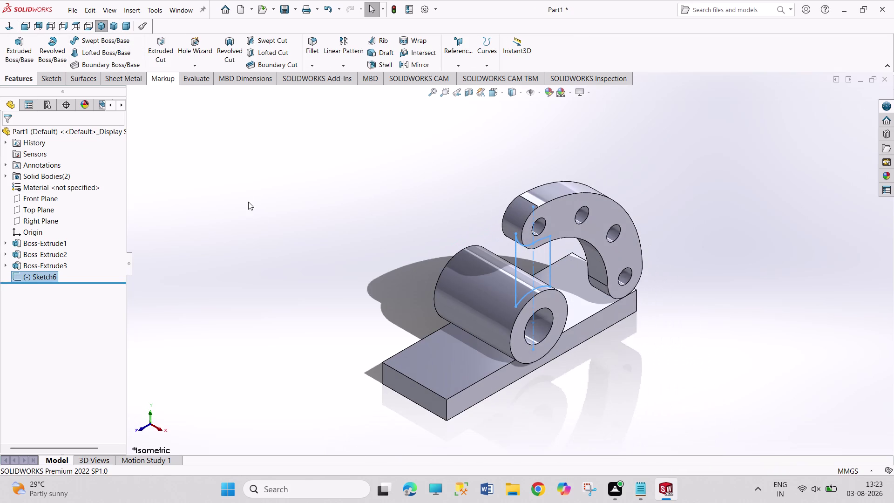
click(12, 56)
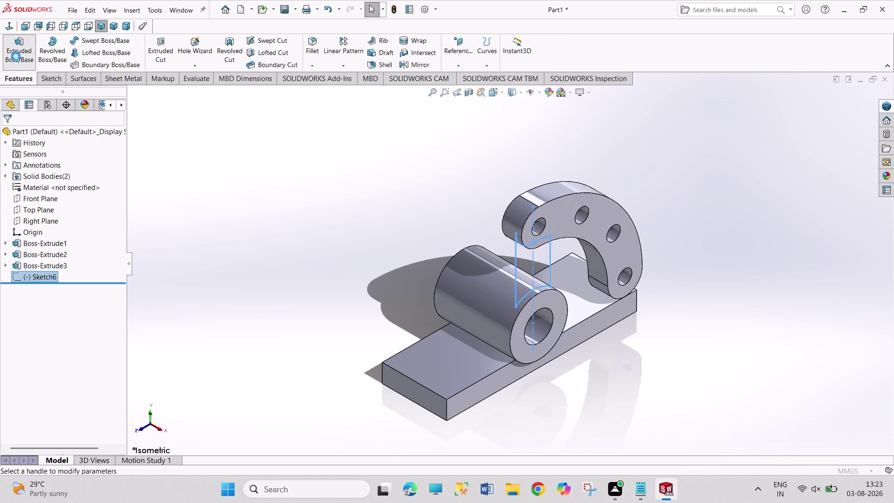
click(12, 198)
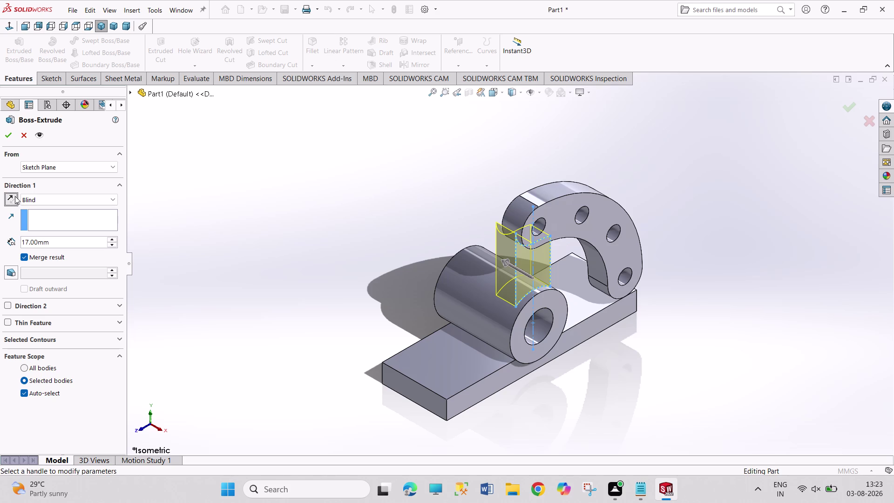
text(12)
drag(51, 242, 0, 229)
text(12)
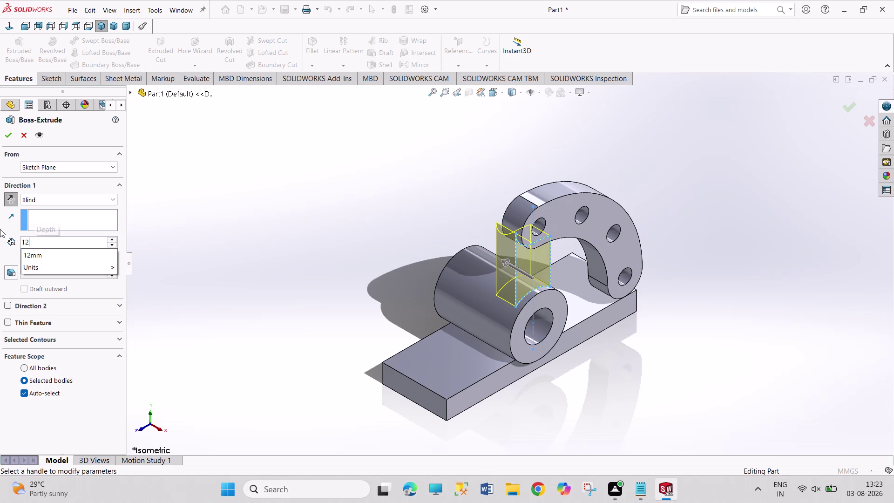
text(.)
key(BackSpace)
key(Return)
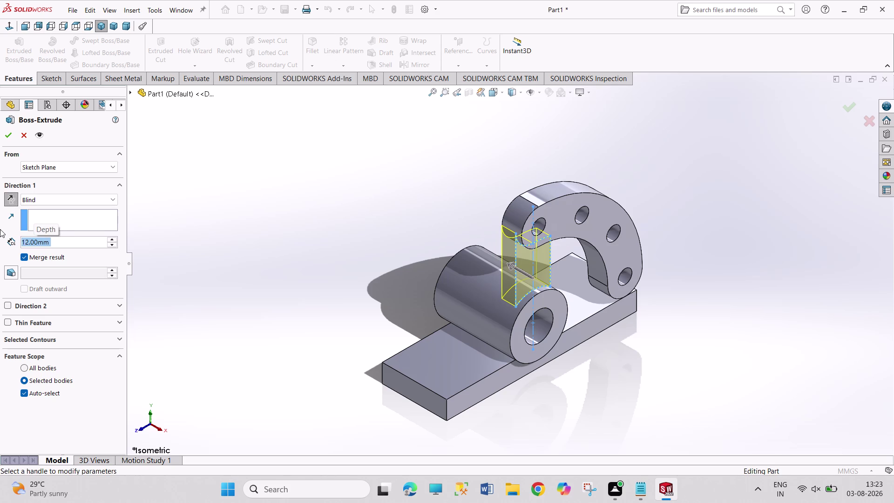
click(12, 132)
click(227, 197)
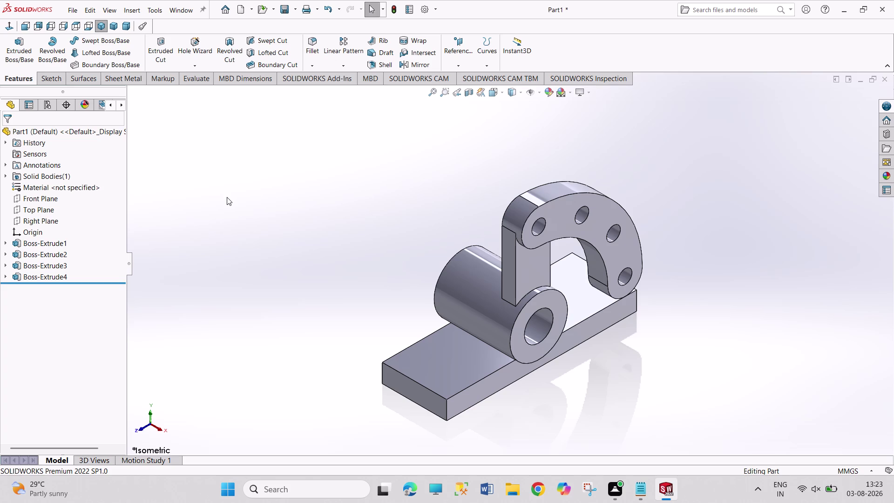
Orbit the bracket and open Sketch7 on the base plate's front face.
middle_drag(402, 284, 395, 280)
middle_drag(395, 280, 347, 234)
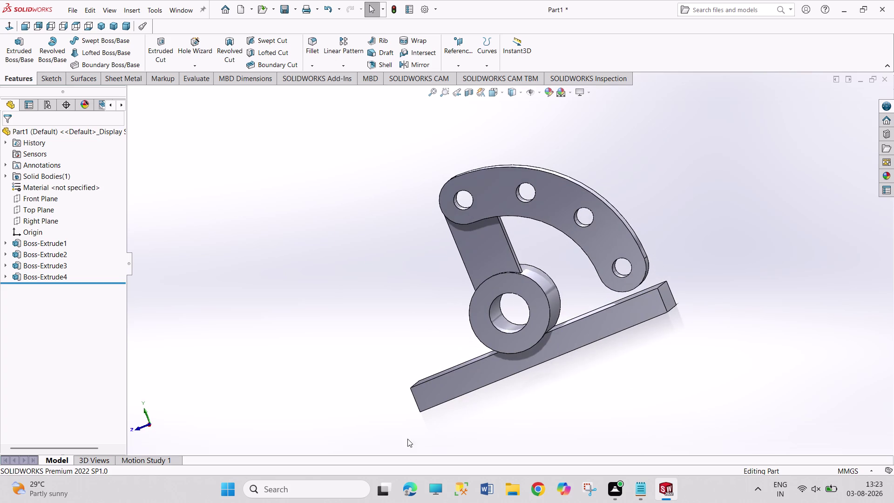
middle_drag(397, 311, 411, 337)
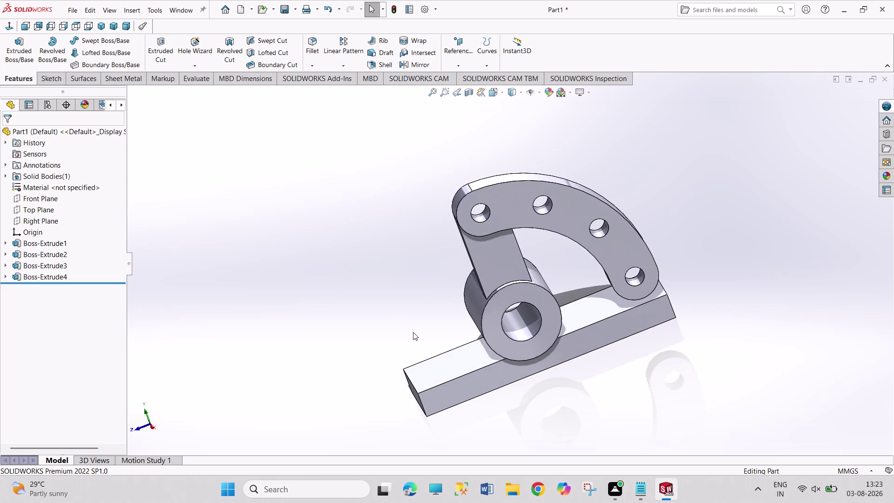
click(600, 337)
click(640, 309)
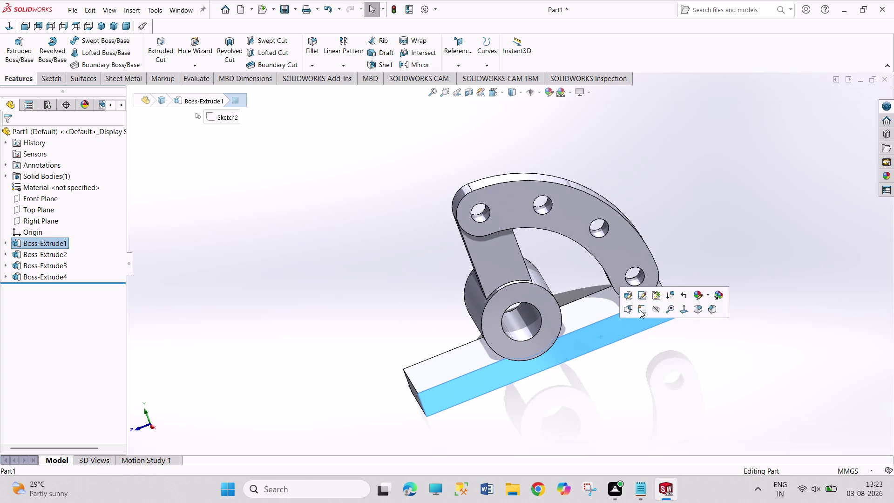
scroll(down, 3)
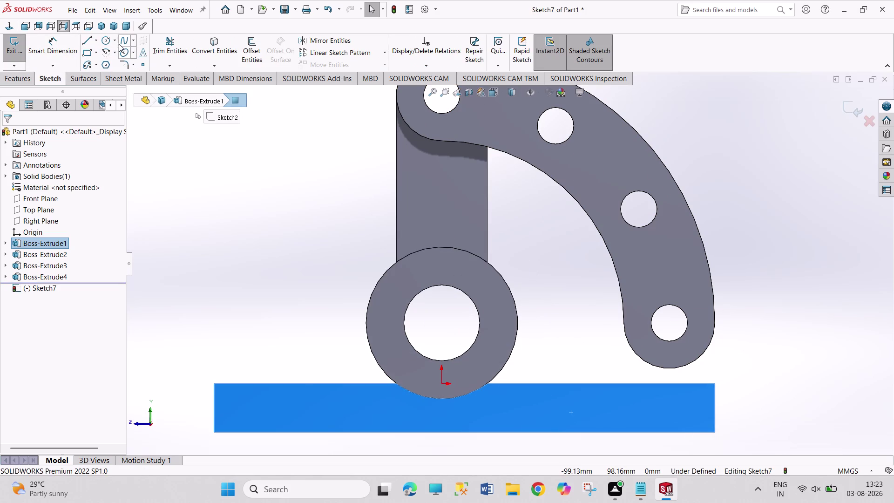
click(90, 51)
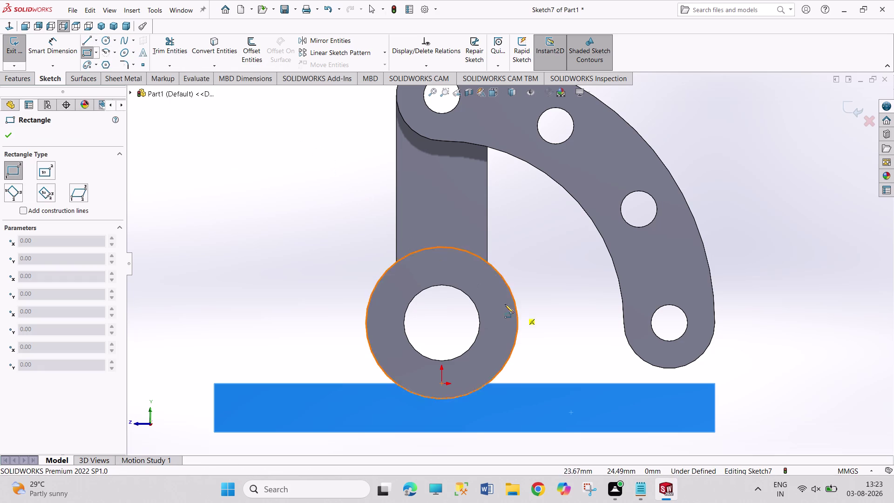
Draw a corner rectangle above the base plate in Sketch7.
click(488, 286)
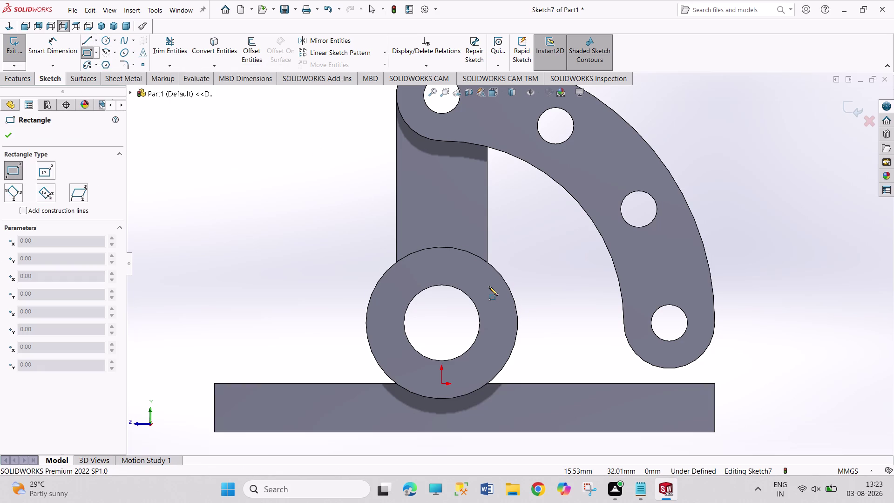
drag(489, 286, 488, 321)
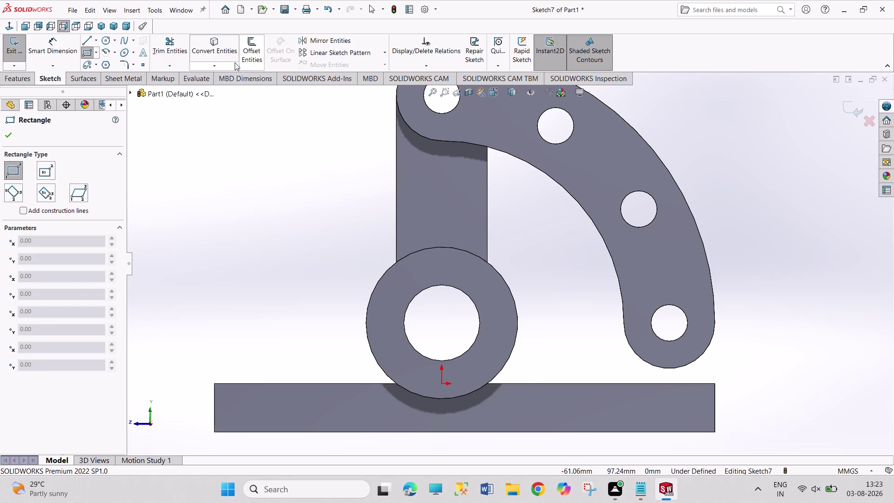
click(492, 293)
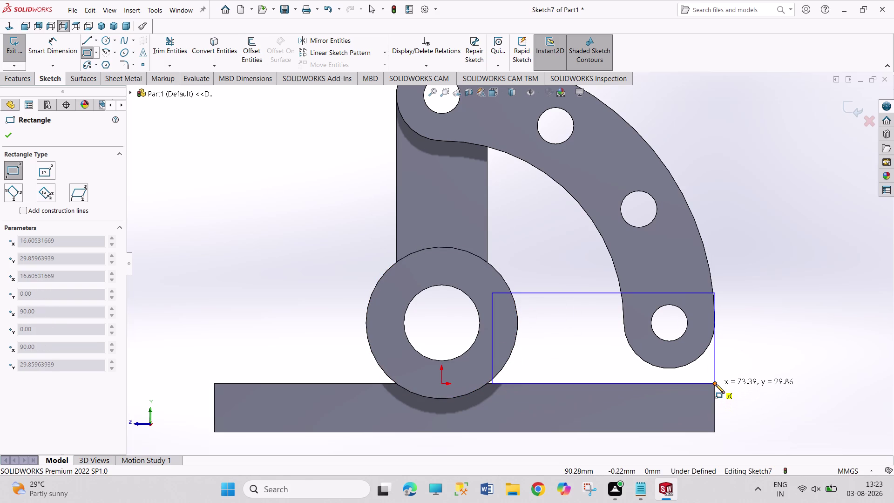
click(736, 394)
right_click(783, 347)
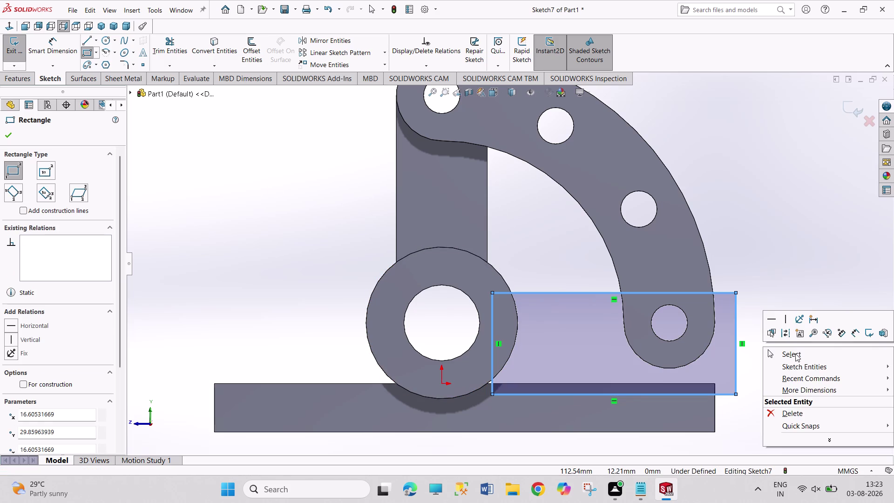
click(795, 354)
Make the rectangle's bottom and right sides collinear with the base's top and right edges.
click(647, 395)
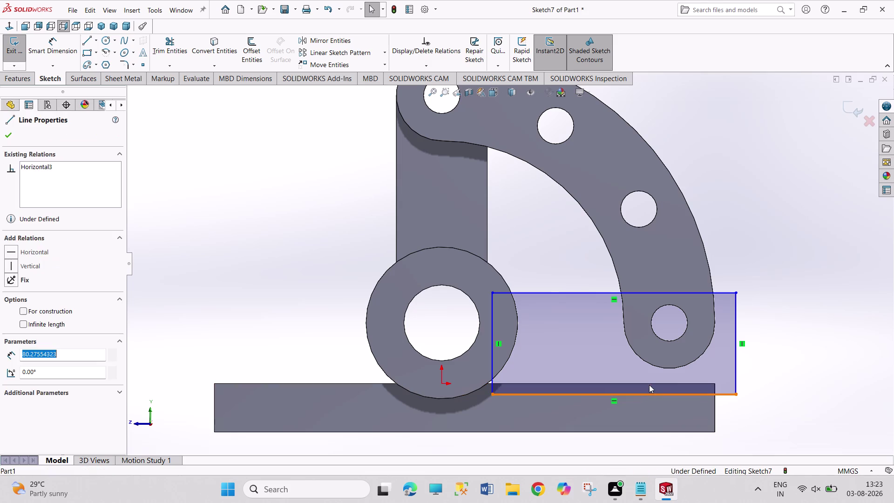
click(650, 384)
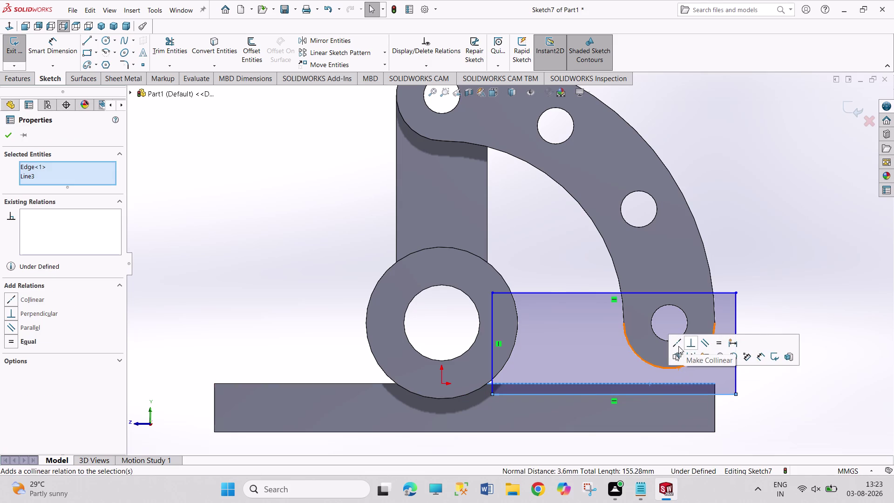
click(677, 346)
click(803, 260)
click(737, 363)
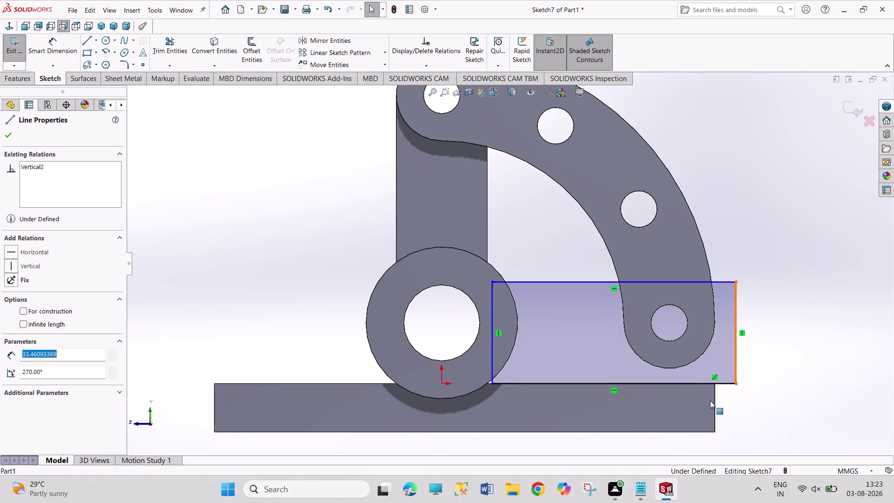
click(713, 397)
click(740, 359)
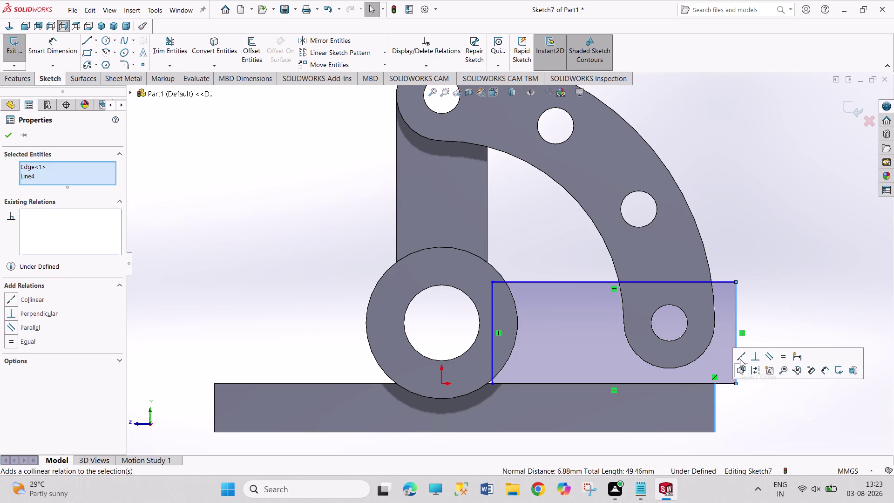
click(797, 253)
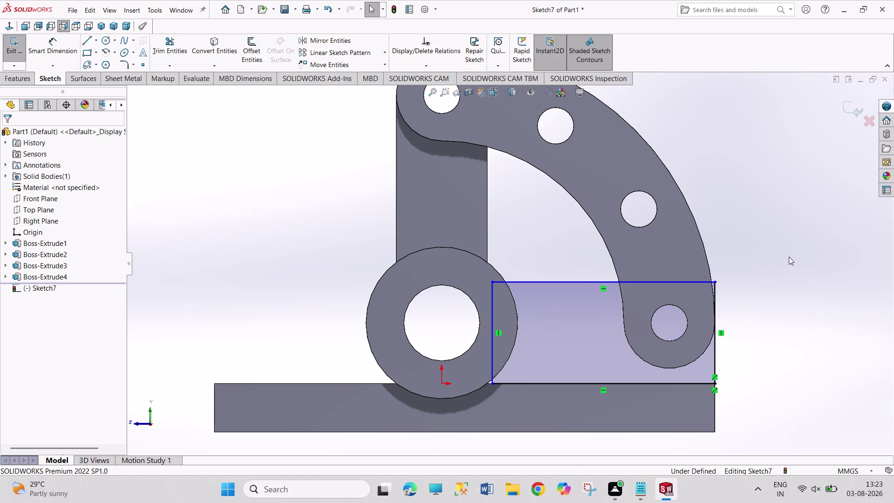
Drag the rectangle's left side into the boss circle.
drag(491, 372, 490, 372)
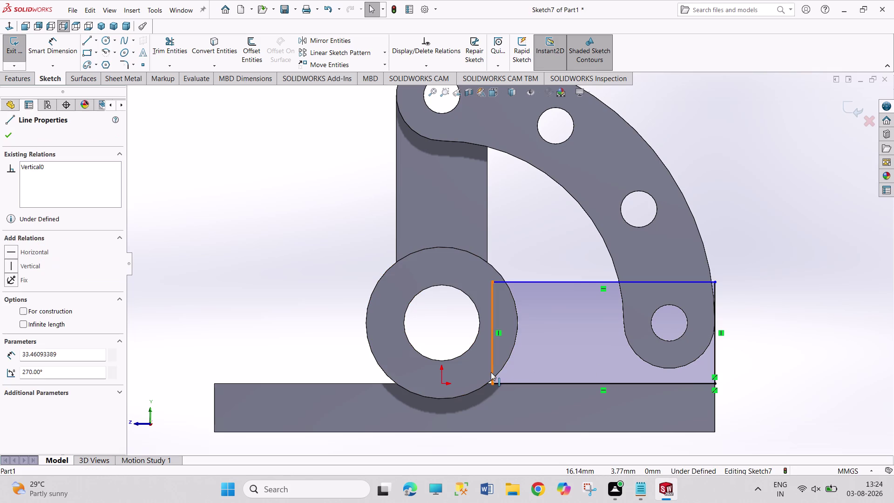
drag(490, 372, 480, 373)
click(810, 181)
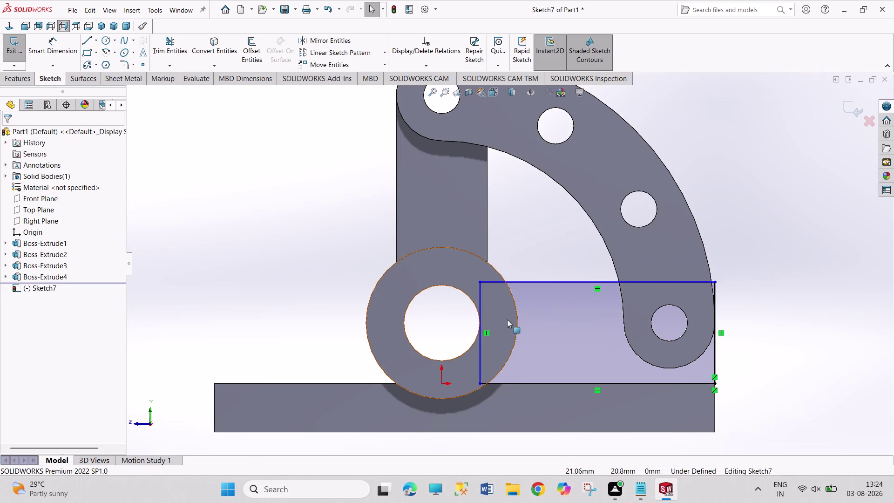
Project the boss circle, arm edges and outer arc into Sketch7 with Convert Entities.
click(517, 316)
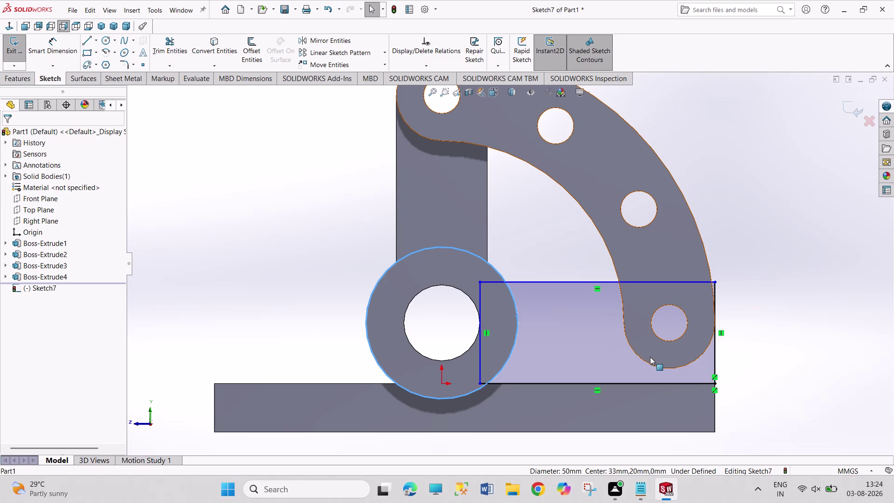
click(652, 365)
click(623, 302)
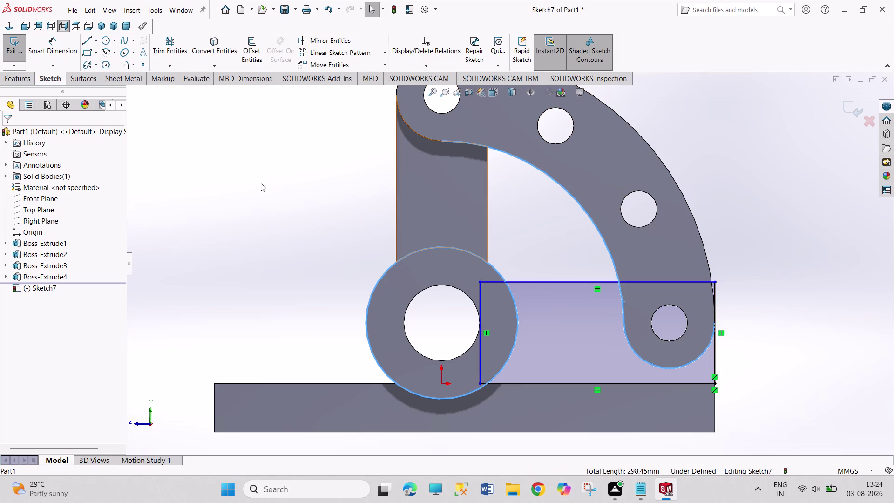
click(211, 47)
click(237, 178)
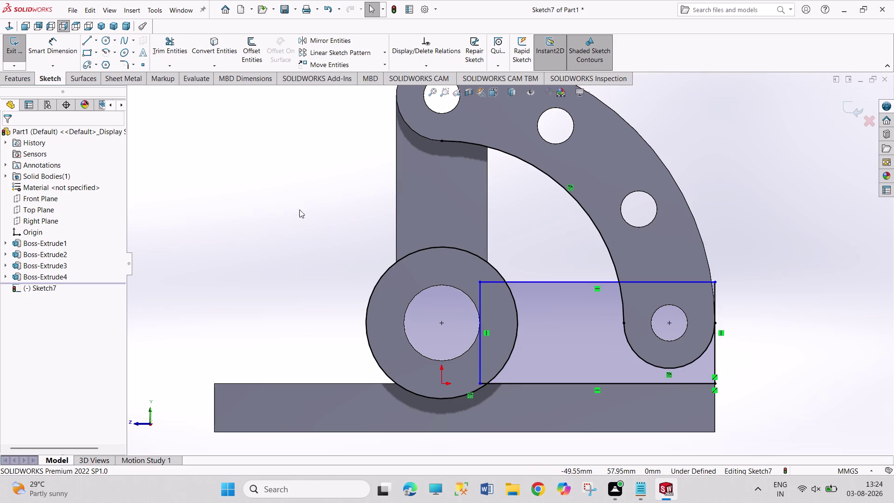
click(705, 251)
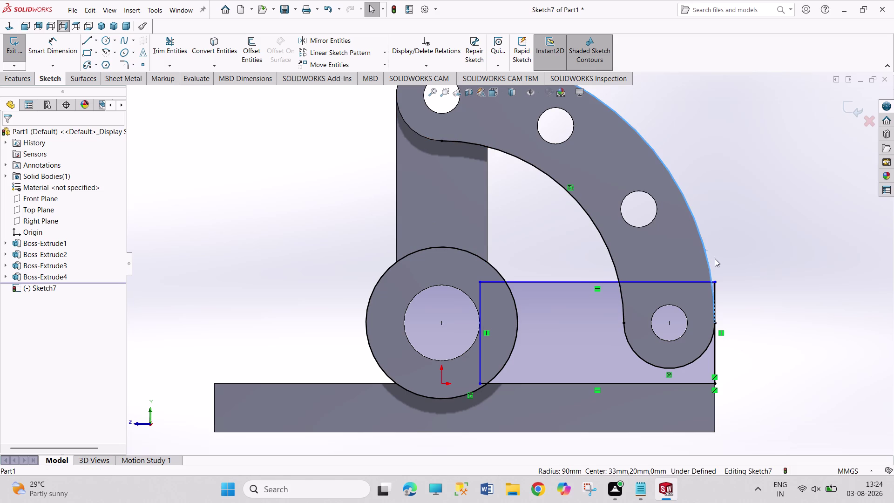
click(220, 41)
click(247, 168)
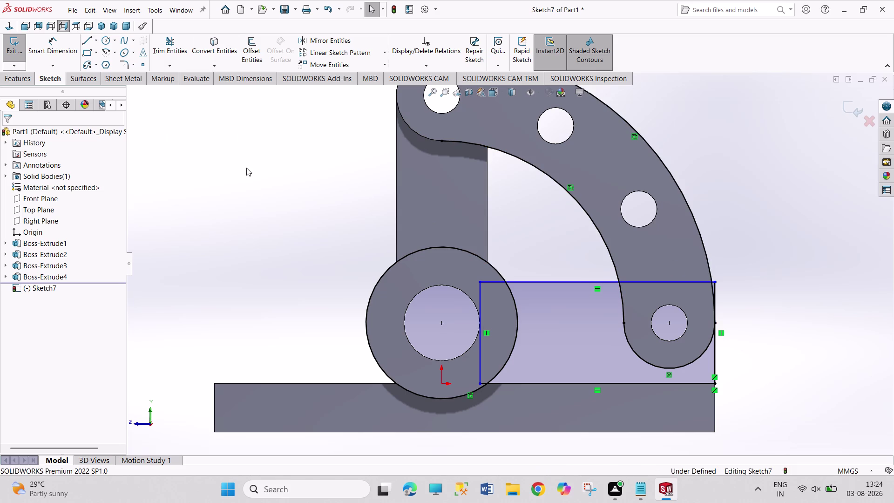
click(176, 49)
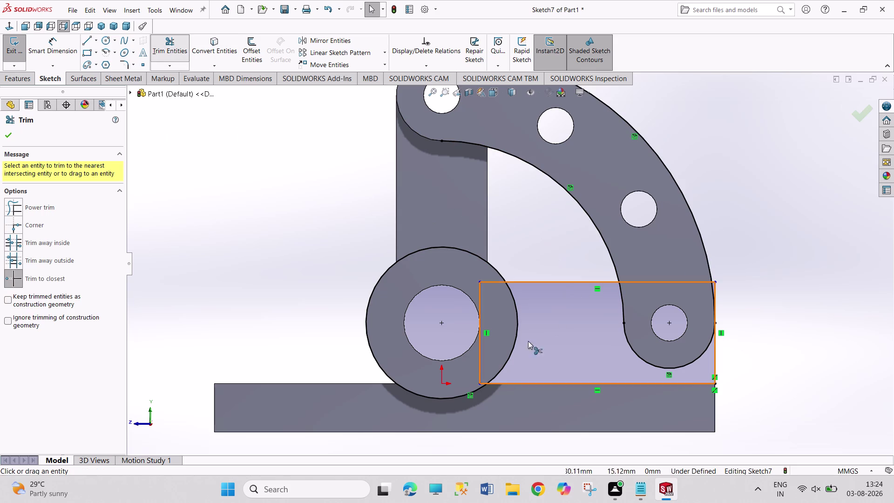
Trim away the rectangle's left side and the line pieces inside the boss.
click(478, 356)
click(490, 281)
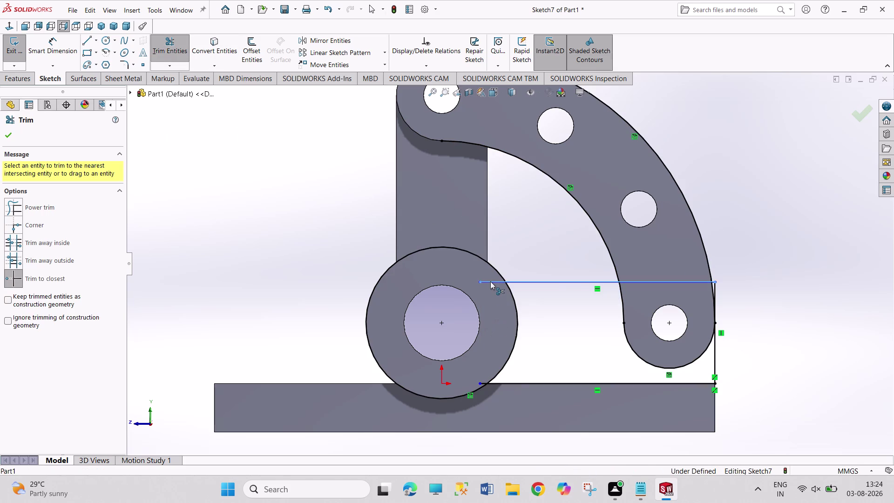
click(417, 251)
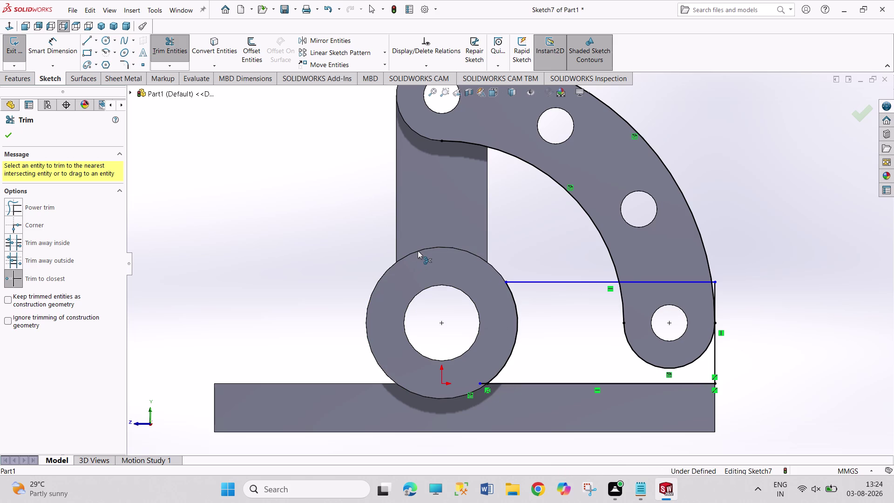
scroll(down, 3)
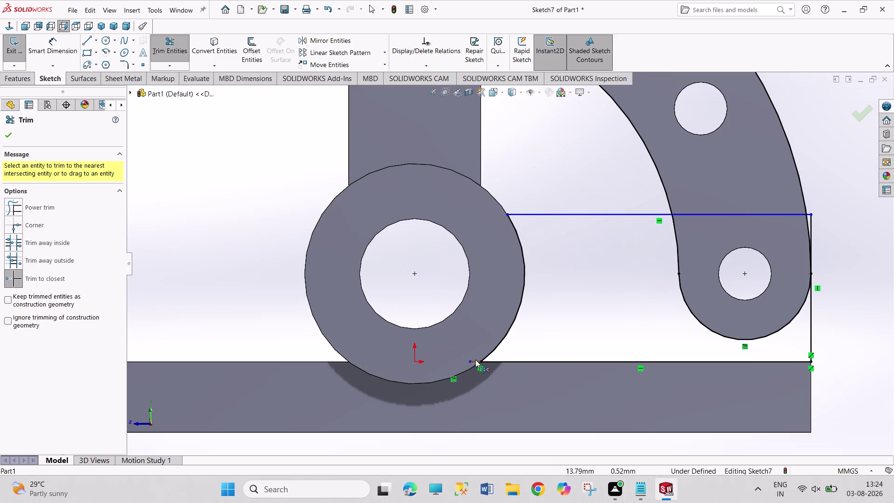
click(475, 361)
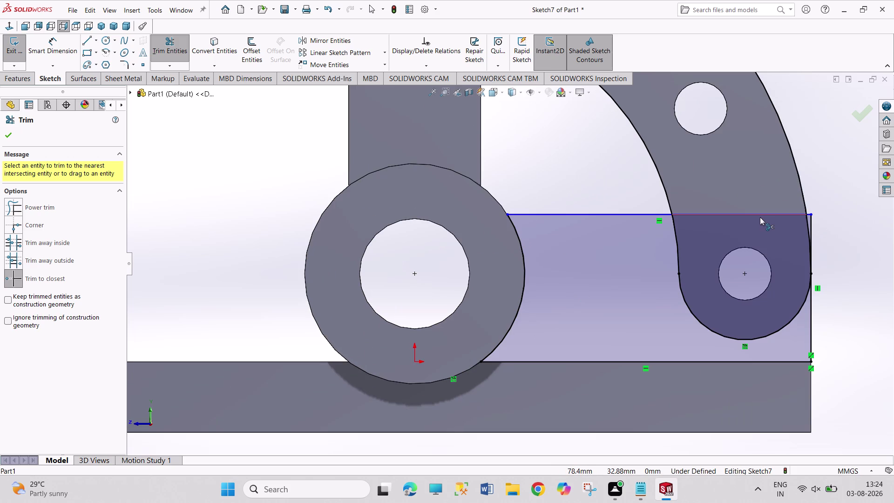
Trim the top line's overhang past the arm and the leftover outer arc, then exit Trim.
click(663, 180)
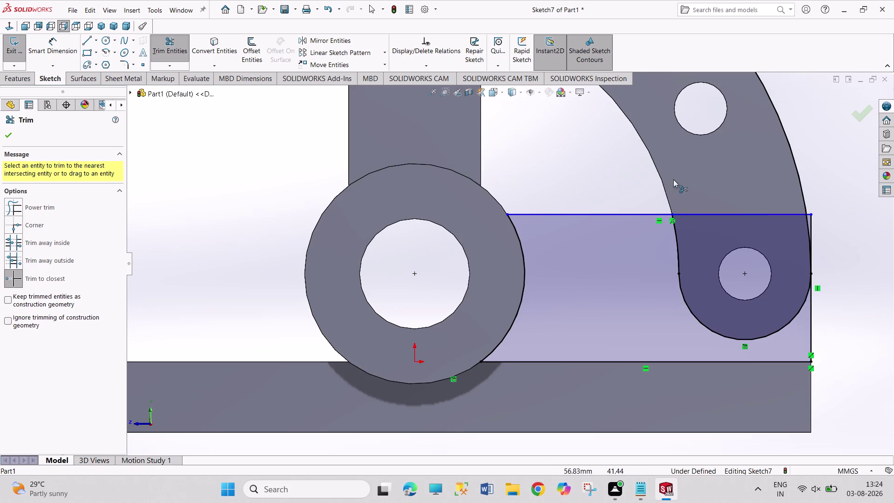
click(792, 148)
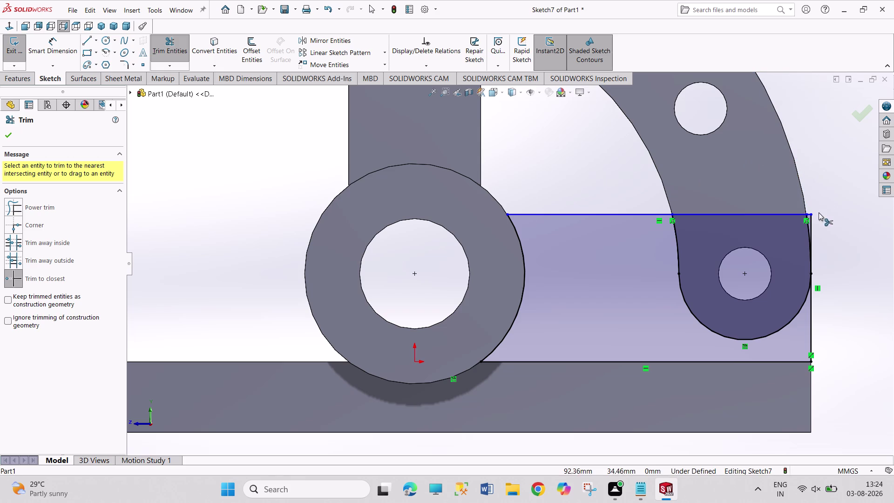
scroll(down, 3)
click(753, 244)
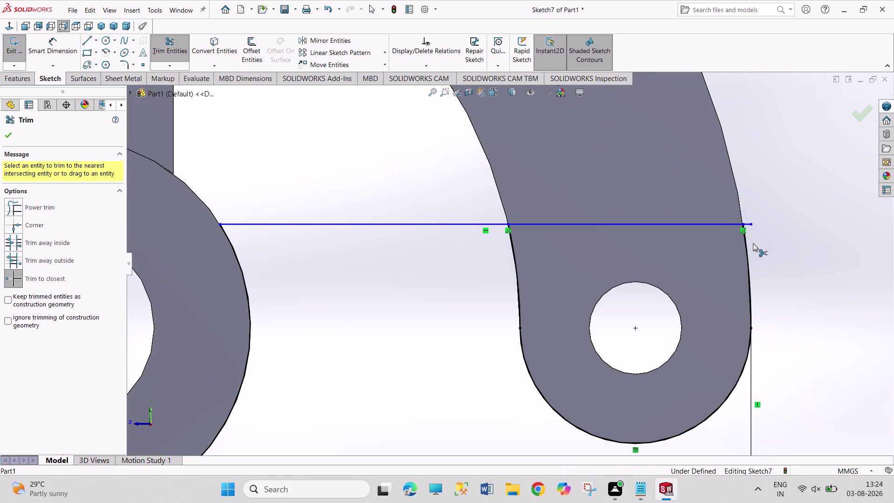
click(749, 224)
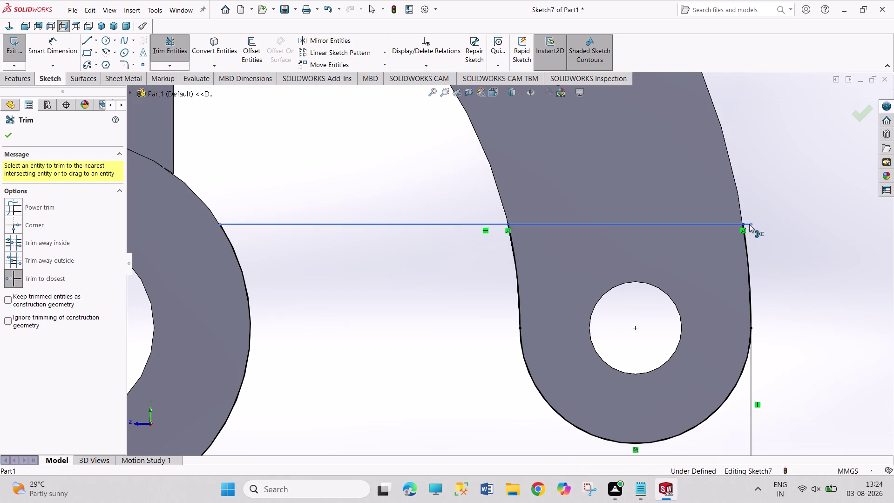
click(667, 222)
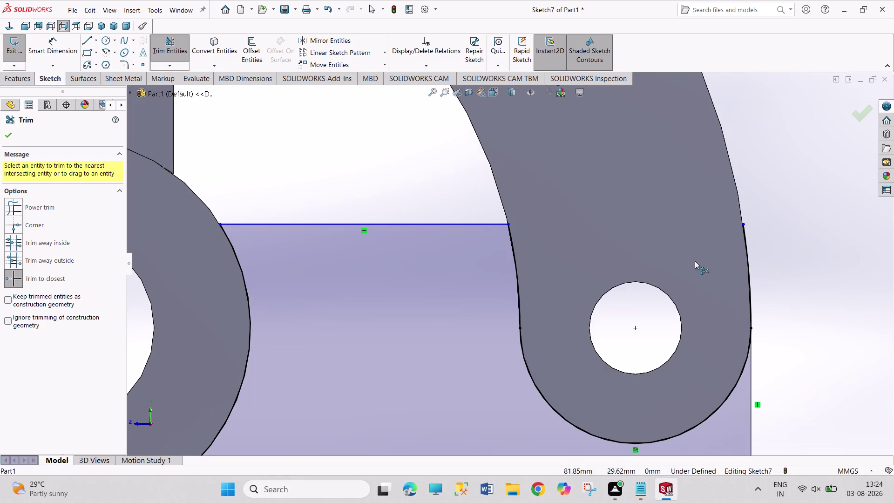
click(750, 267)
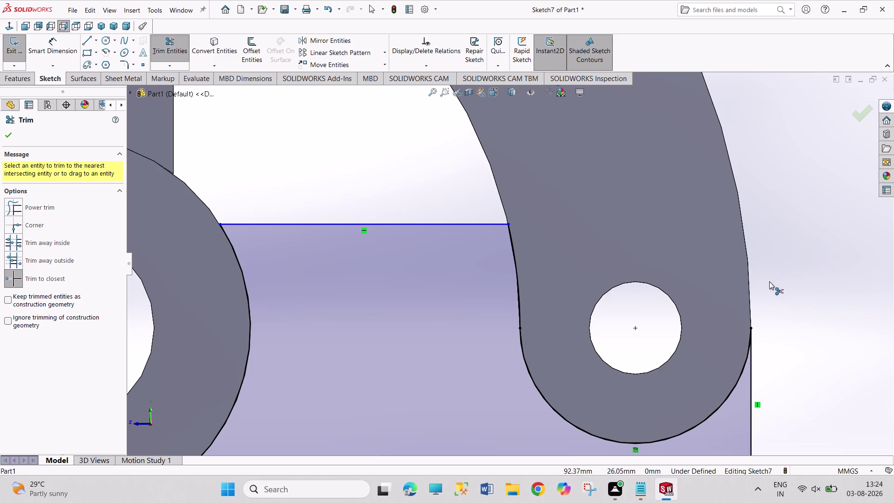
scroll(up, 3)
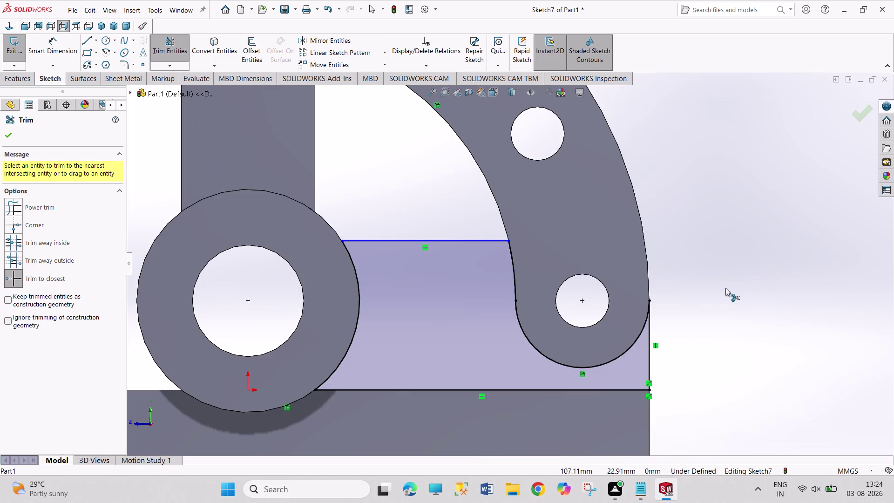
right_click(726, 291)
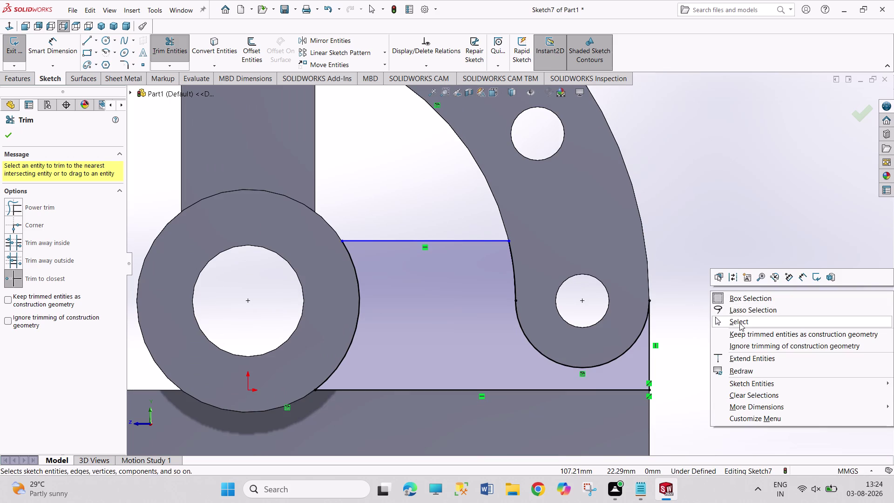
click(739, 322)
Add, then remove, a 33.46 height dimension on the top sketch line.
right_drag(738, 304, 715, 145)
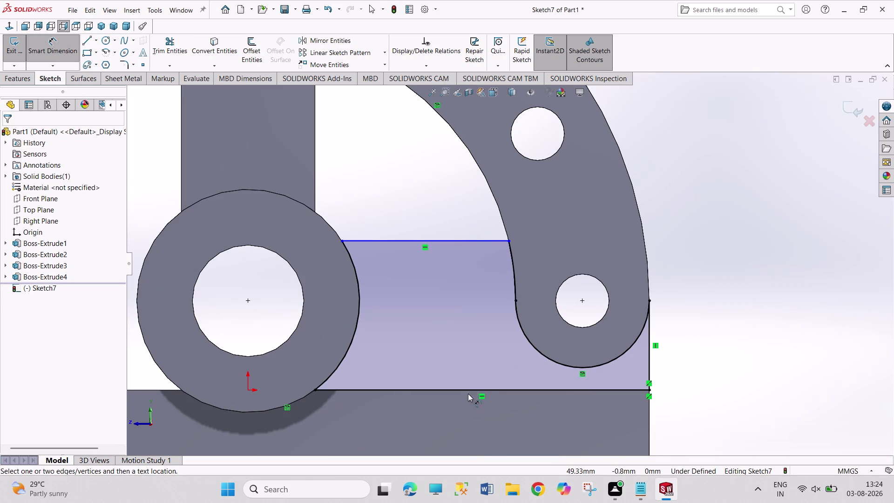
drag(468, 390, 467, 385)
click(462, 242)
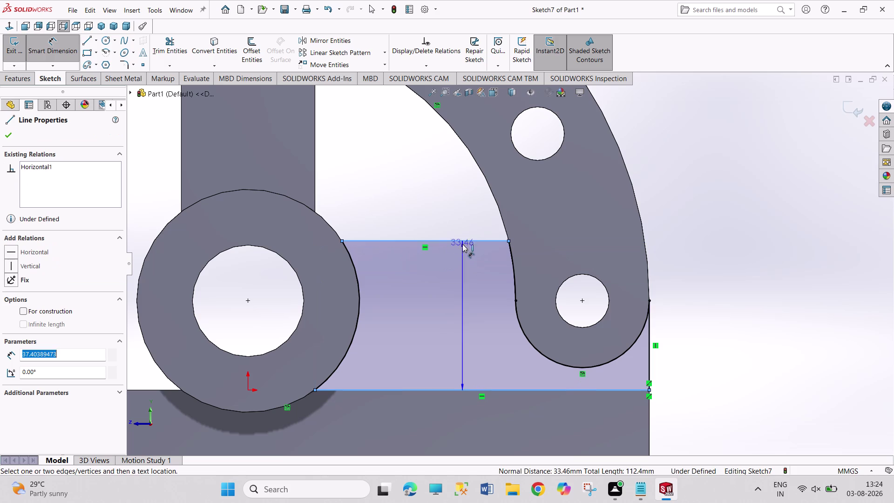
click(457, 318)
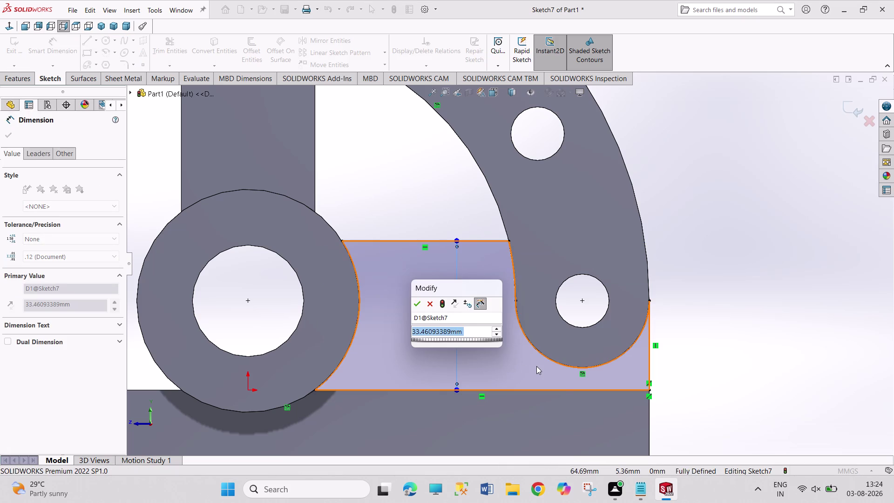
key(Escape)
key(Escape)
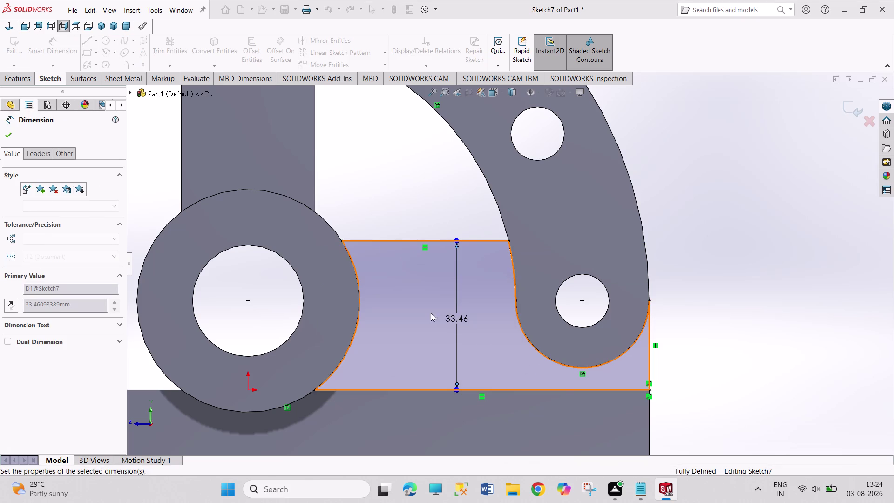
right_click(459, 320)
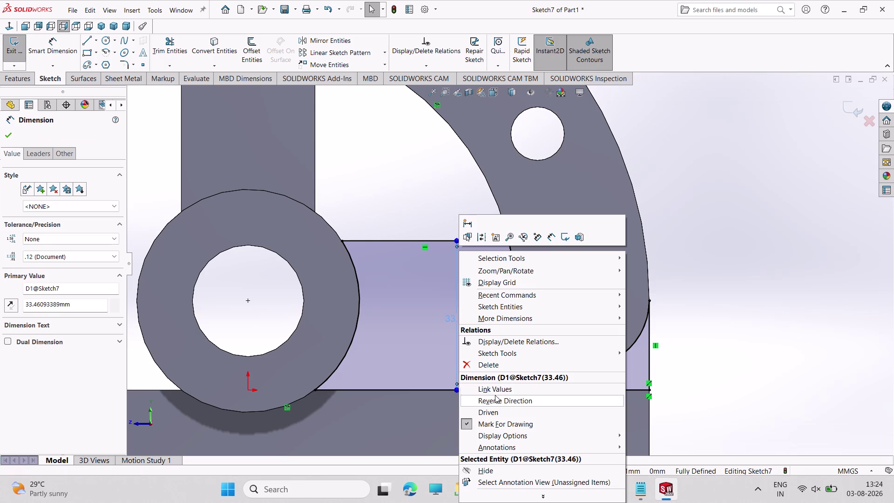
click(497, 366)
Dimension the top sketch line 27 mm from the base's bottom edge.
right_drag(669, 335, 677, 208)
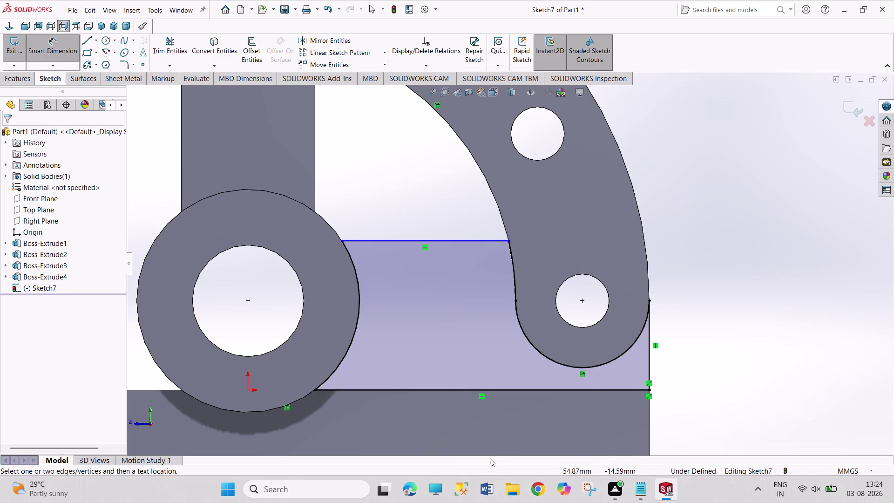
scroll(down, 3)
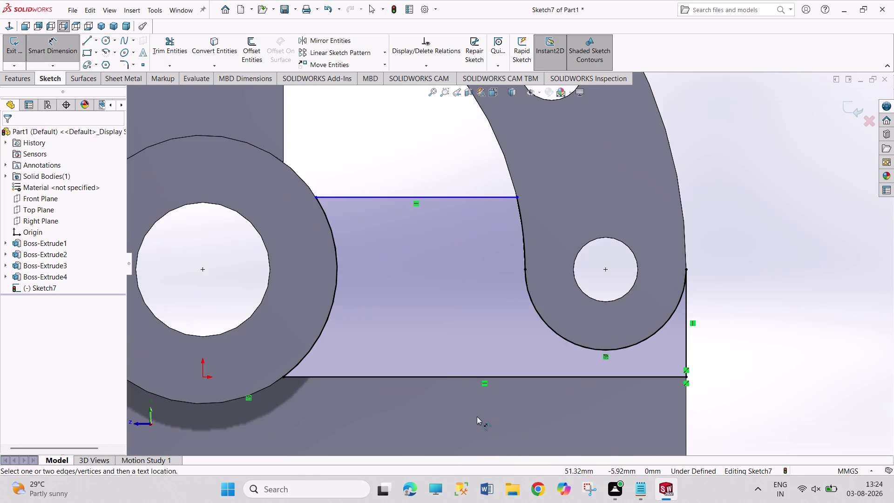
scroll(up, 3)
click(469, 401)
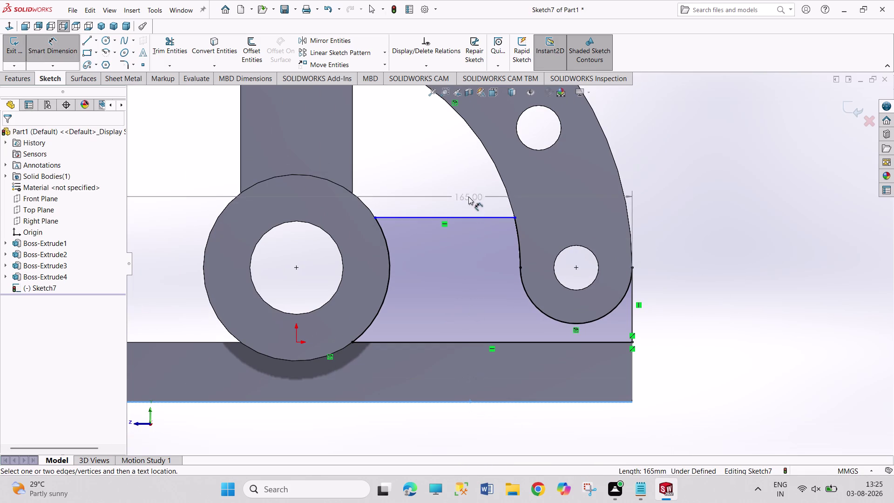
click(473, 216)
click(455, 279)
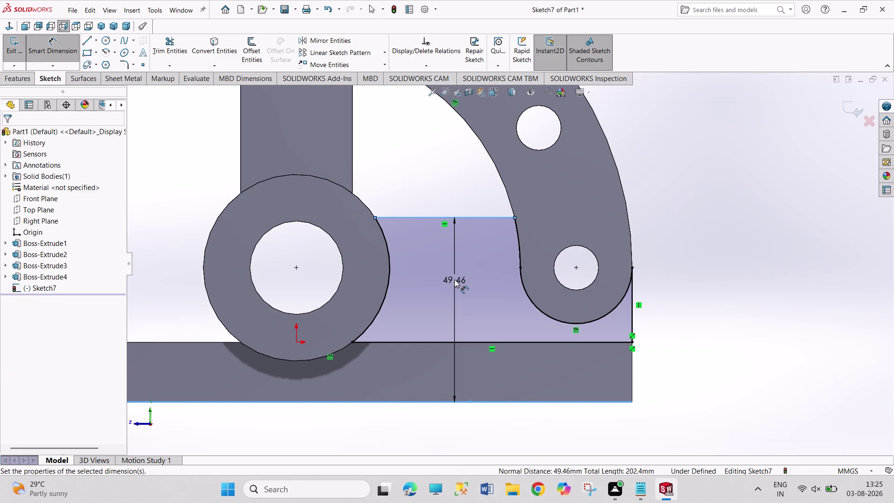
text(27)
key(Return)
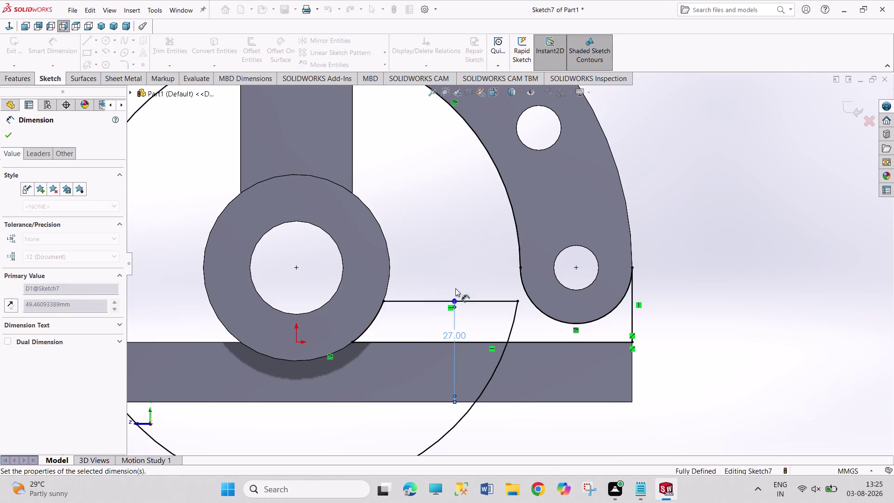
right_click(699, 333)
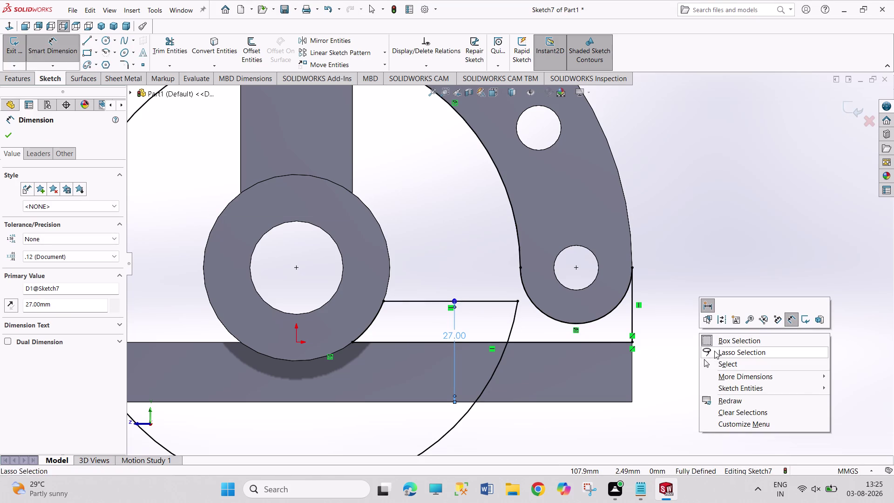
click(714, 367)
Delete the large stray arc from the sketch.
scroll(up, 3)
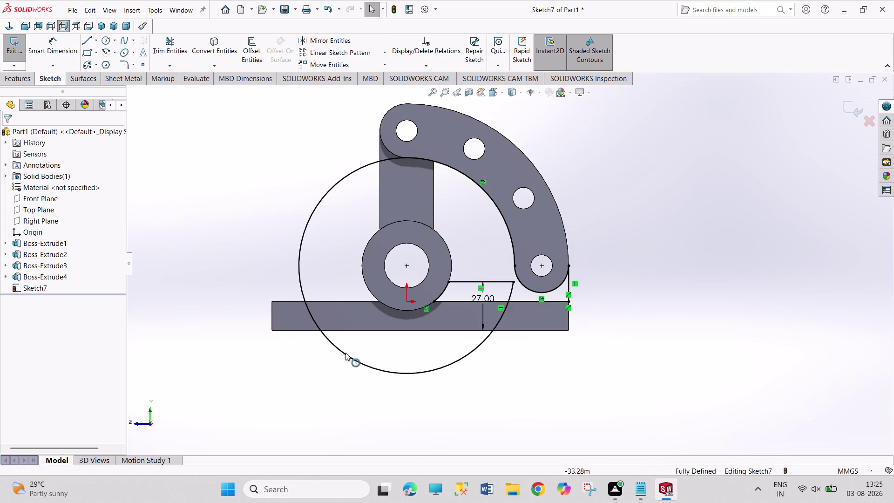
scroll(down, 3)
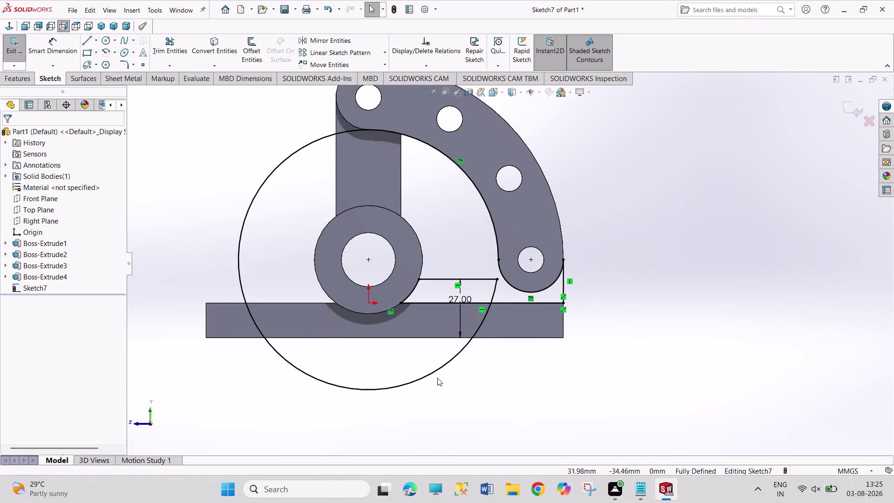
right_click(434, 373)
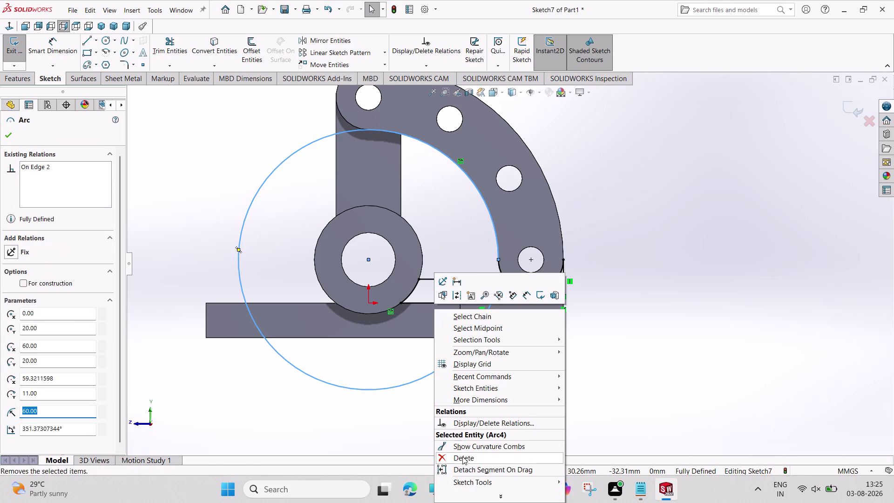
click(463, 460)
scroll(down, 3)
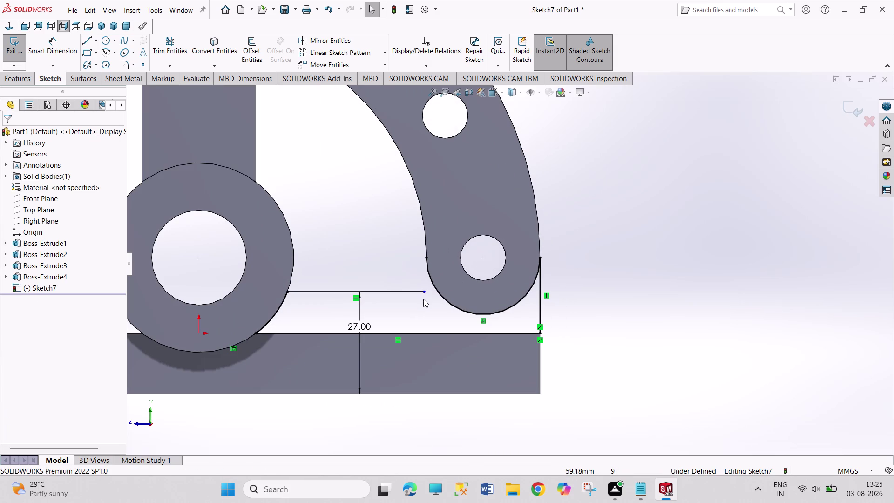
Make the top line's free end coincident with the lug's lower arc.
click(425, 293)
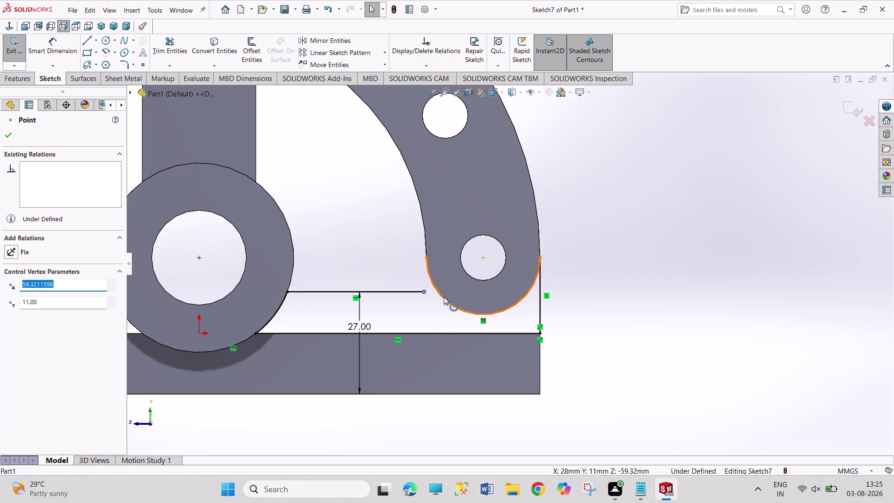
click(444, 297)
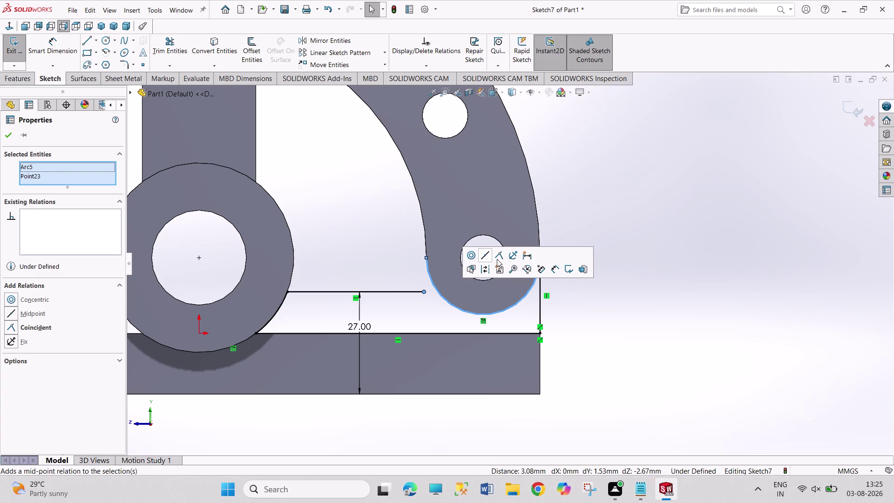
click(497, 259)
click(650, 253)
right_drag(644, 253, 631, 160)
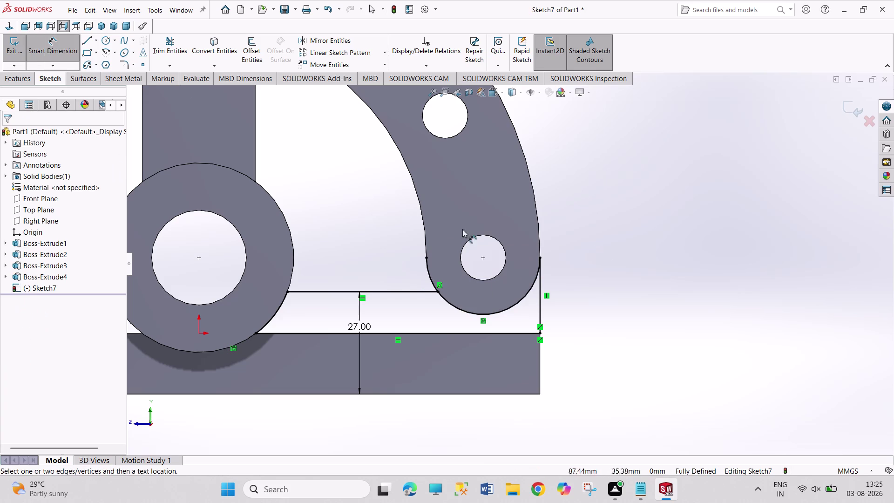
click(429, 268)
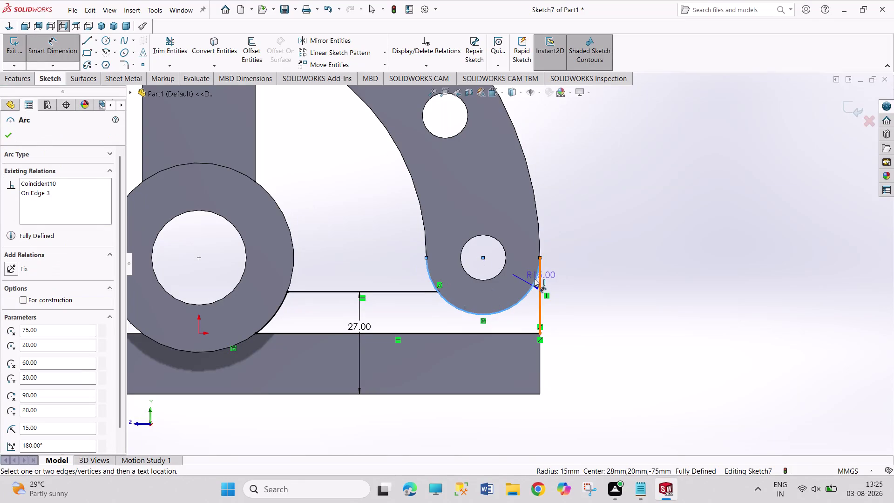
key(Escape)
key(Escape)
key(Escape)
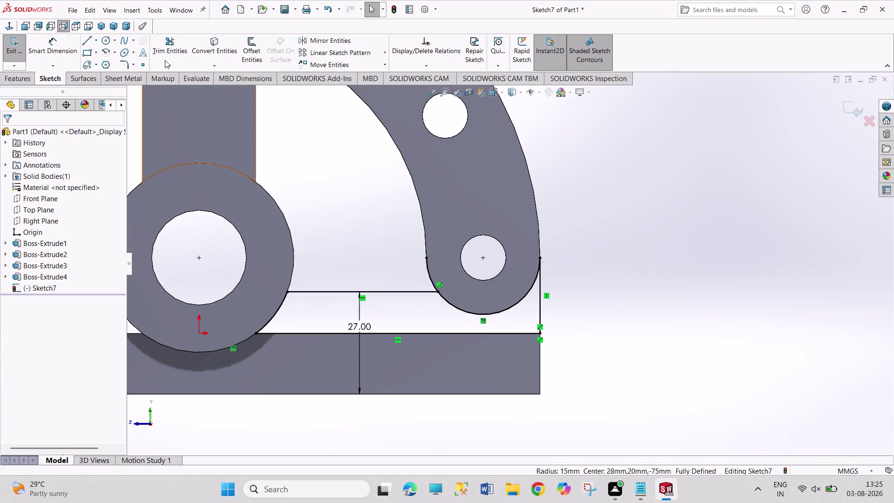
Trim the leftover sketch piece and preview the profile as a 12 mm boss extrusion.
click(173, 46)
click(429, 275)
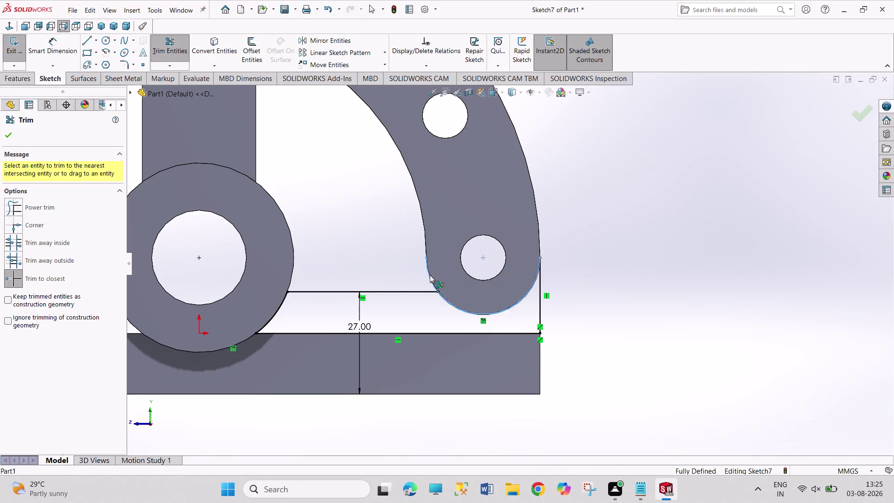
right_click(600, 274)
click(621, 305)
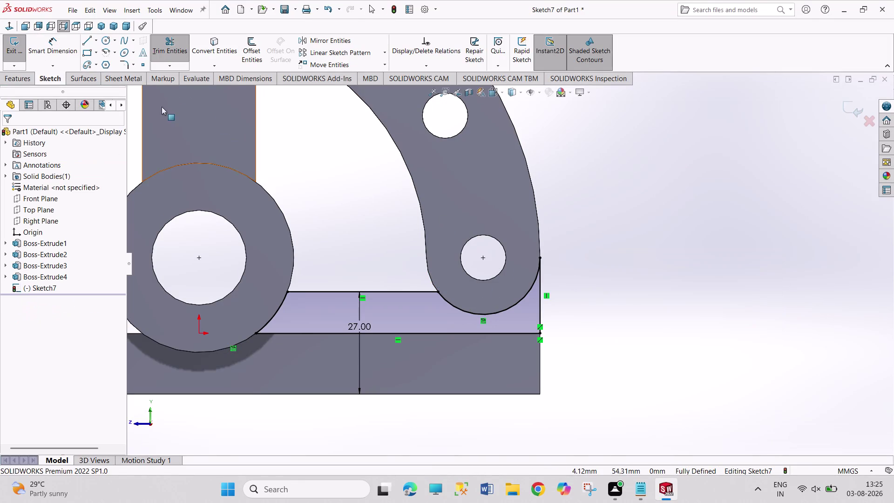
click(15, 50)
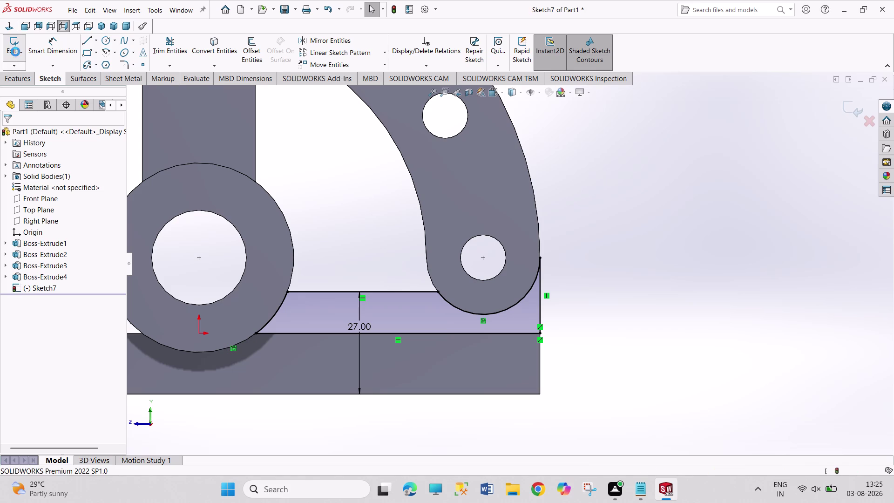
click(22, 53)
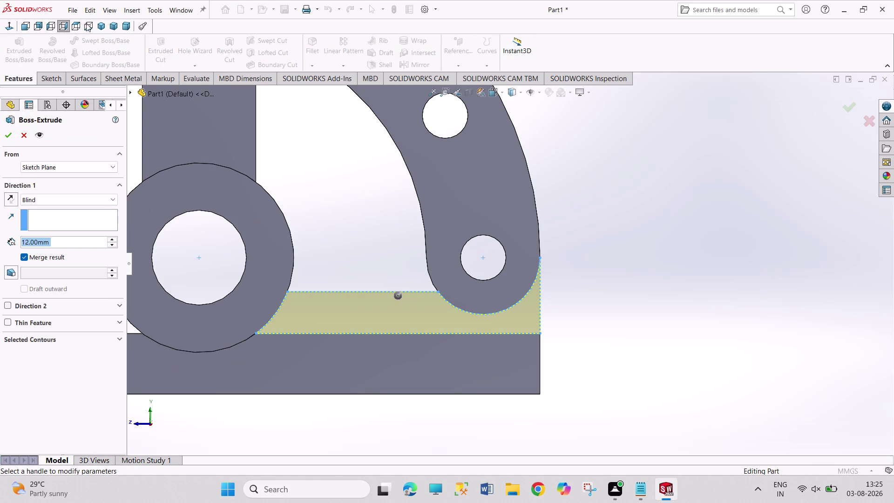
Extrude Sketch7 reversed, Up To Surface onto the chosen part face, as Boss-Extrude5.
click(97, 27)
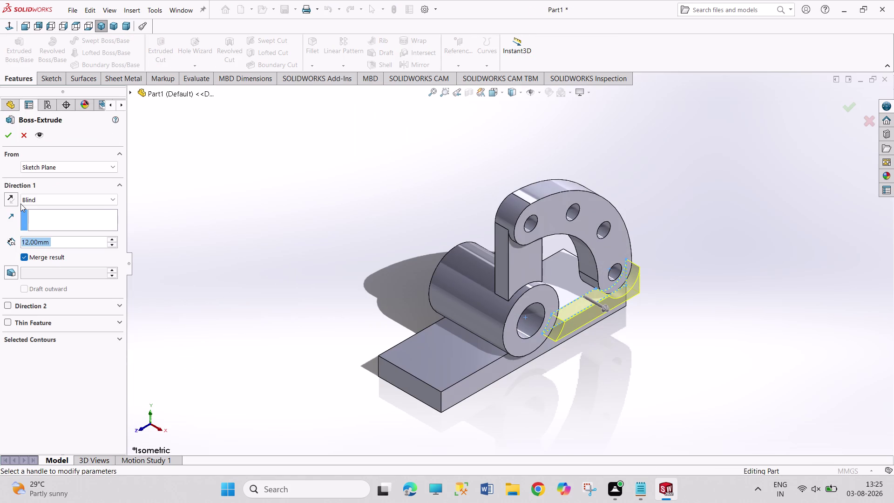
click(7, 202)
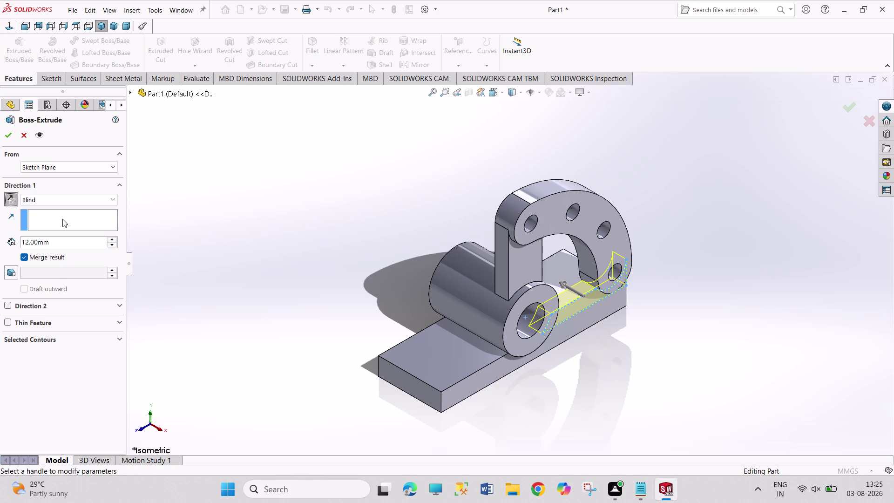
click(97, 197)
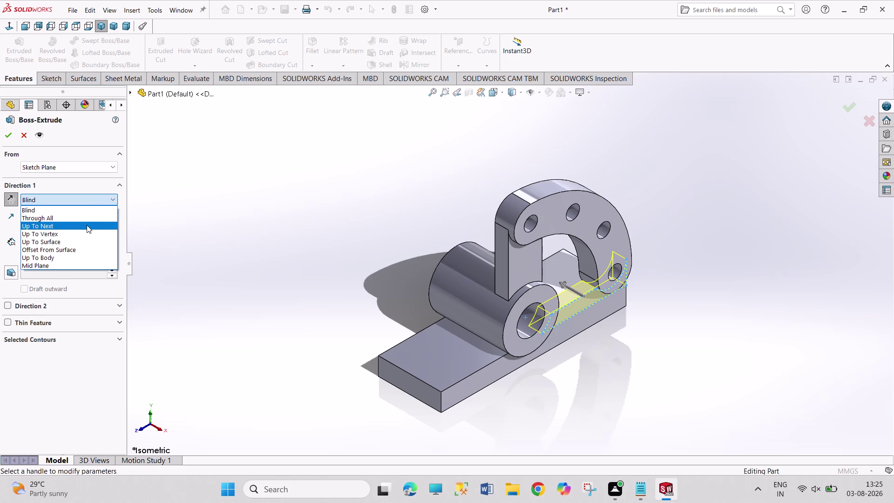
click(86, 225)
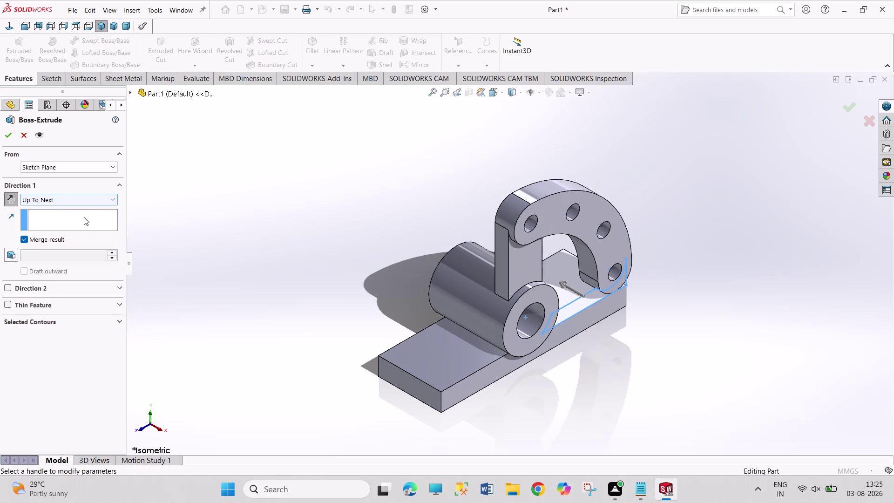
click(74, 200)
click(83, 242)
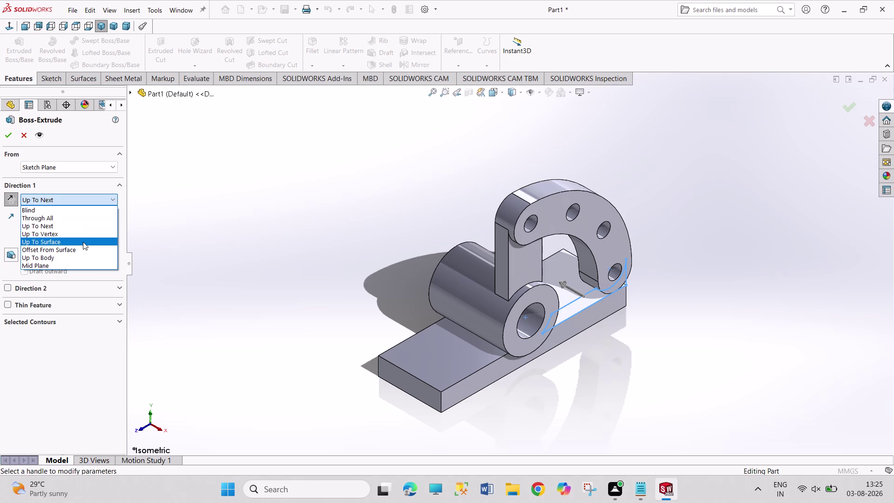
middle_drag(234, 278, 331, 354)
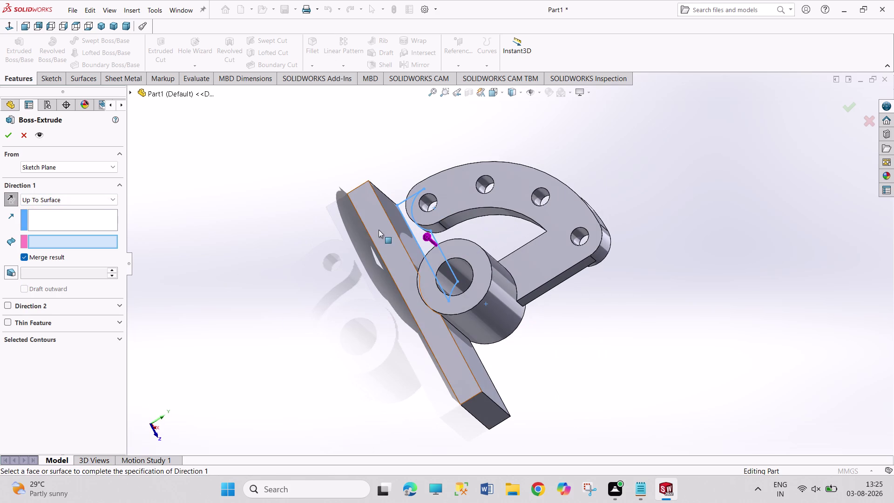
click(378, 229)
click(7, 137)
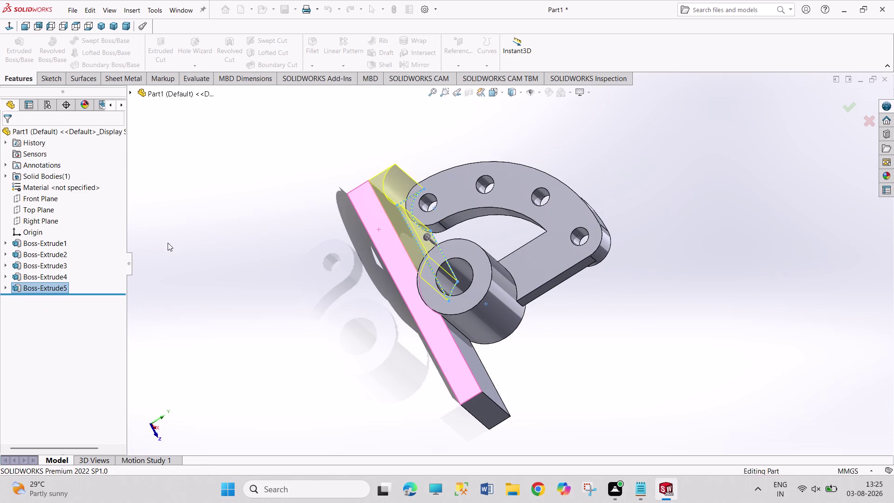
click(188, 247)
Orbit the model to inspect the new extrusion and its flange connection.
middle_drag(289, 295, 159, 199)
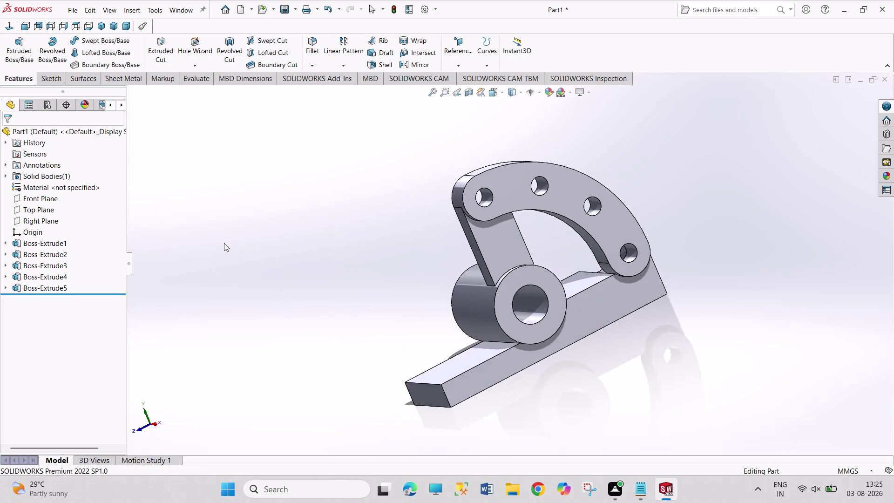
middle_drag(254, 286, 222, 310)
middle_drag(217, 259, 210, 253)
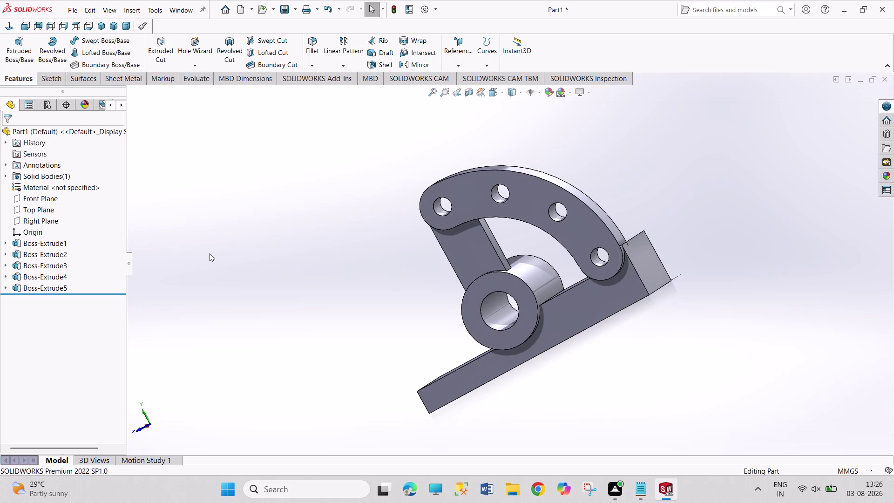
middle_drag(210, 253, 220, 259)
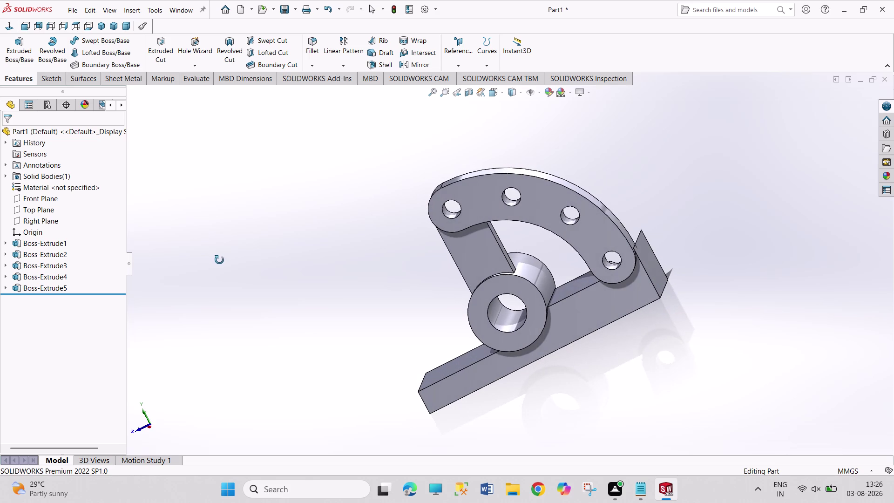
middle_drag(219, 260, 221, 261)
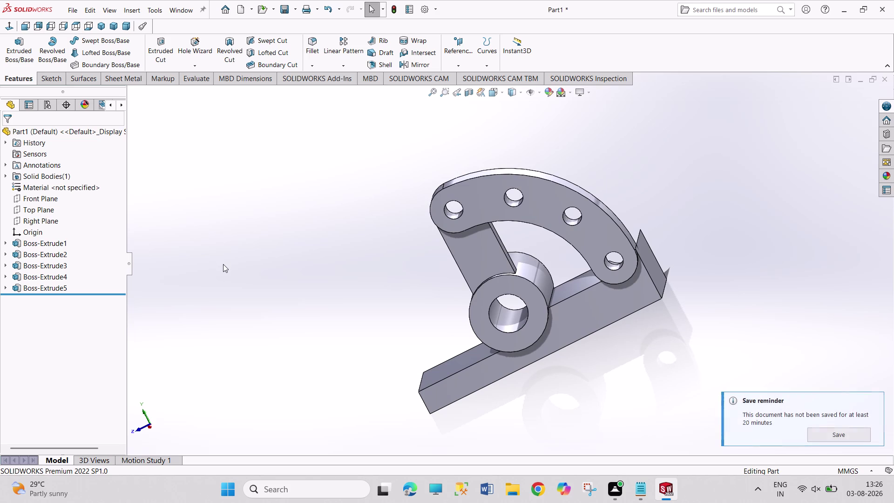
middle_drag(173, 251, 191, 258)
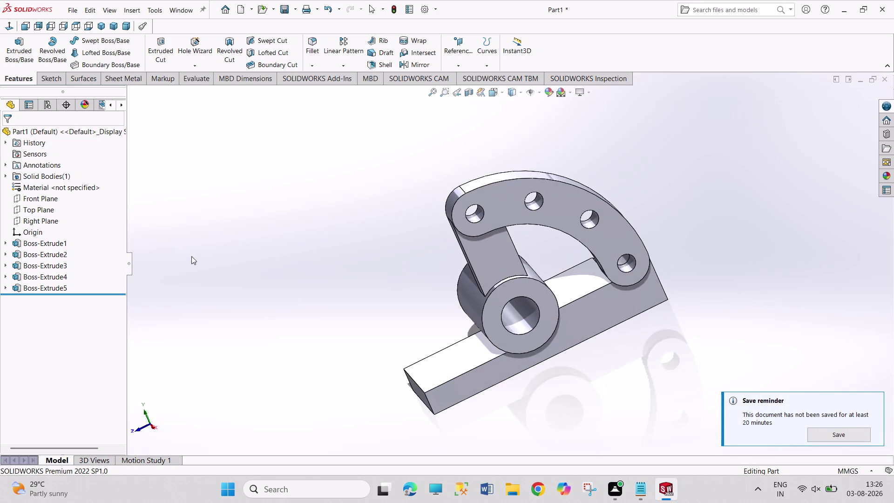
middle_click(192, 256)
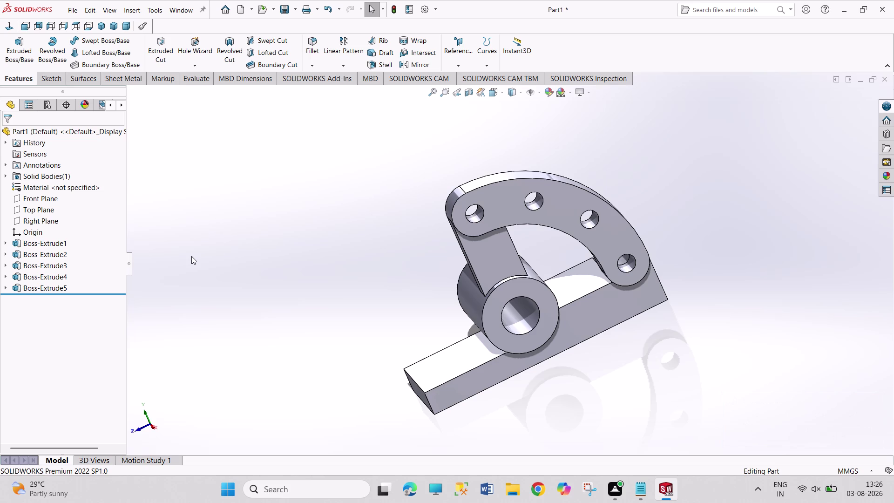
Reopen Boss-Extrude5 for editing and try a Blind end condition.
right_click(43, 286)
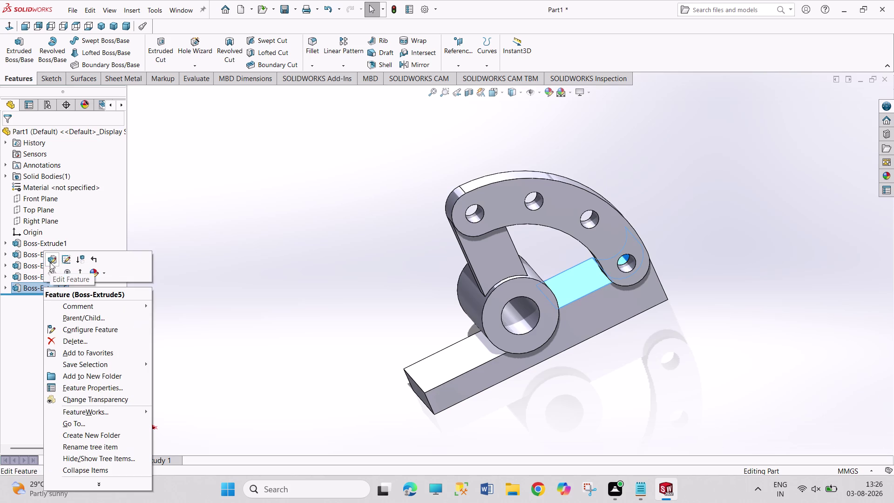
click(50, 261)
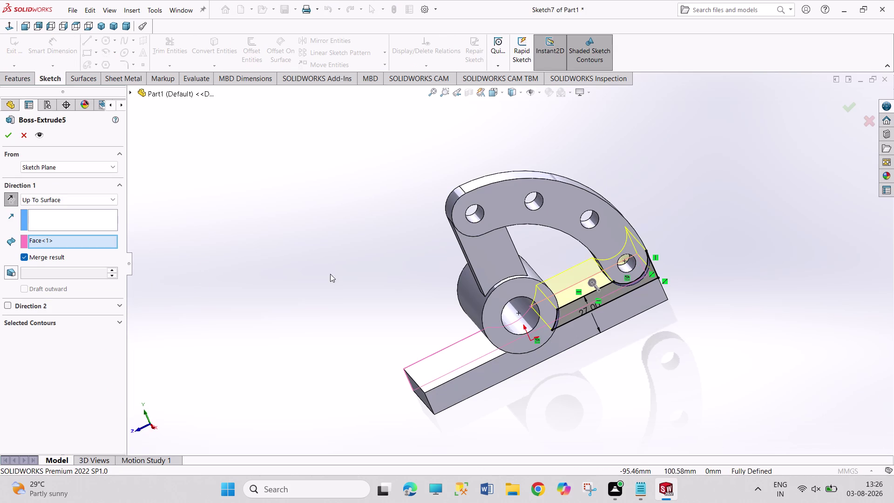
middle_drag(452, 259, 474, 287)
middle_drag(412, 247, 419, 249)
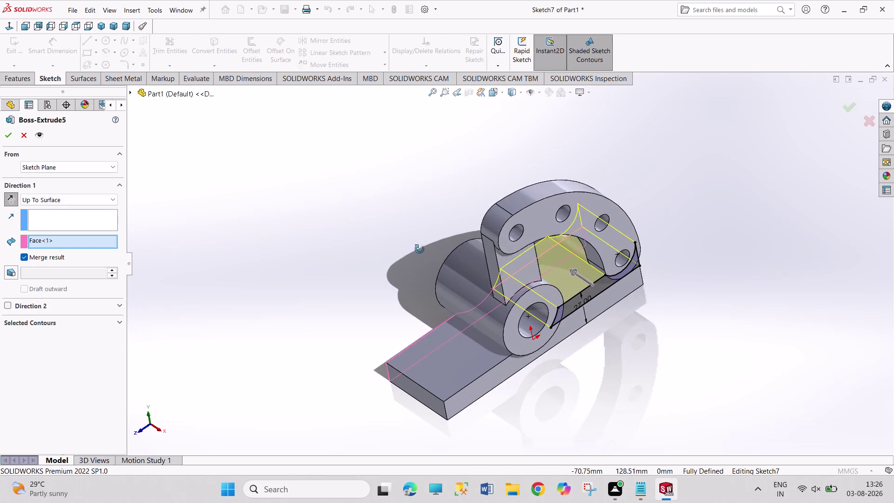
middle_drag(419, 249, 428, 270)
middle_drag(429, 262, 429, 272)
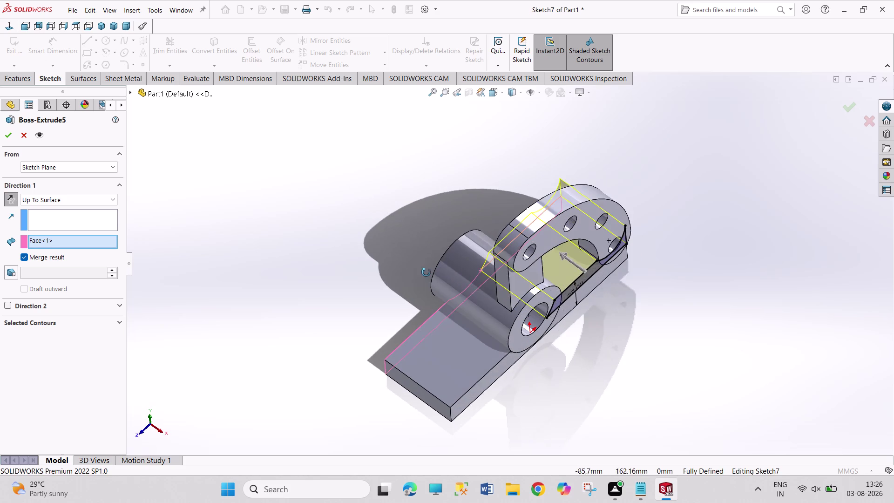
middle_drag(429, 272, 426, 272)
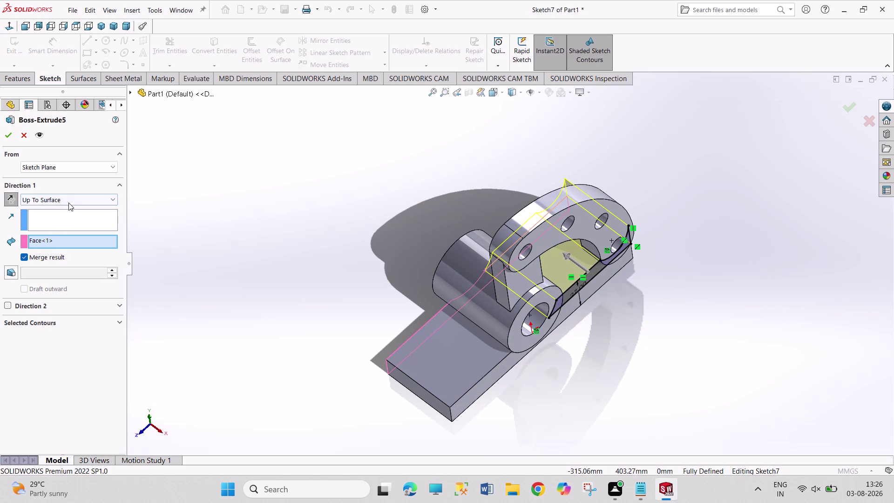
click(69, 202)
click(72, 210)
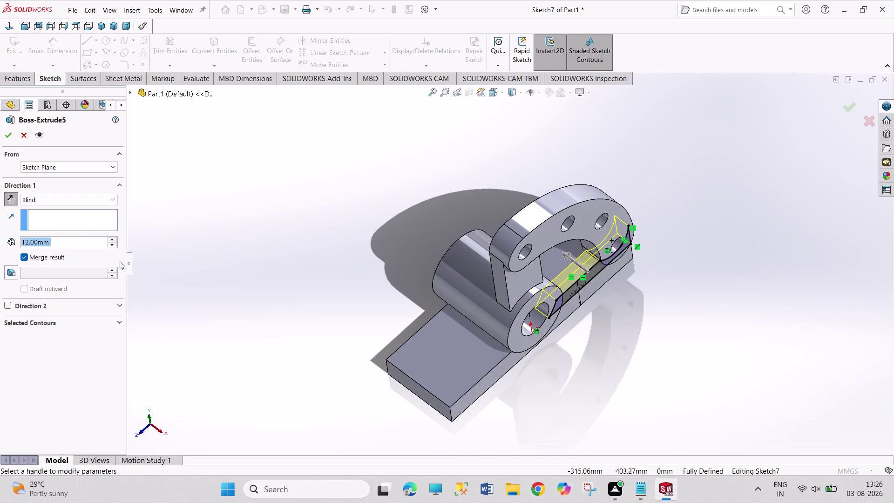
middle_drag(365, 231, 363, 246)
scroll(up, 3)
middle_drag(329, 257, 347, 265)
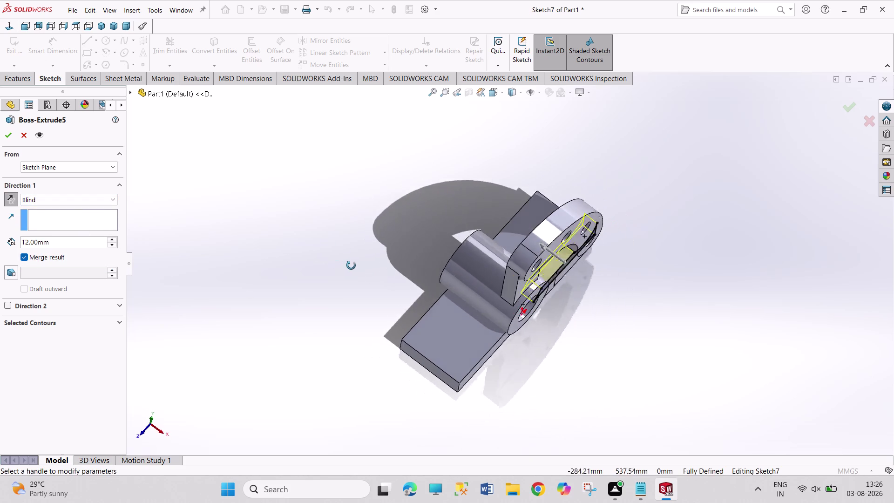
middle_drag(347, 265, 351, 266)
middle_click(352, 265)
middle_click(352, 266)
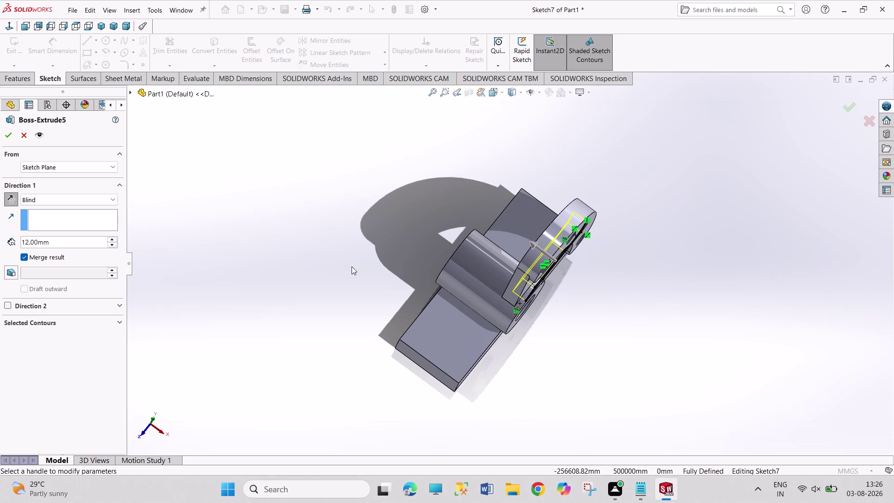
middle_drag(366, 364, 399, 374)
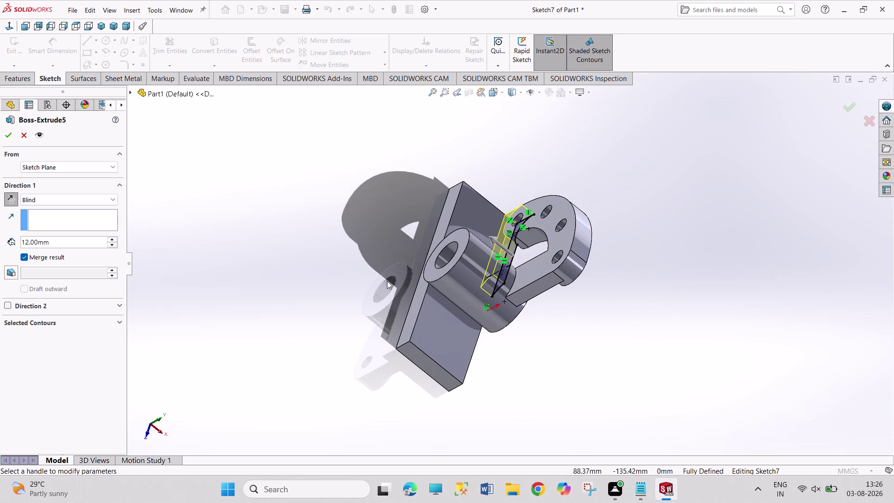
Set Boss-Extrude5 to Up To Surface on the flange face (Face<2>) and confirm.
click(68, 197)
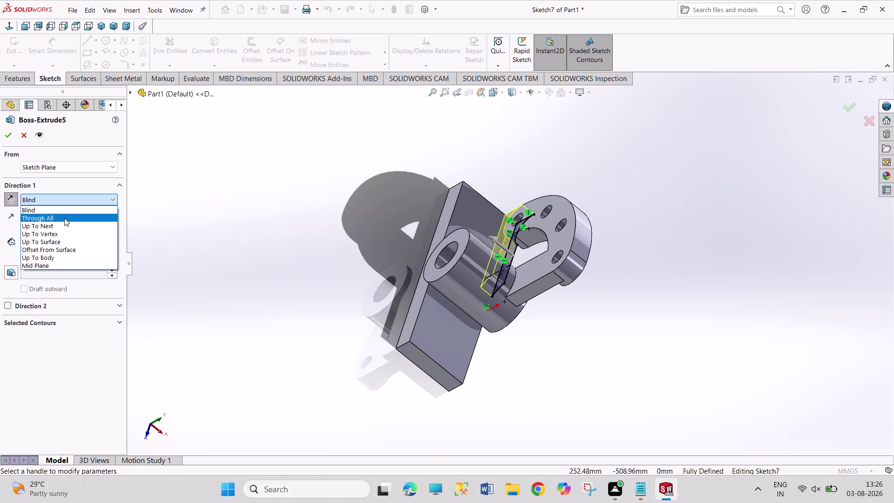
click(68, 241)
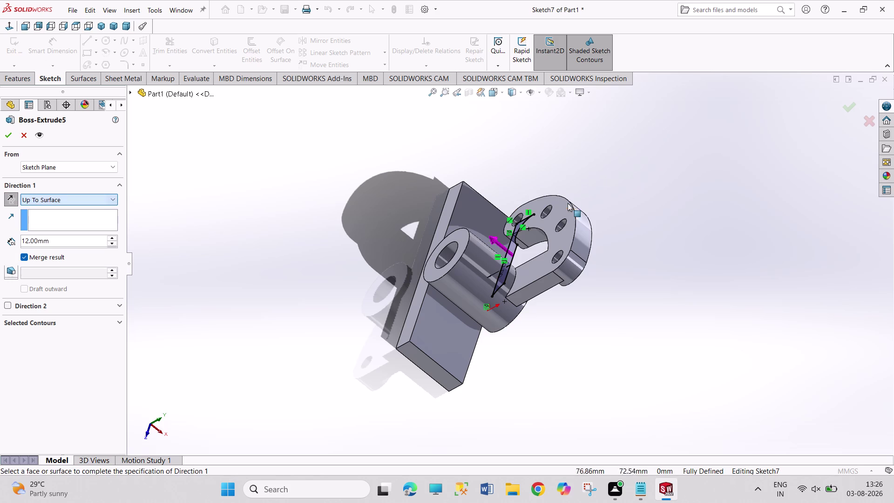
click(533, 207)
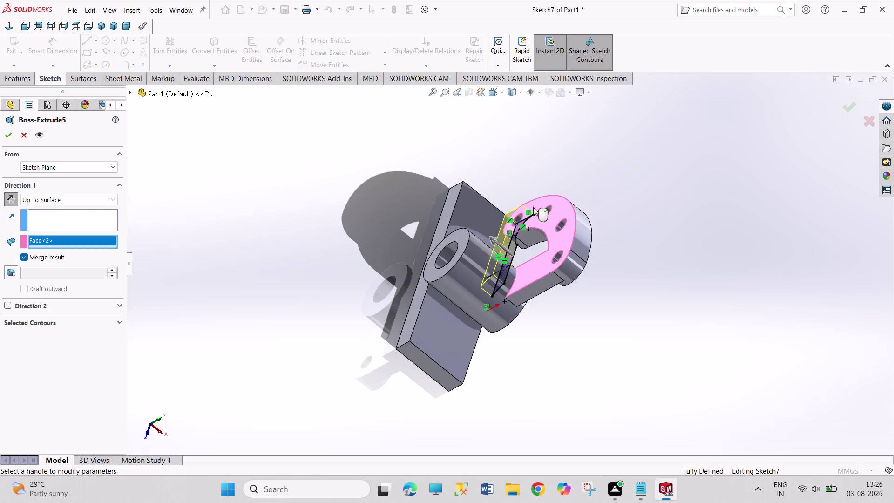
click(10, 137)
click(267, 268)
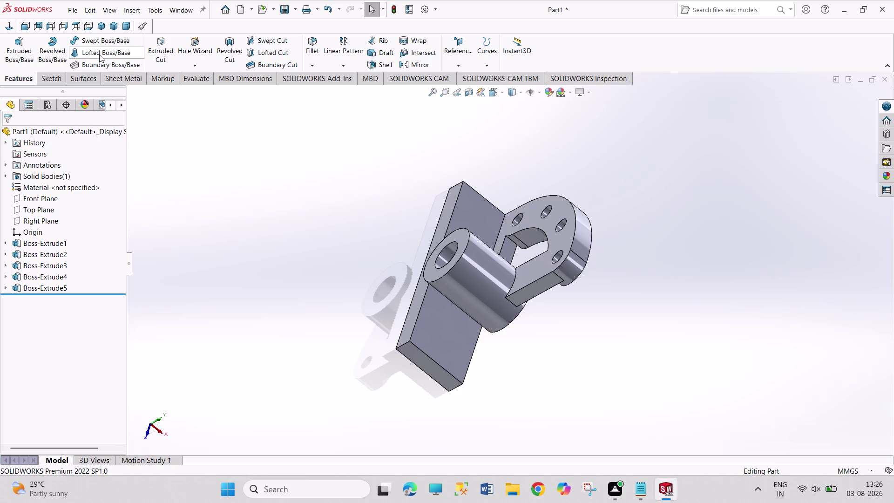
Round the inner edge under the flange with a 5 mm fillet, Fillet1.
click(100, 25)
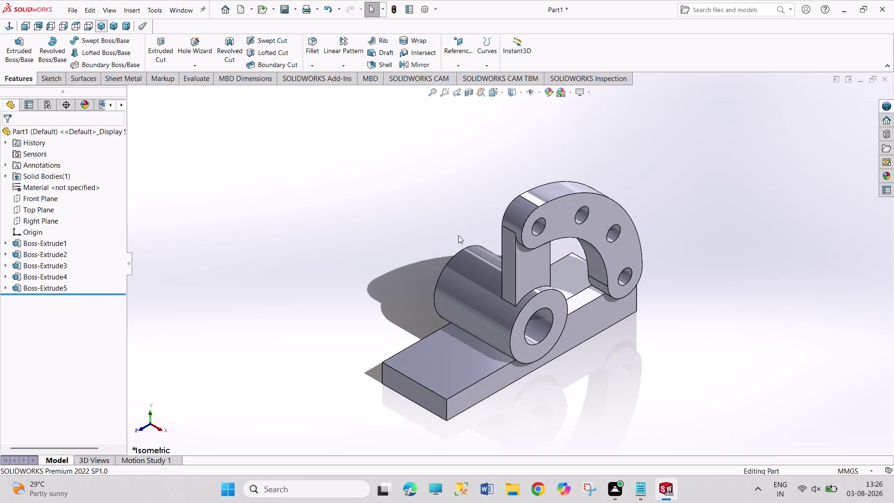
scroll(down, 3)
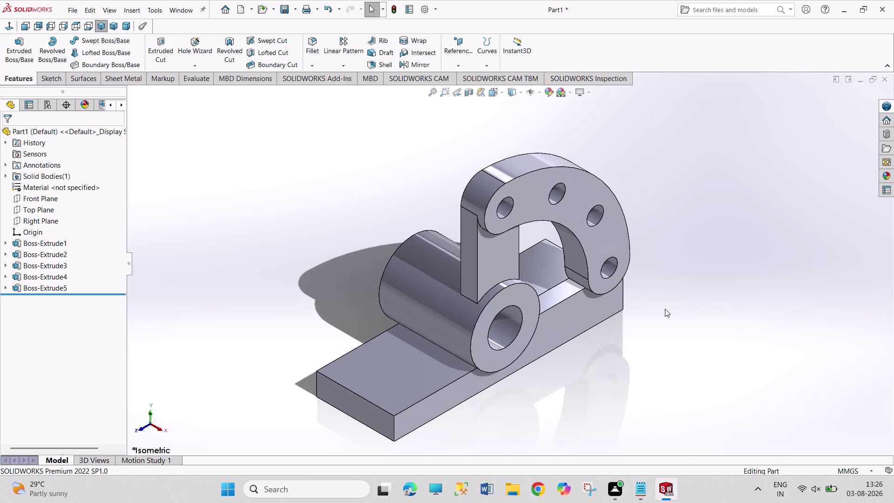
scroll(down, 3)
scroll(down, 3)
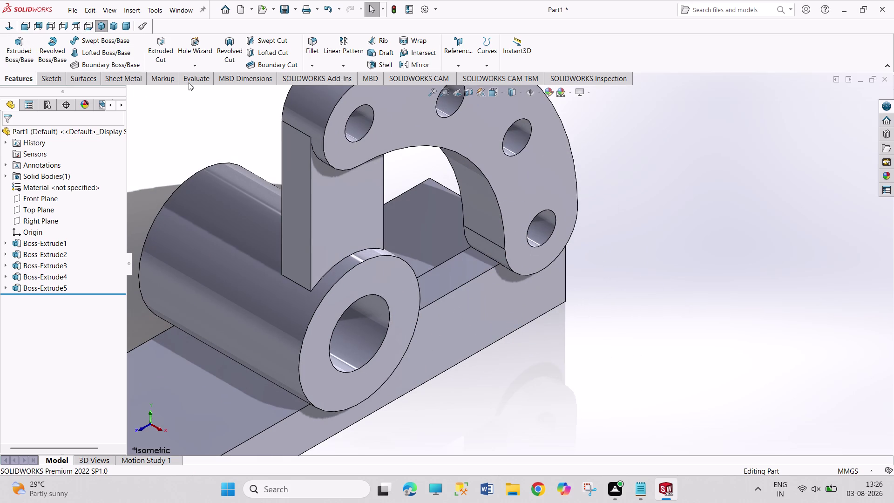
click(307, 46)
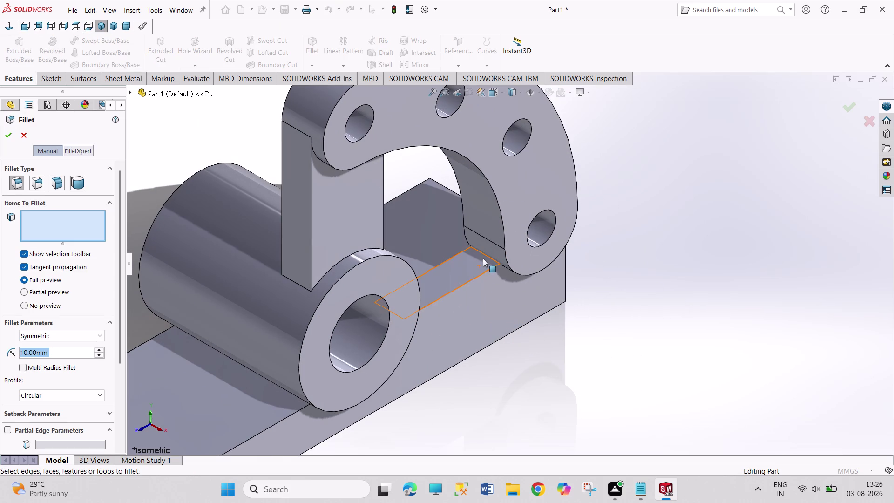
click(485, 255)
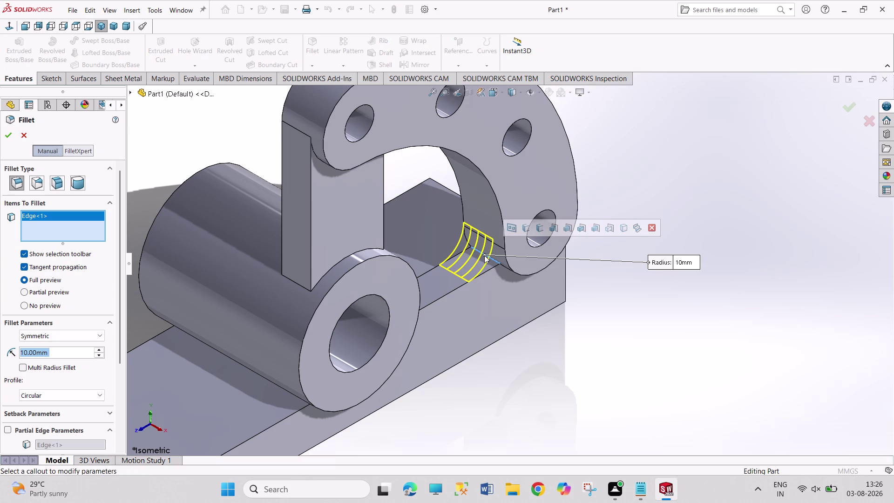
key(5)
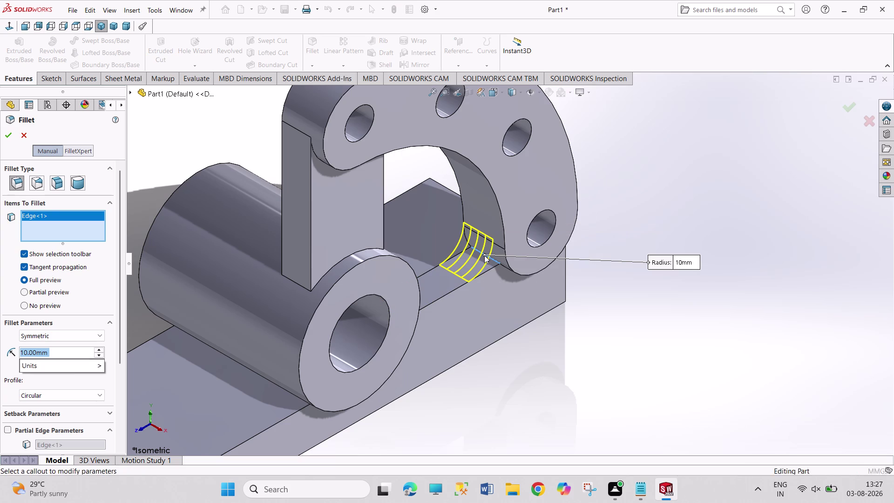
key(Return)
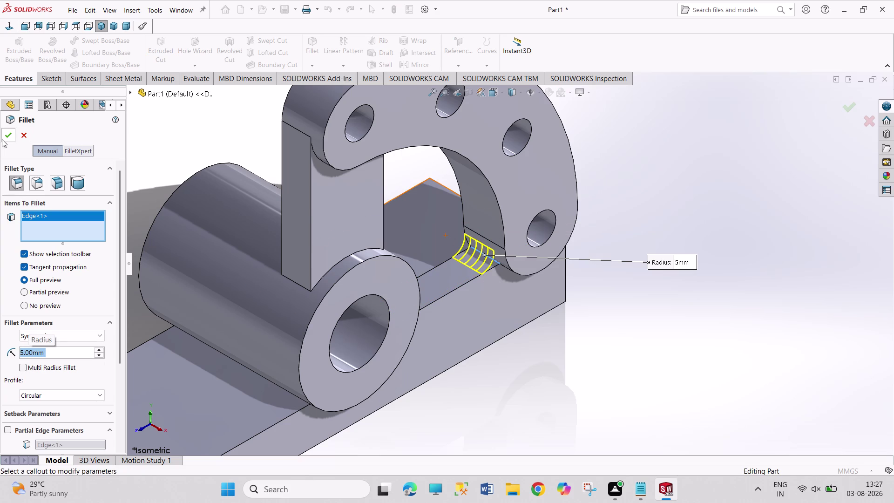
click(3, 136)
scroll(up, 3)
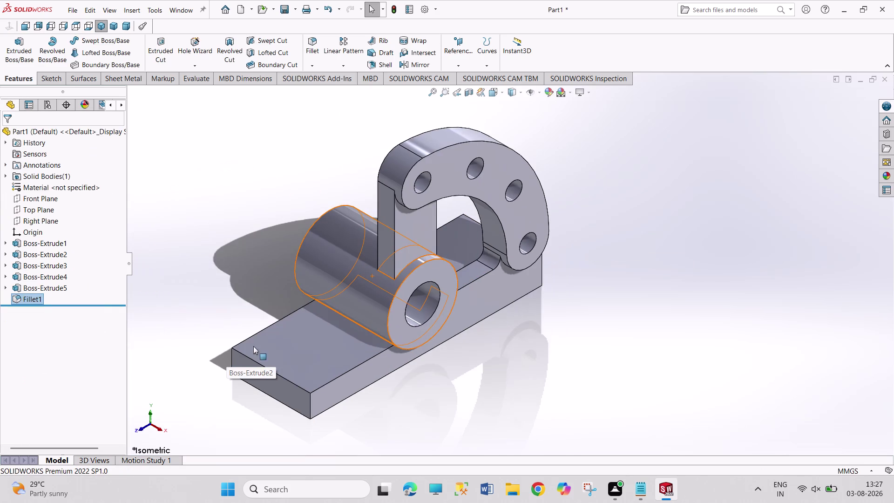
Fillet the base-to-cylinder edge with a 5 mm radius as Fillet2.
scroll(down, 3)
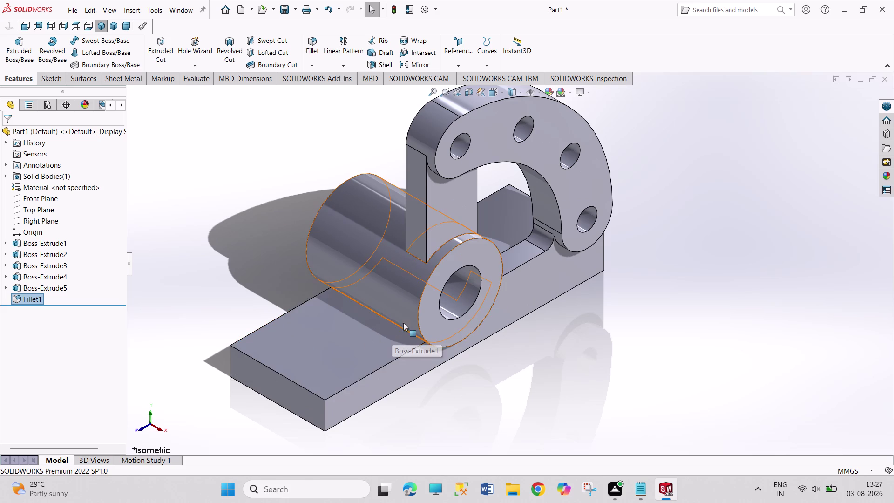
click(315, 41)
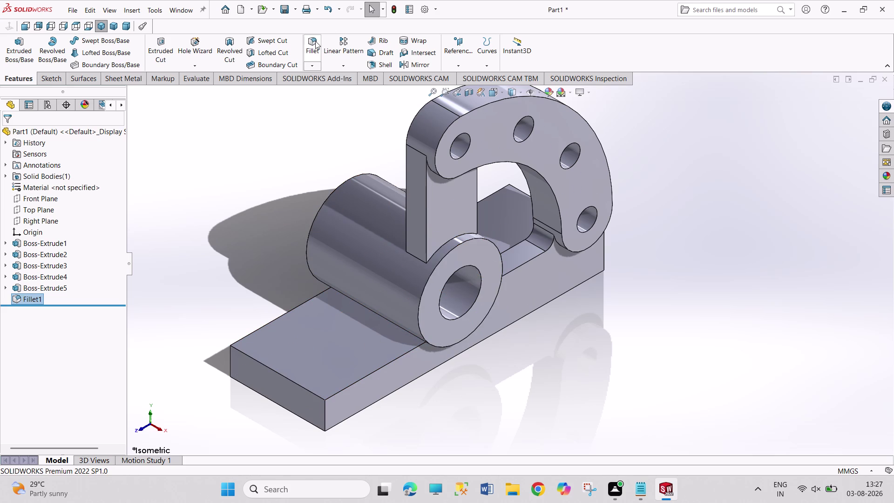
scroll(down, 3)
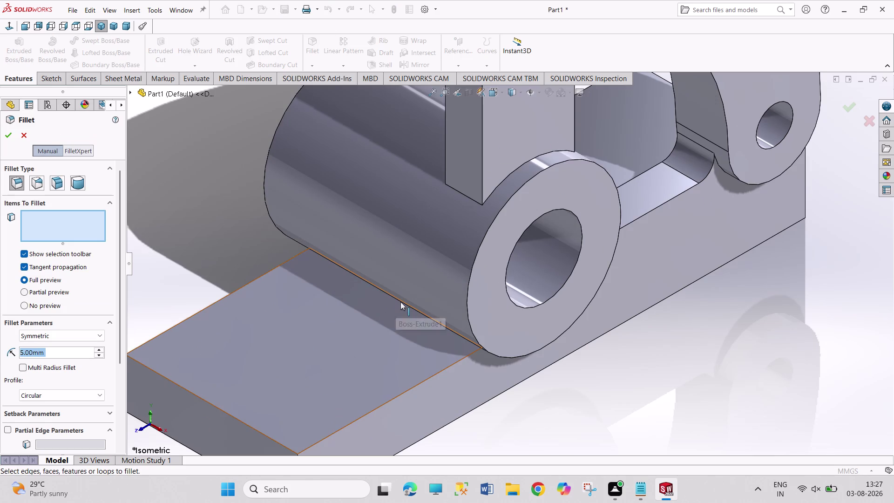
click(400, 302)
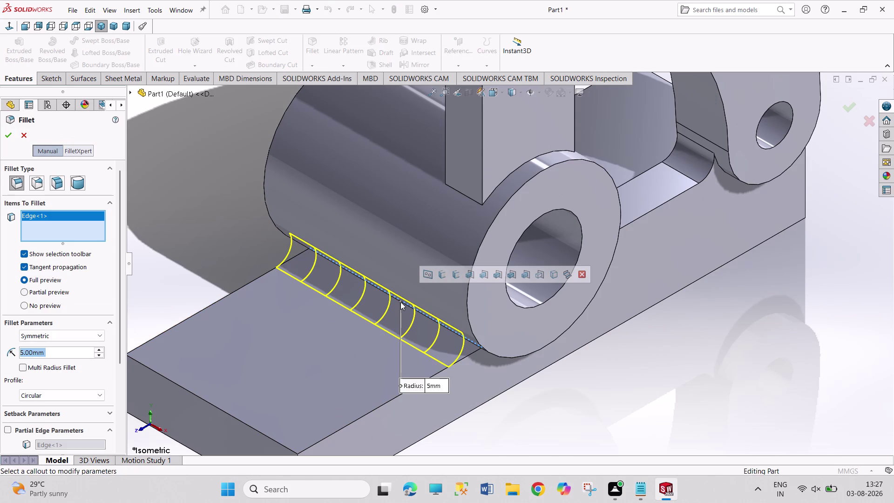
key(Return)
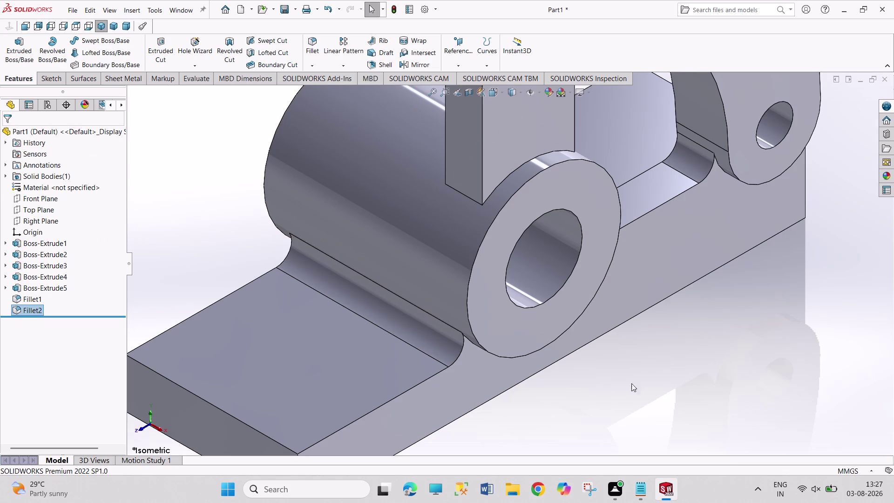
scroll(up, 3)
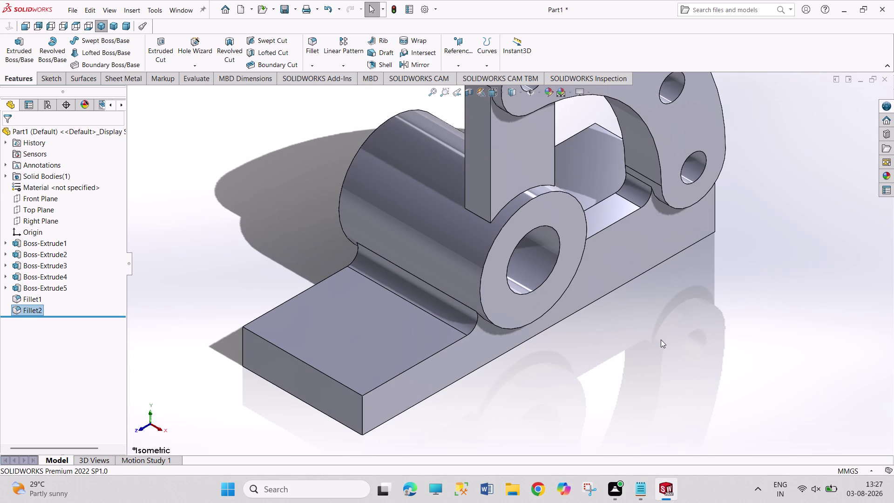
click(341, 322)
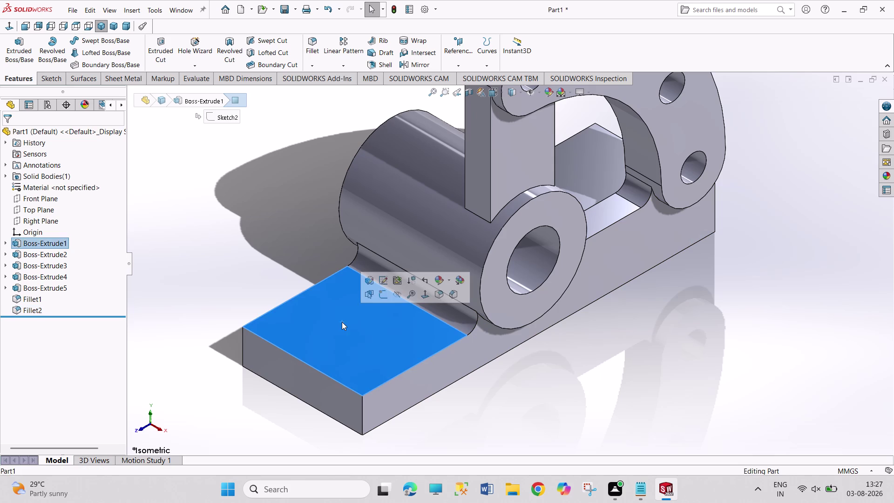
Start a sketch on the base top face with two circles, on the base and on the upright.
click(382, 296)
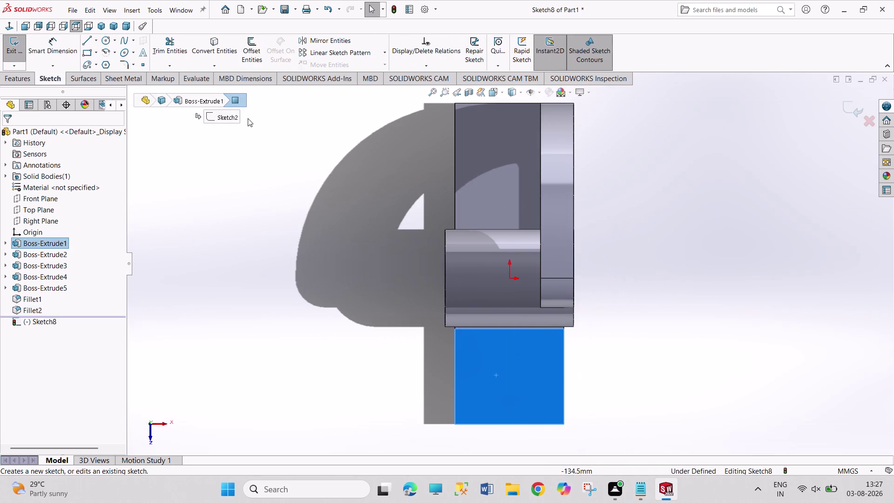
click(105, 40)
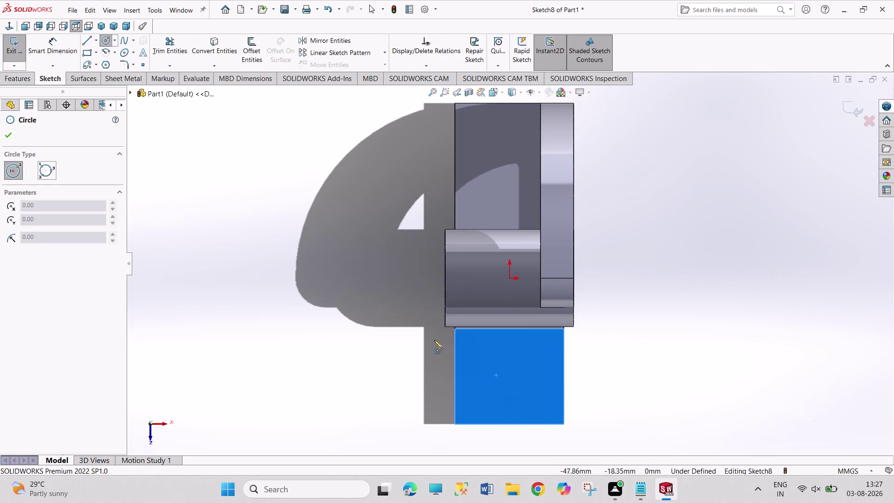
click(511, 376)
click(516, 391)
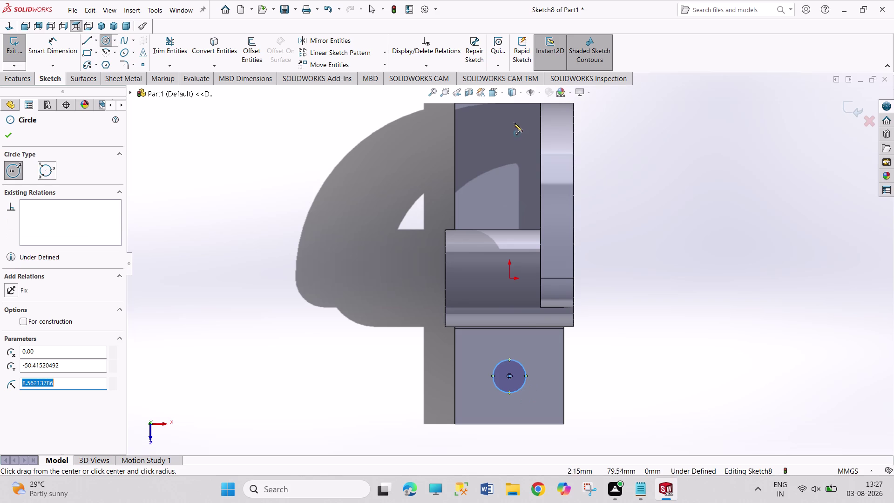
click(510, 132)
click(517, 146)
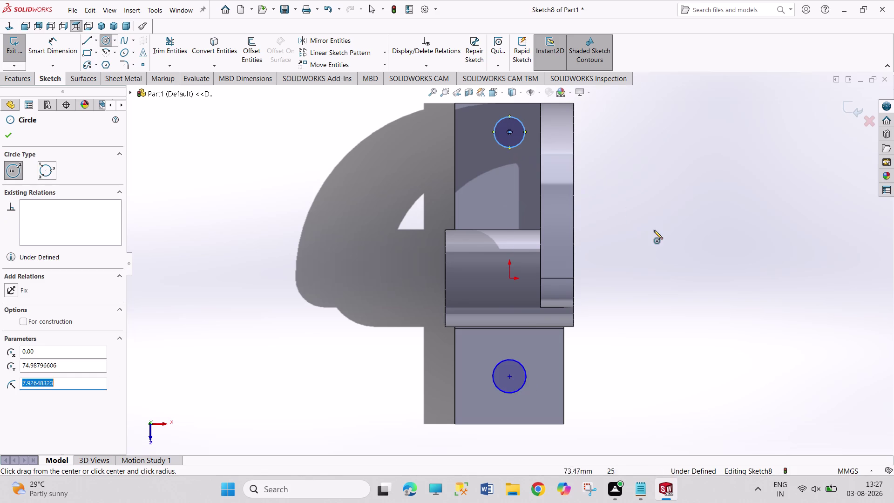
Give both circles an Equal relation so they share the same radius.
right_drag(654, 230, 639, 121)
right_click(712, 169)
click(724, 199)
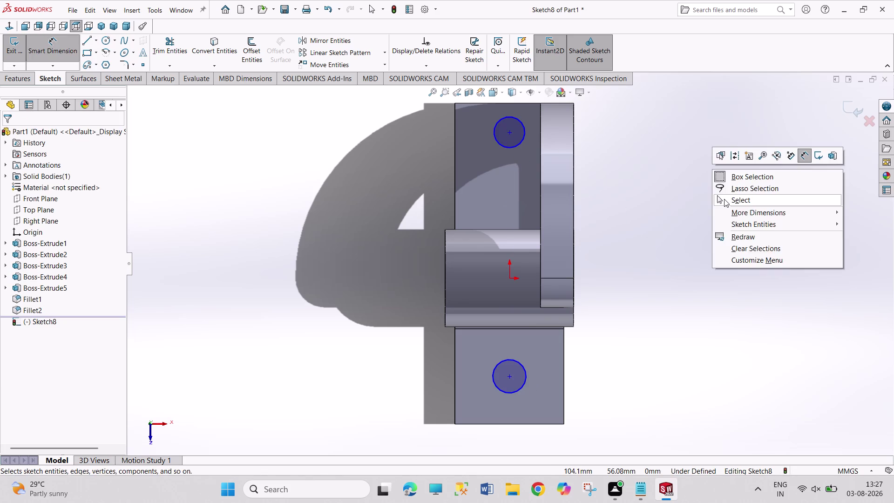
click(510, 150)
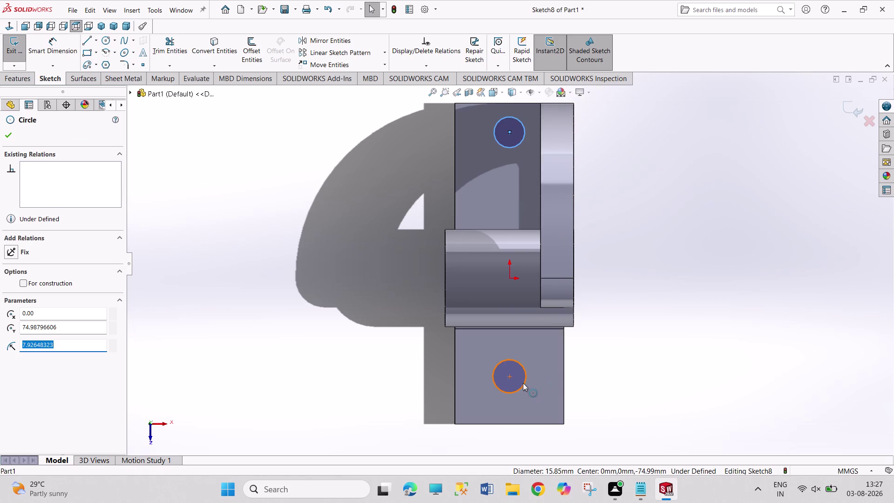
click(523, 383)
click(589, 346)
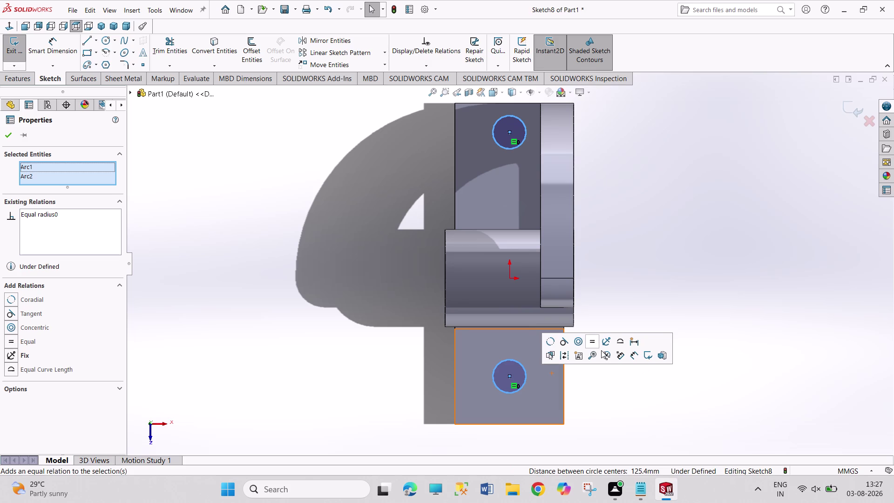
click(593, 340)
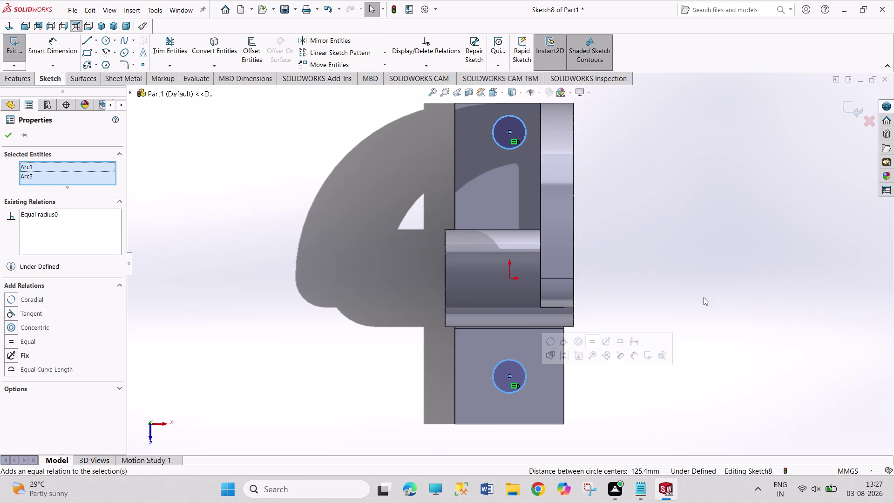
click(717, 286)
right_drag(670, 326, 669, 170)
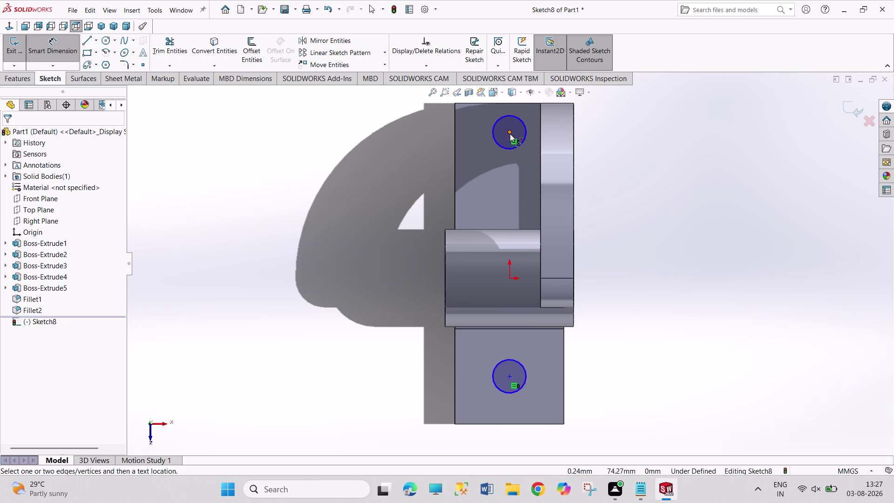
Try a 180 mm centre-to-centre dimension between the circles, then undo it.
drag(510, 134, 510, 139)
click(510, 377)
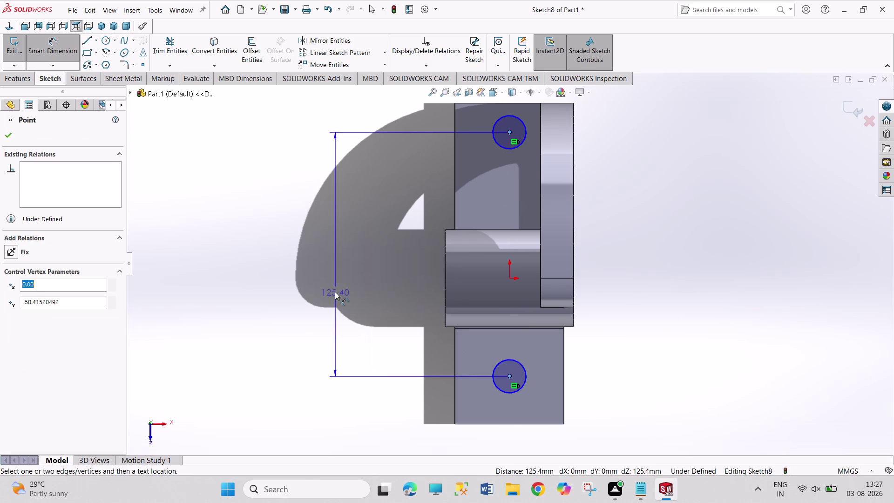
click(335, 291)
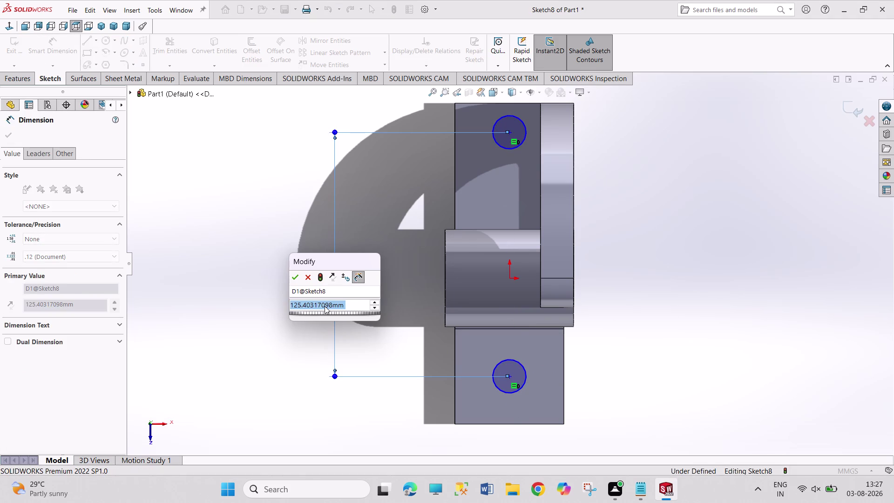
text(180)
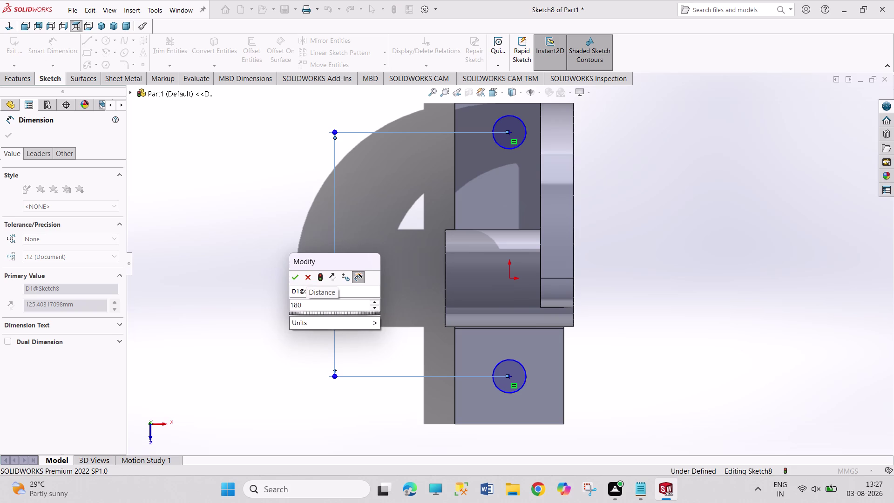
key(Escape)
key(Escape)
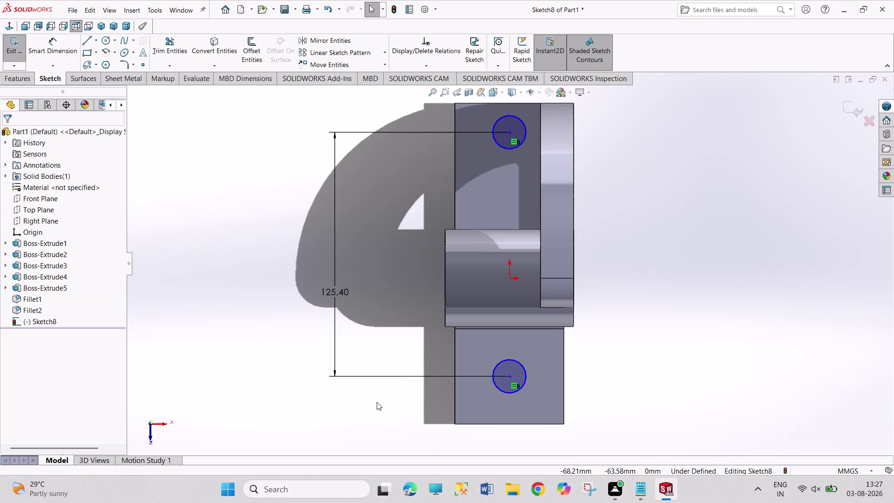
key(ctrl+z)
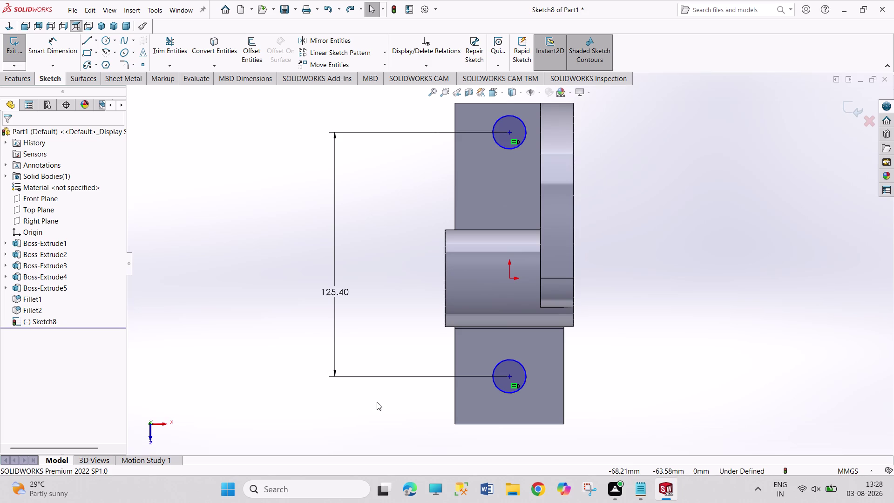
key(ctrl+z)
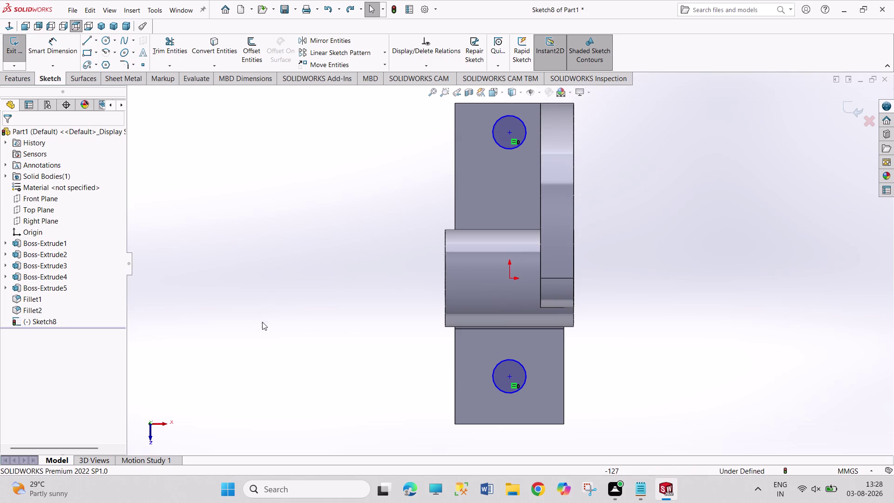
Dimension the upper circle centre to the origin at 90 mm, then change it to 70 mm.
right_drag(262, 322, 269, 187)
click(509, 130)
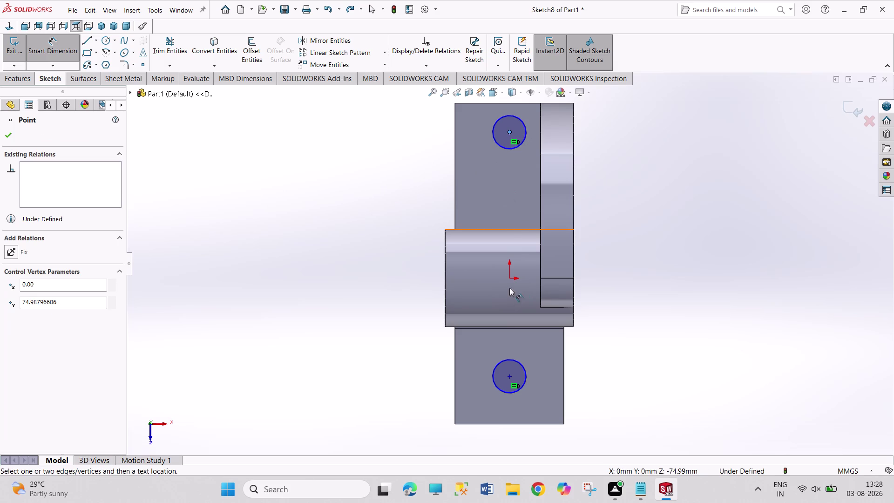
click(509, 278)
click(369, 243)
text(90)
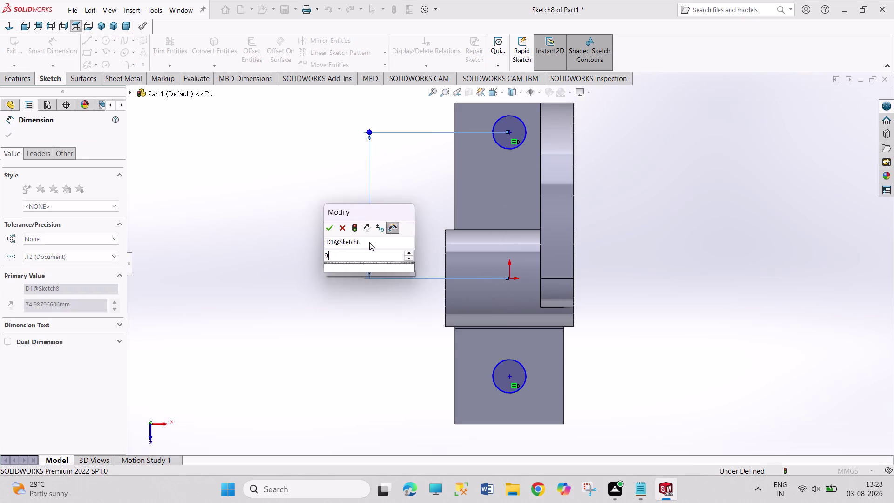
key(Return)
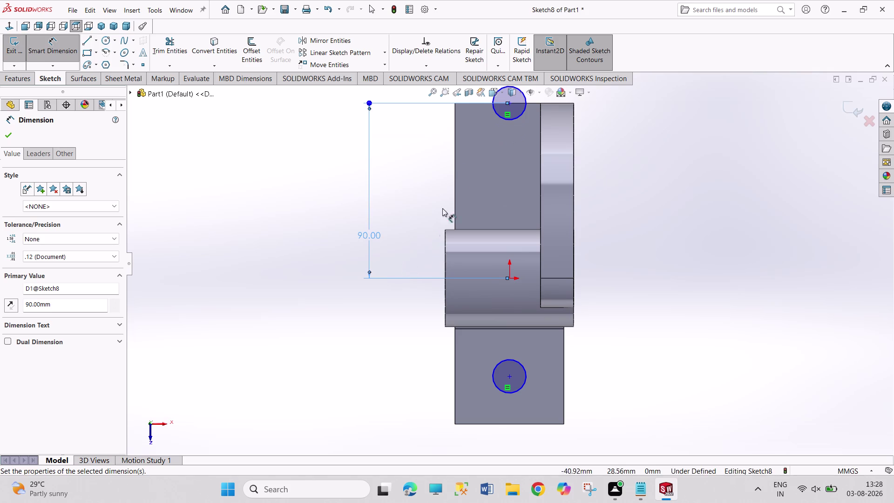
double_click(368, 237)
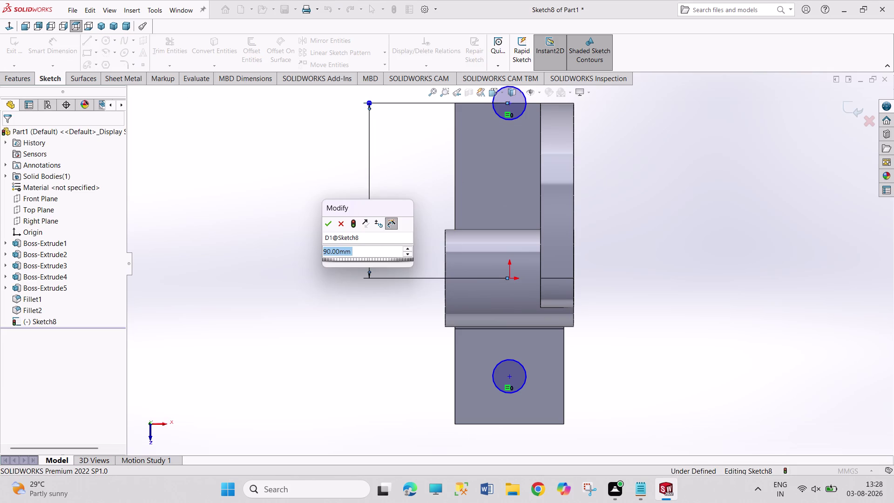
text(70)
key(Return)
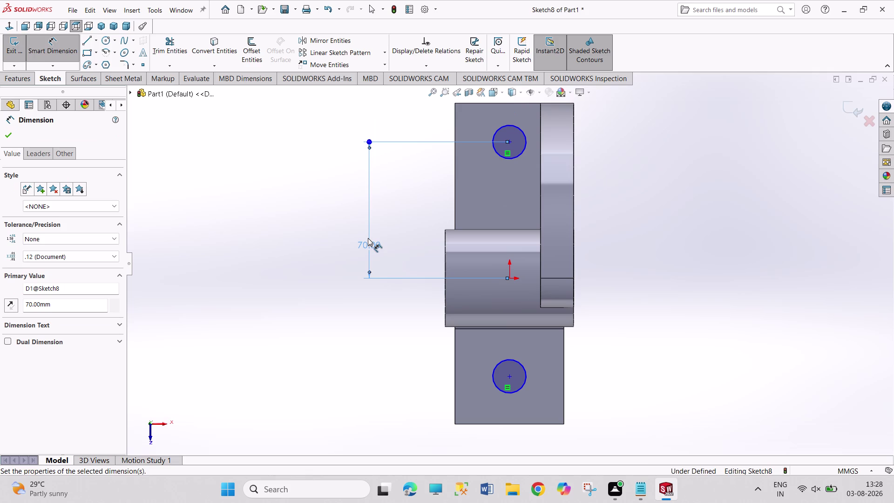
Dimension the lower circle centre 31.25 mm from the origin and exit dimensioning.
drag(508, 377, 508, 359)
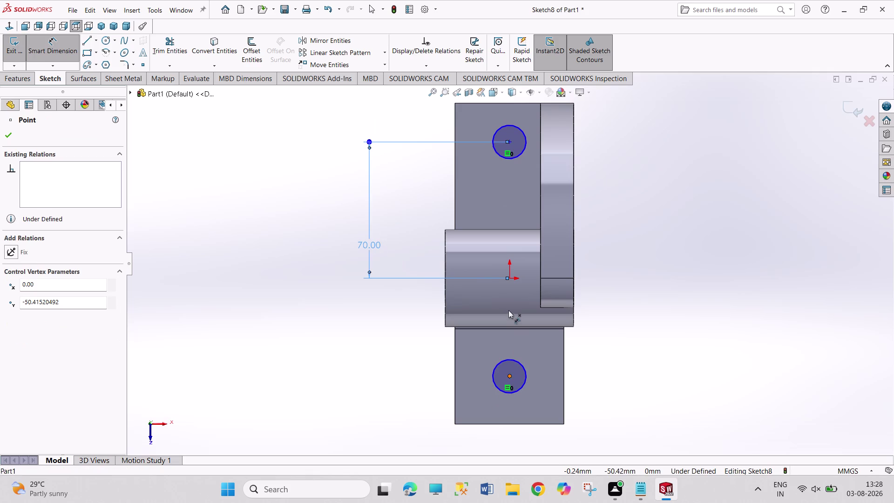
click(508, 277)
click(387, 331)
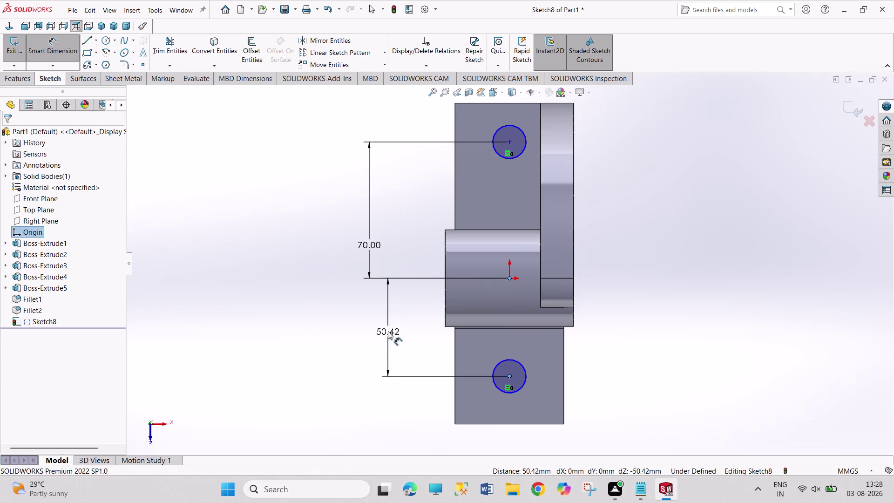
text(31.25)
key(Return)
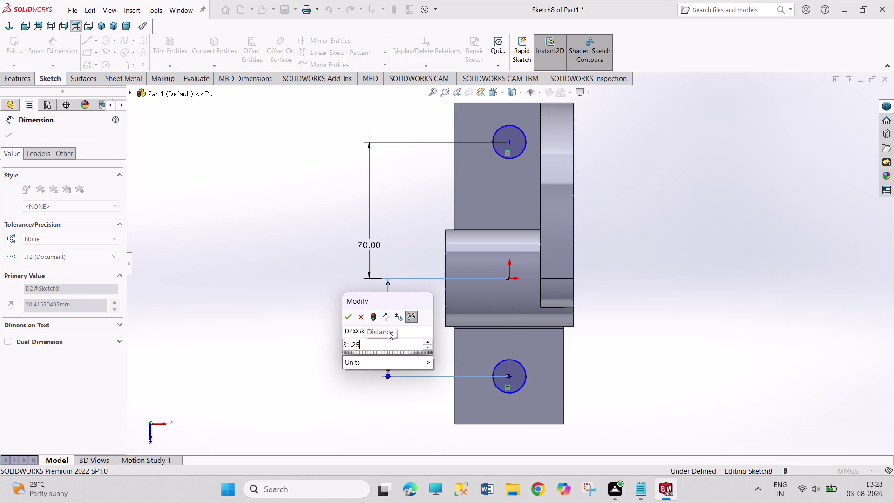
right_click(332, 404)
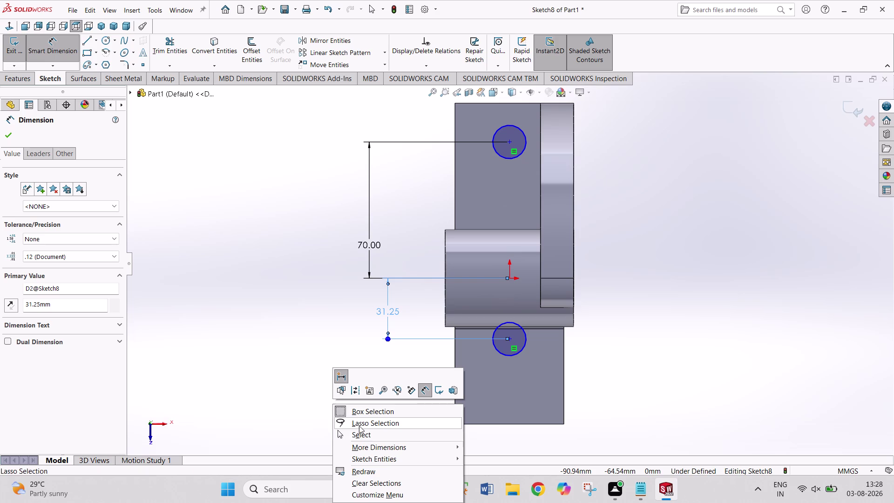
click(356, 430)
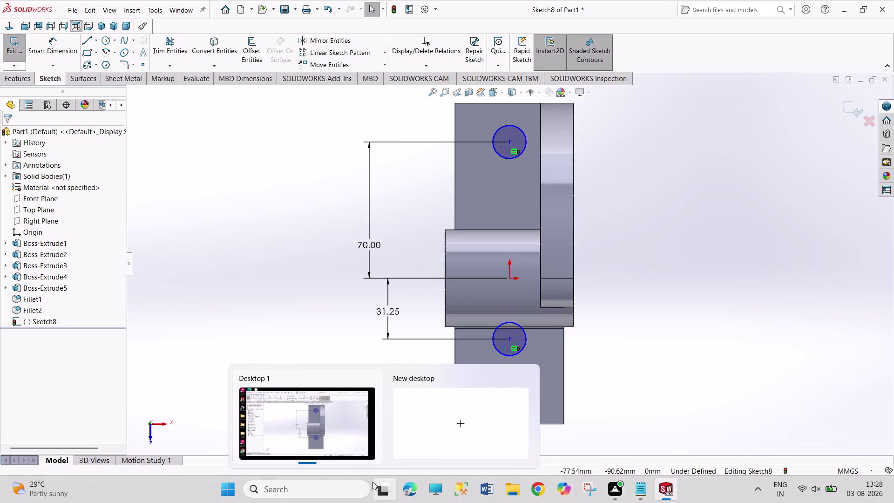
right_click(389, 312)
click(412, 368)
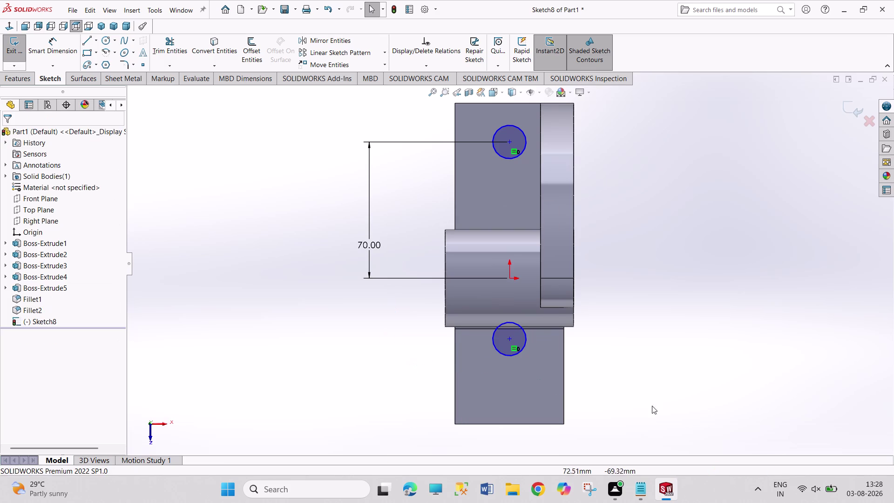
Dimension the lower circle 25 mm from the base's bottom edge.
right_drag(654, 396, 635, 277)
click(506, 424)
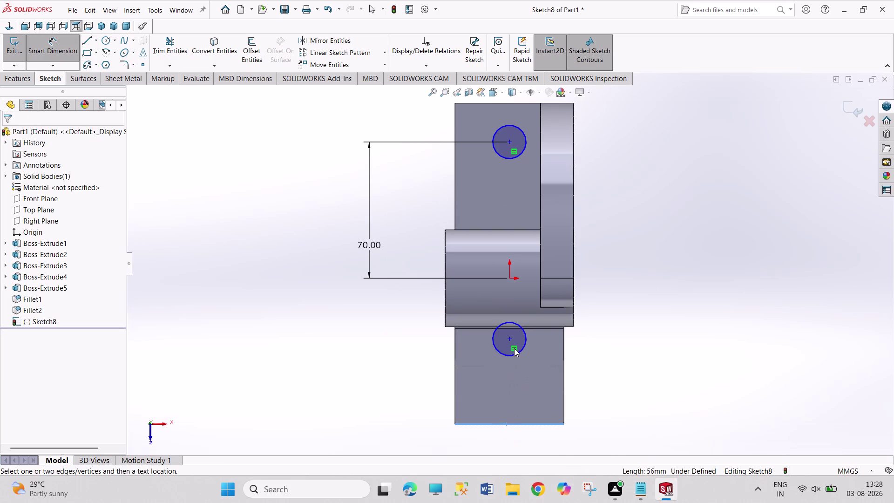
click(509, 337)
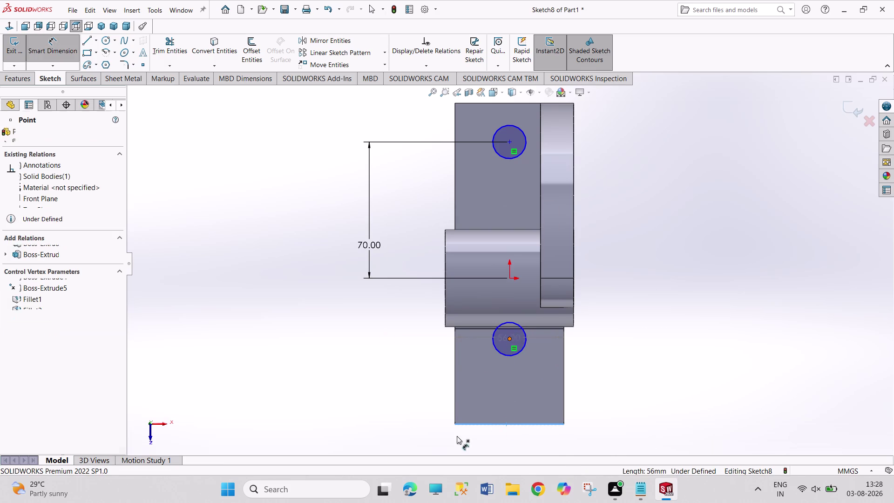
click(412, 389)
text(25)
key(Return)
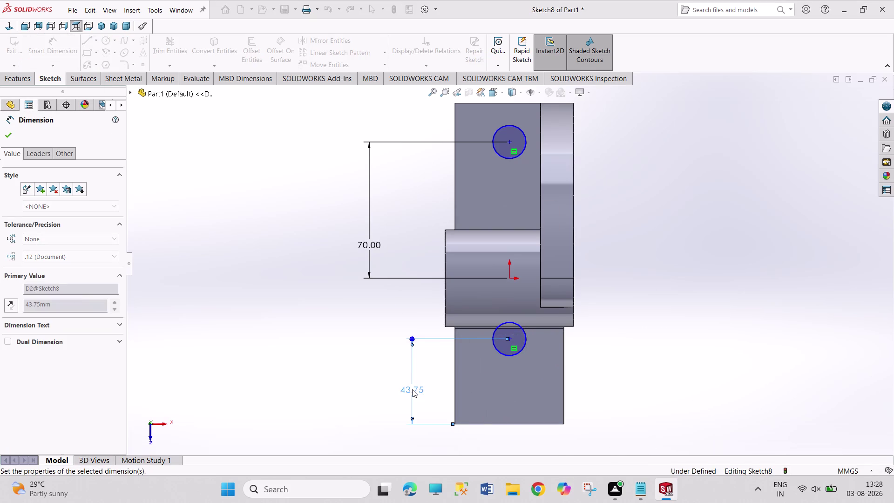
click(511, 376)
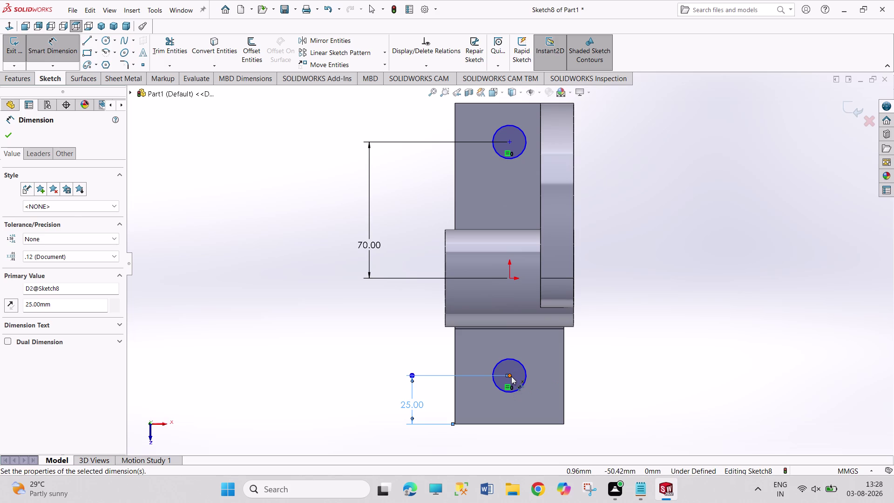
Dimension the lower circle 25 mm from the lower block's left edge.
click(455, 381)
click(424, 347)
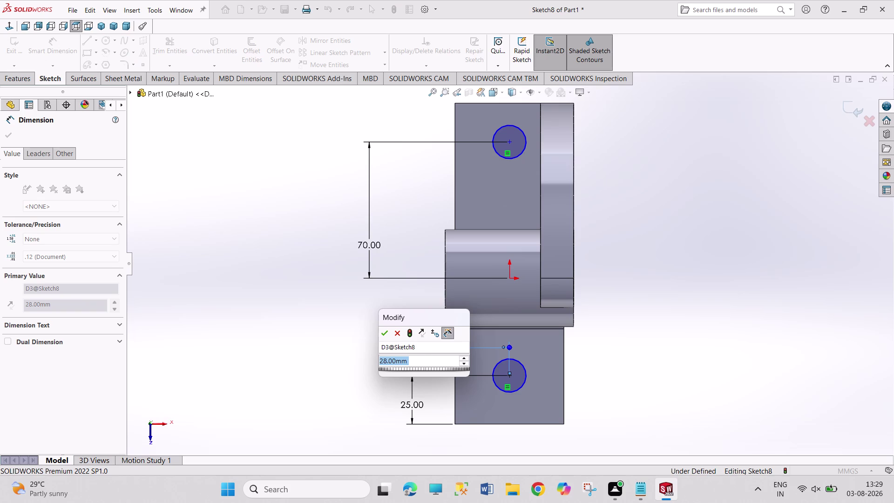
text(25)
key(Return)
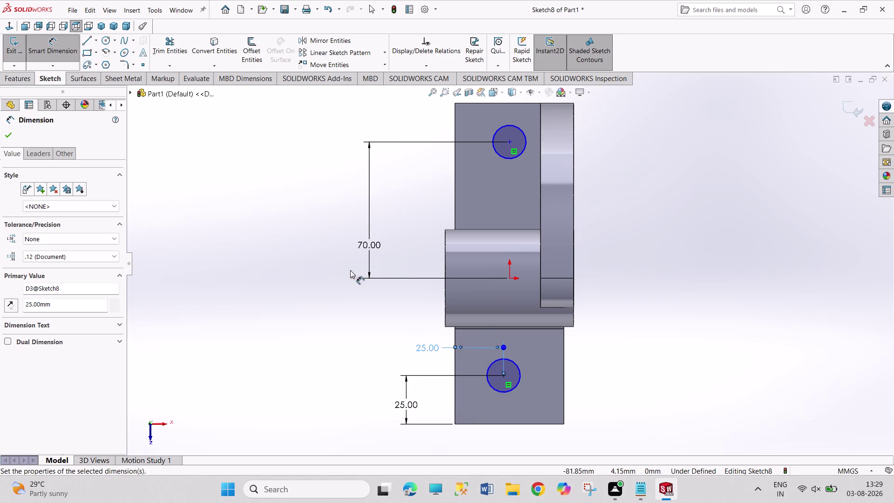
right_click(351, 270)
click(361, 301)
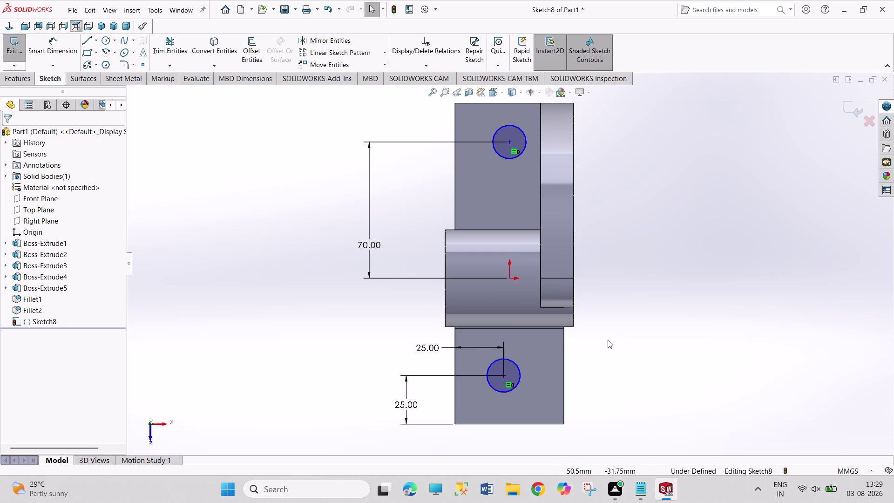
right_drag(748, 383, 724, 251)
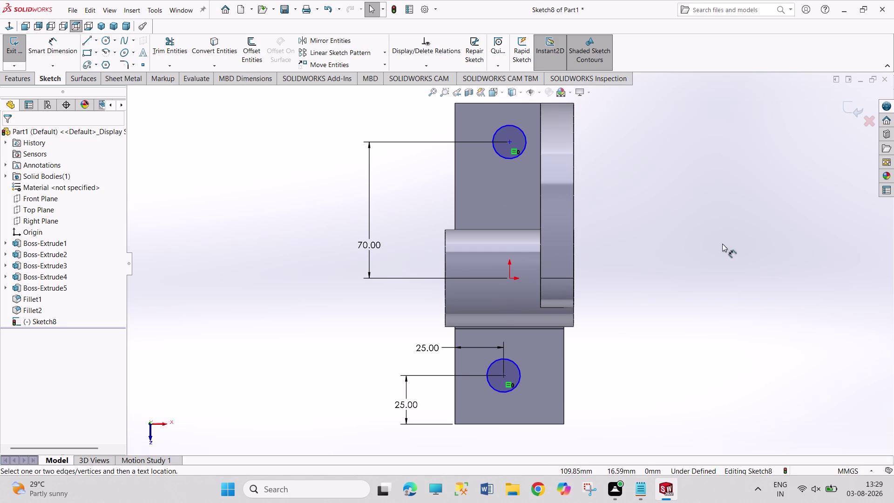
Give the lower circle a 16 mm diameter dimension.
right_drag(724, 251, 723, 245)
click(518, 377)
click(621, 350)
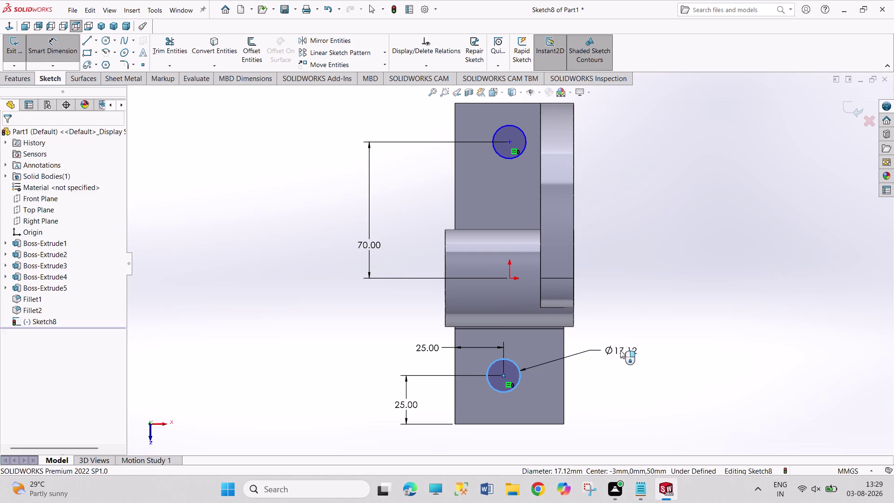
text(16)
key(Return)
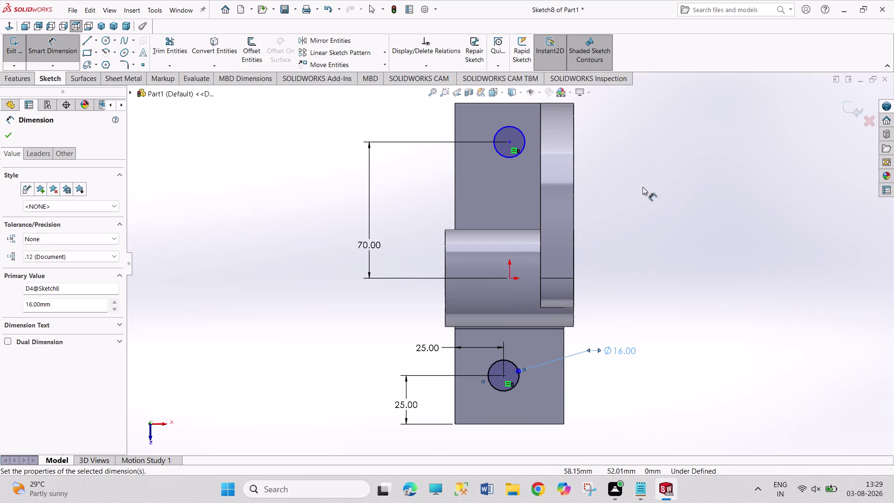
right_click(644, 188)
click(661, 217)
Dimension the upper circle centre 25 mm from the top edge.
right_drag(661, 216, 649, 97)
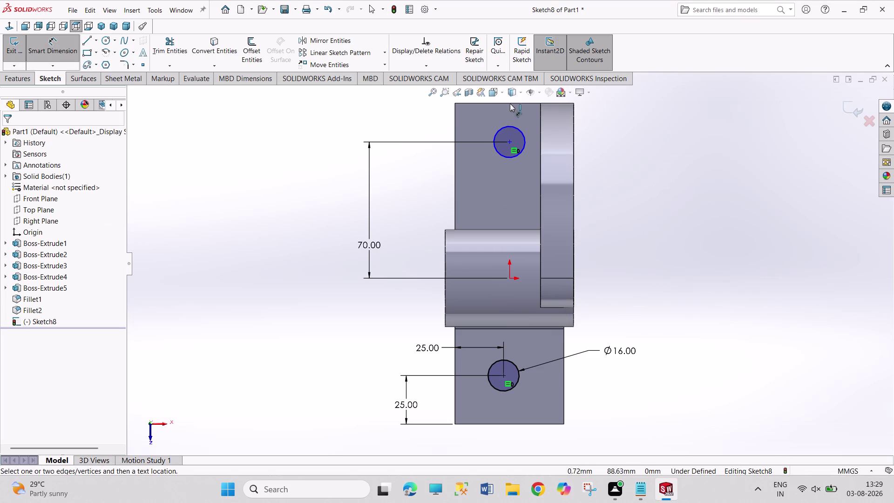
click(509, 101)
click(509, 102)
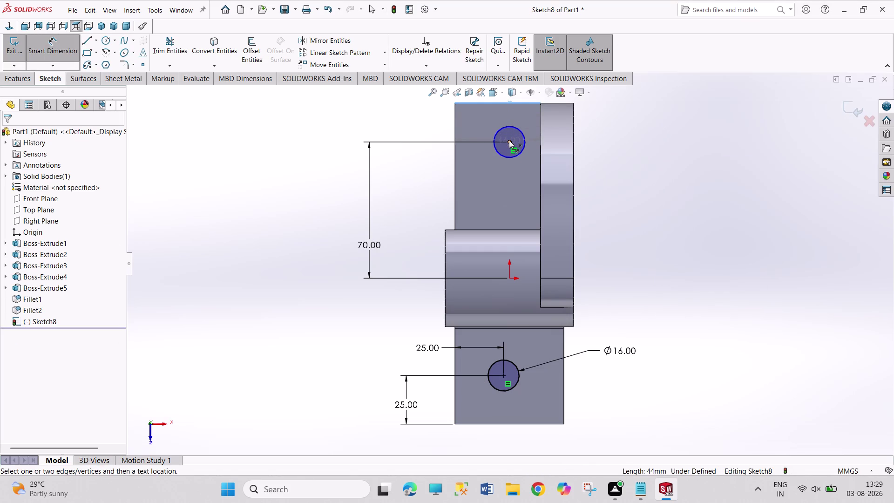
click(508, 142)
click(438, 125)
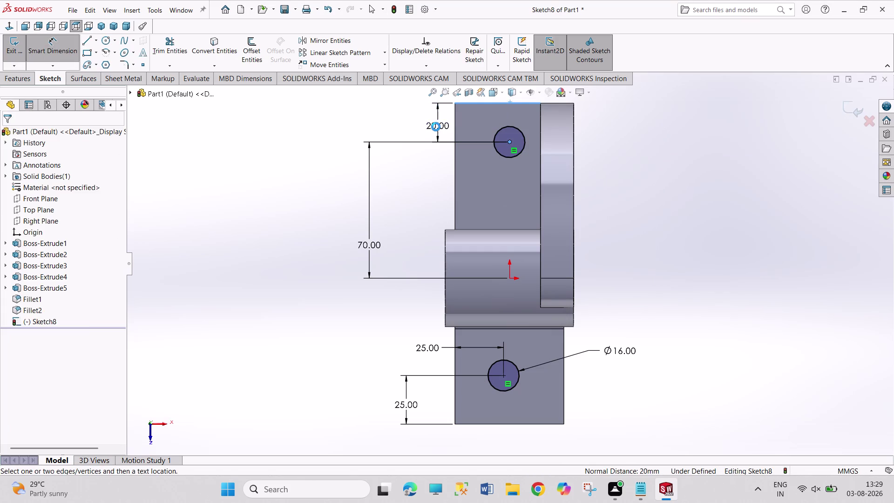
text(25)
key(Return)
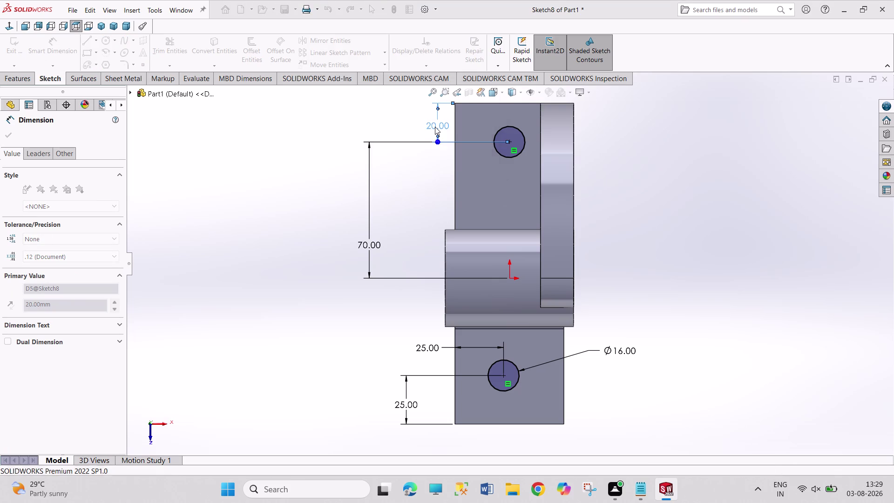
right_click(362, 298)
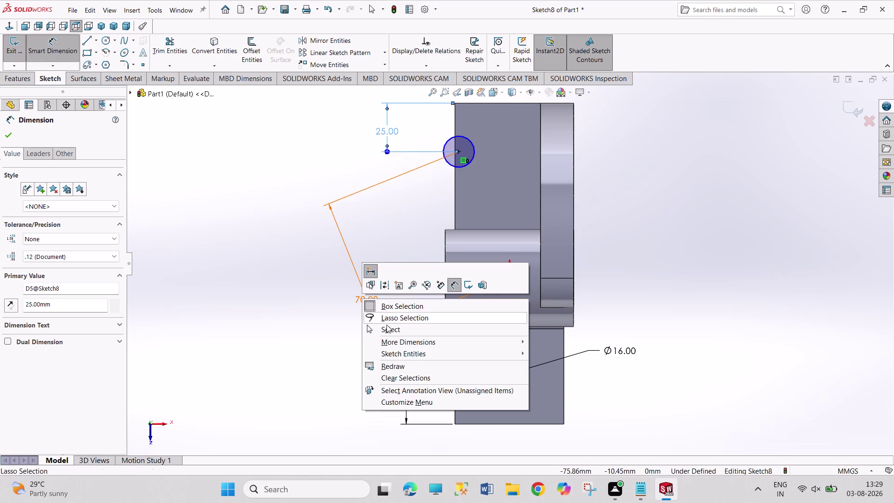
click(396, 330)
Delete the 70 mm dimension, set the upper circle 25 mm from the side, and close the sketch.
right_click(365, 300)
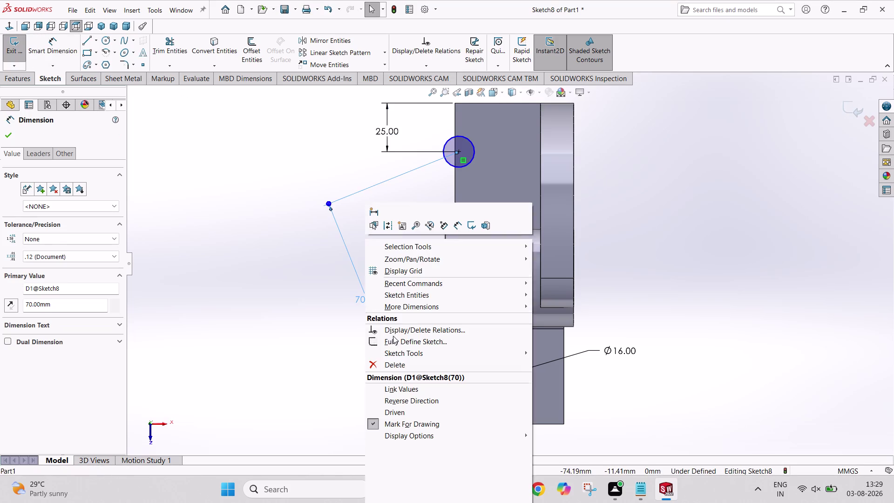
click(405, 360)
right_drag(369, 220, 363, 122)
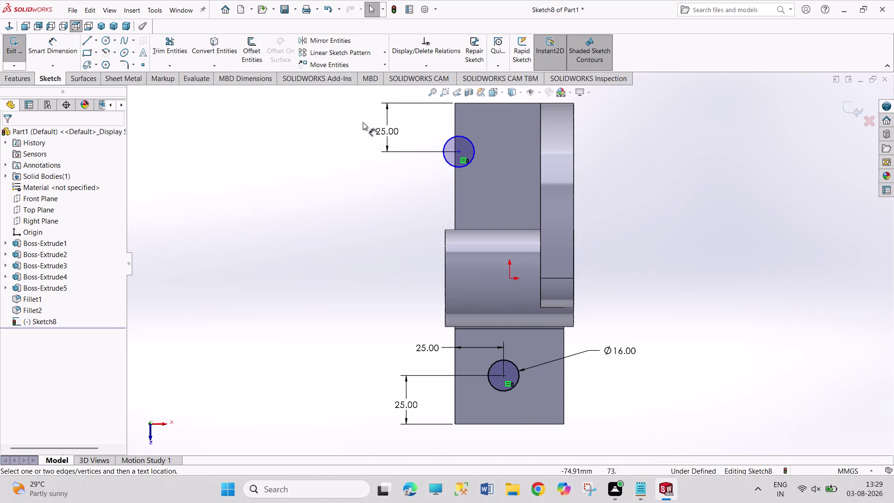
click(459, 151)
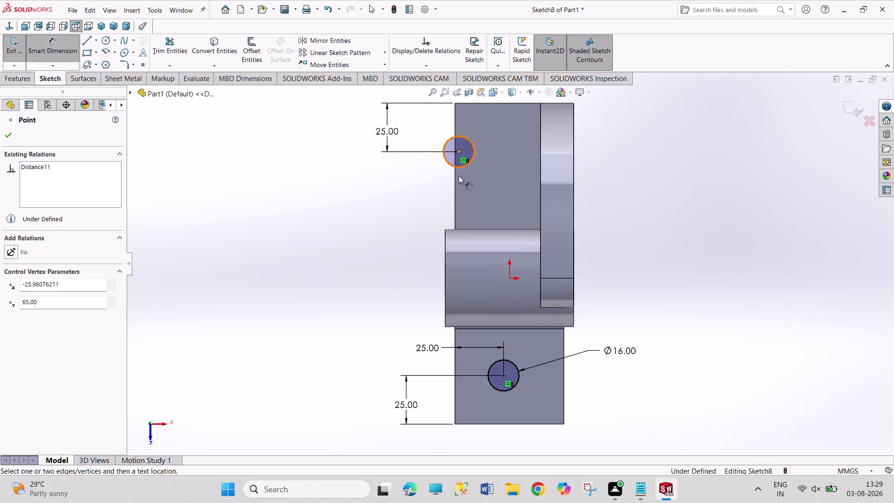
click(453, 179)
click(419, 182)
text(2)
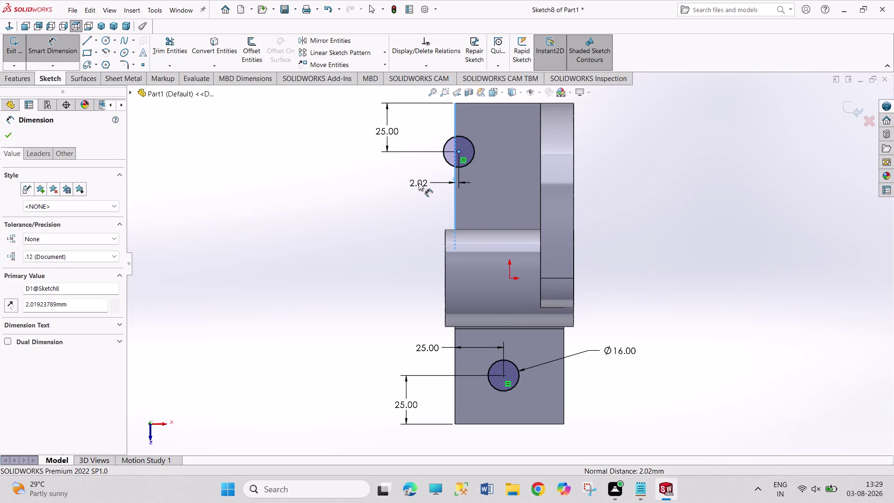
text(5)
key(Return)
right_click(341, 185)
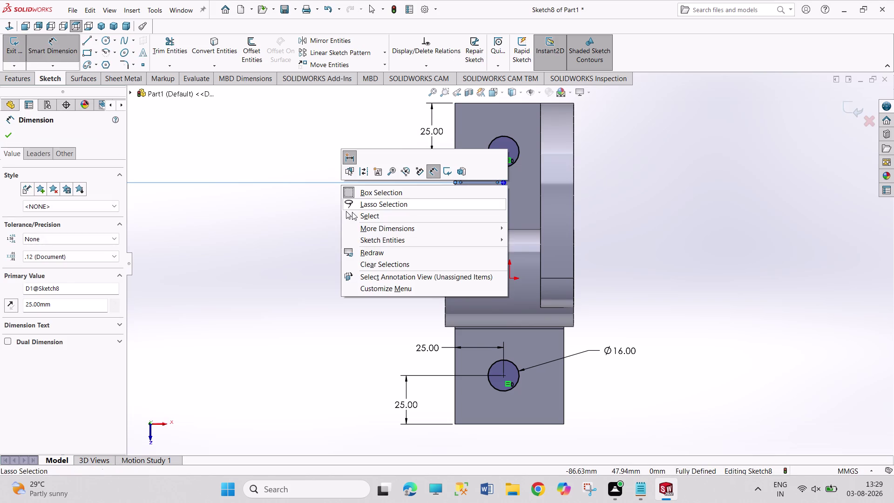
click(358, 214)
click(17, 53)
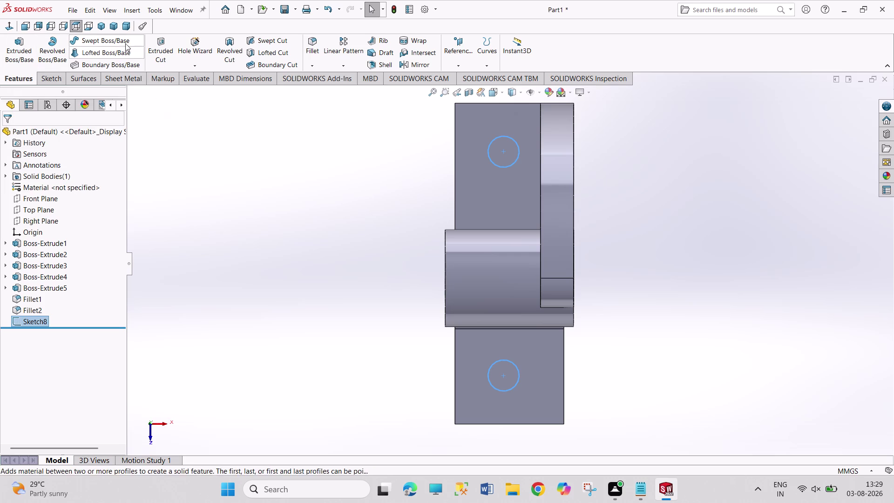
Attempt an Extruded Cut on the sketch and cancel it after the rebuild error.
click(159, 43)
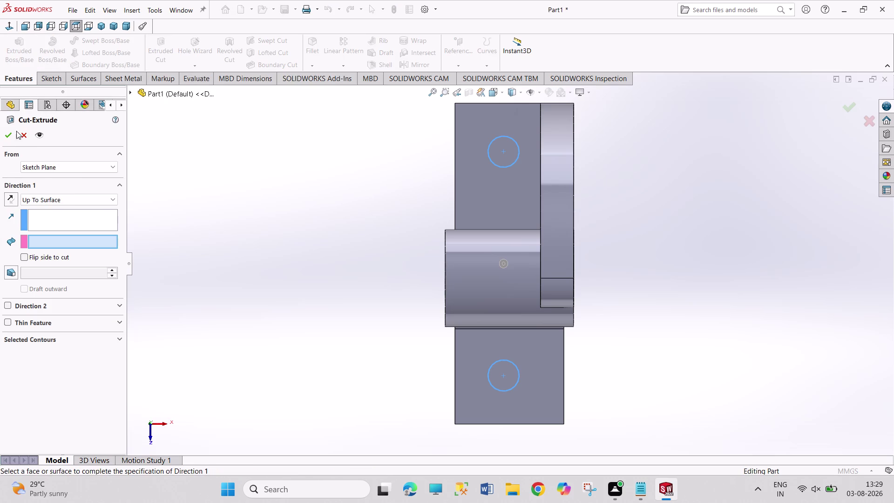
click(10, 136)
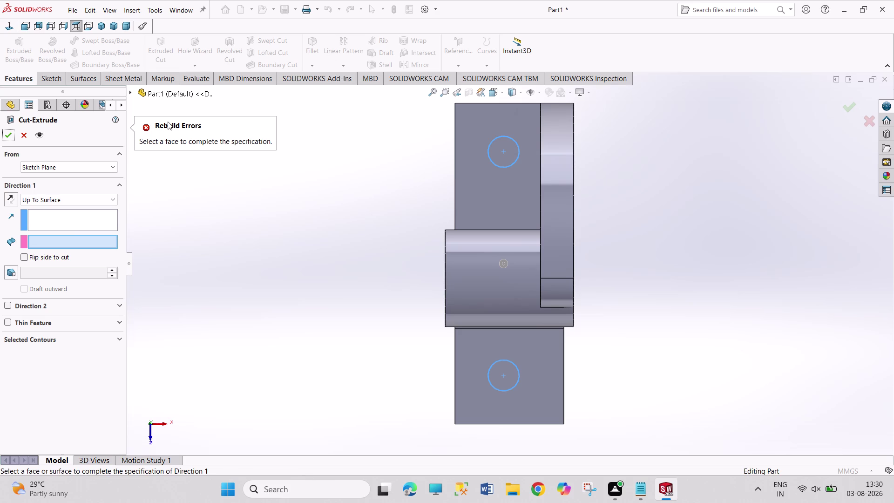
click(27, 139)
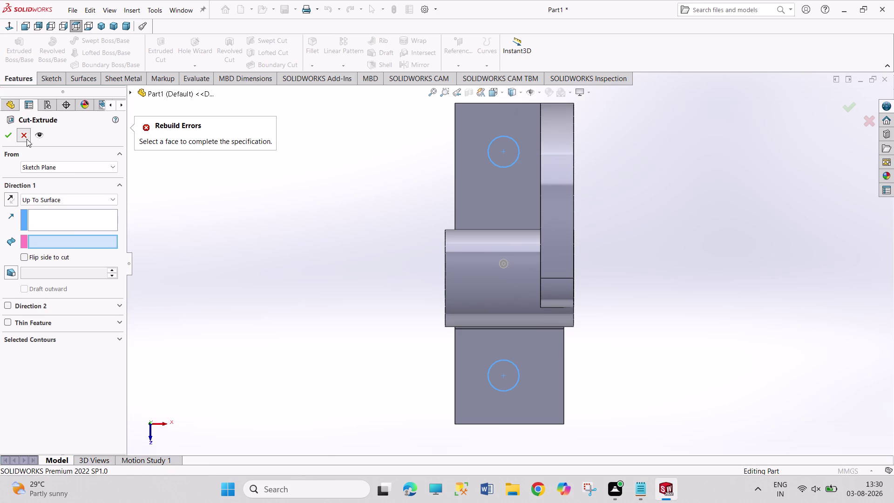
click(53, 81)
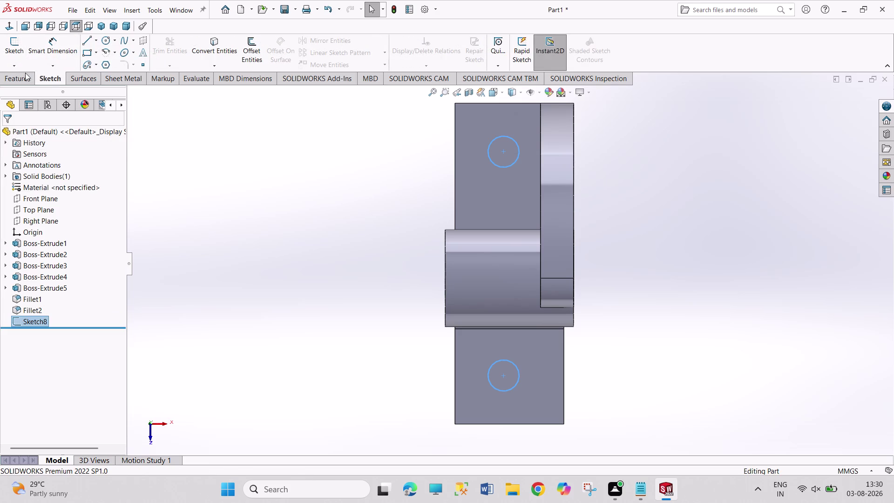
click(24, 78)
click(162, 54)
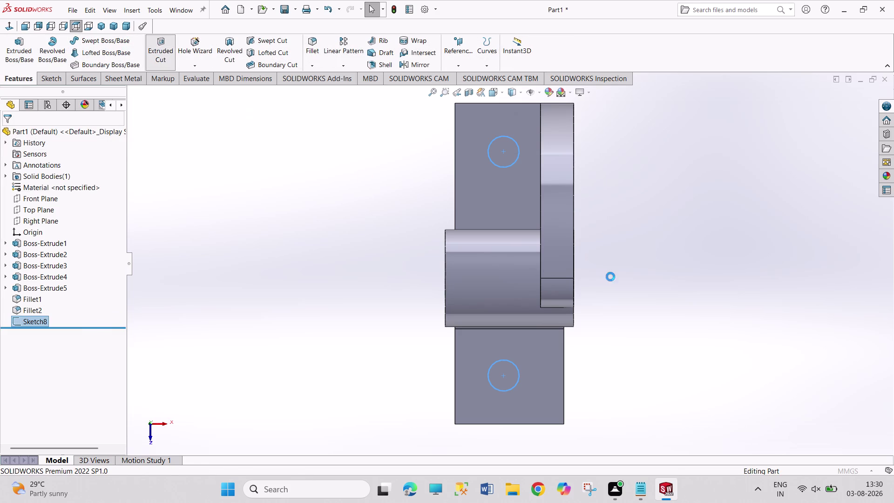
Restart Extruded Cut and select the upper circle as its first contour.
click(511, 163)
key(Escape)
key(Escape)
key(Escape)
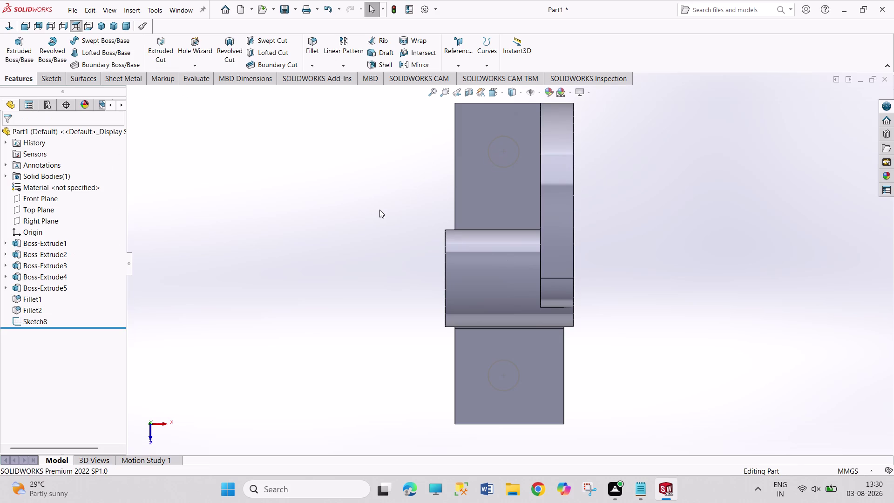
click(170, 56)
click(517, 162)
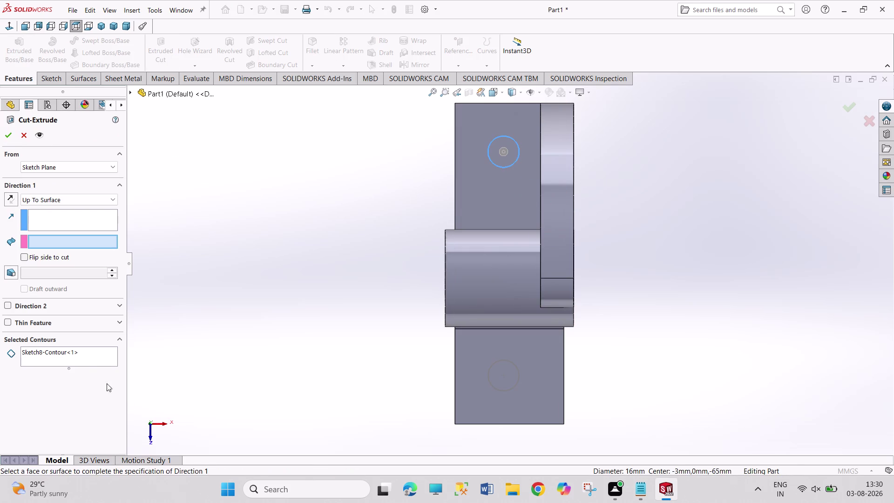
Add the lower circle contour, set the cut depth type, and confirm Cut-Extrude1.
click(79, 359)
click(510, 390)
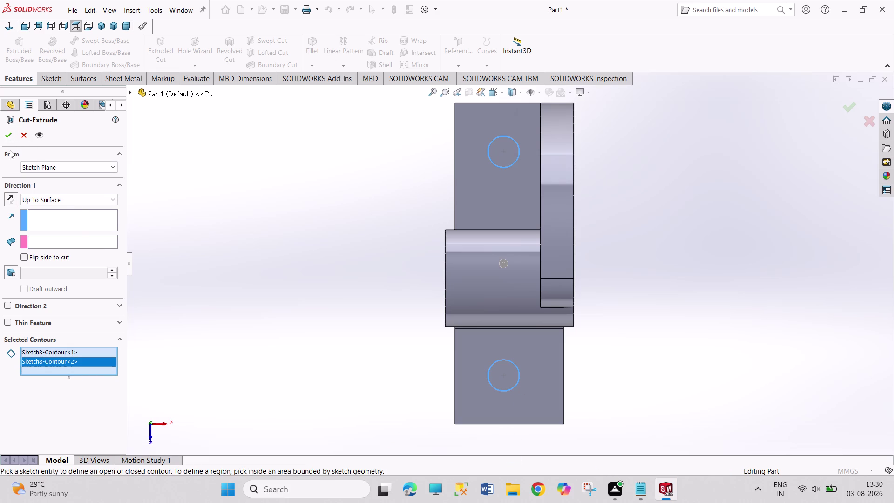
click(86, 200)
click(85, 208)
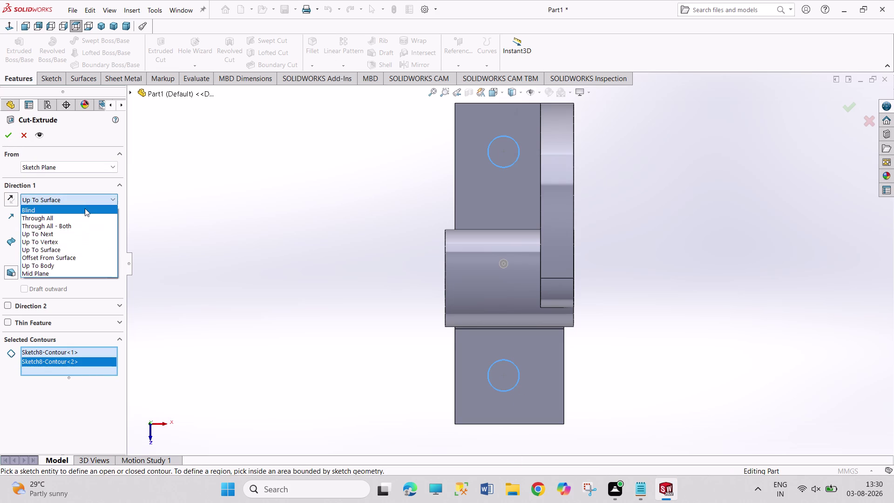
click(6, 135)
click(201, 174)
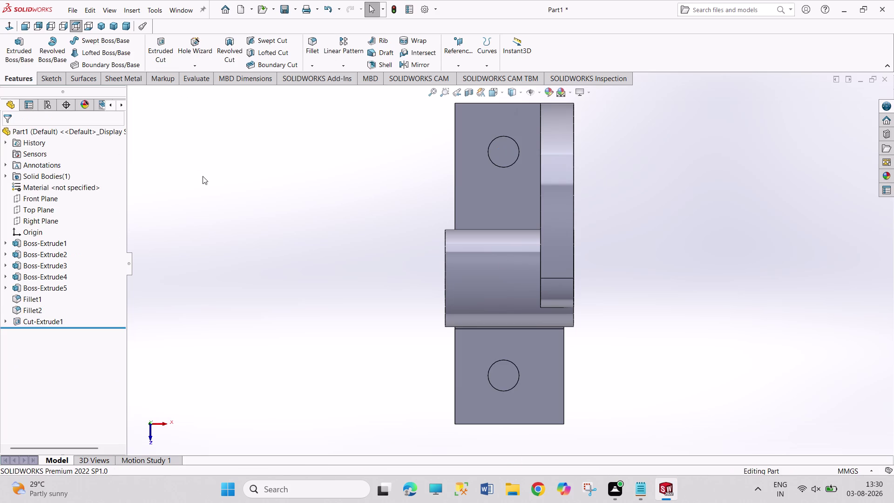
Edit Cut-Extrude1 to raise the depth to 32 mm, then show the isometric view.
right_click(48, 321)
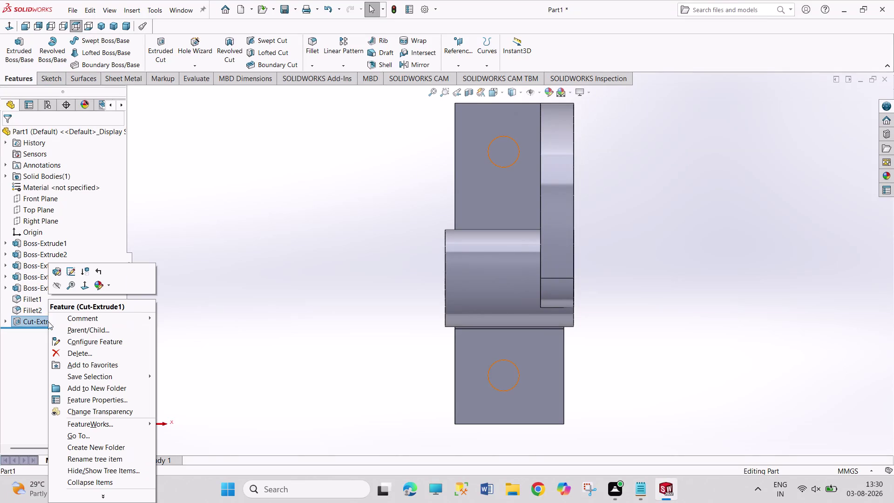
click(57, 274)
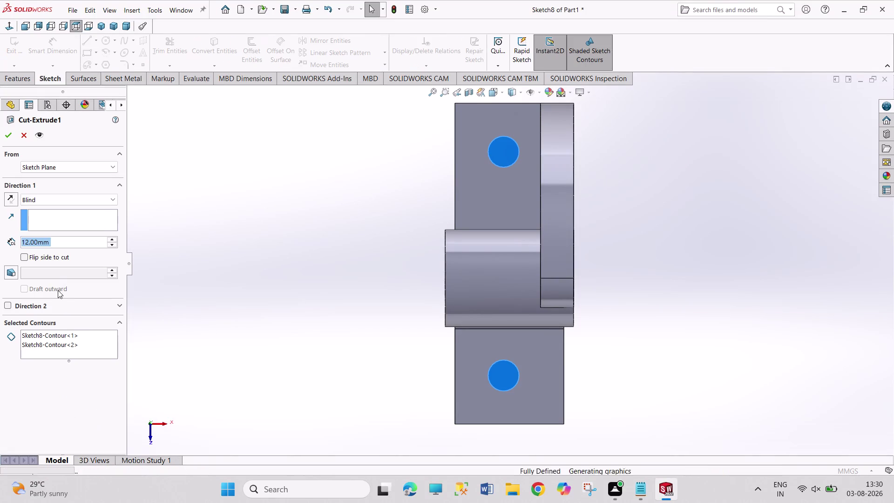
double_click(112, 239)
double_click(112, 239)
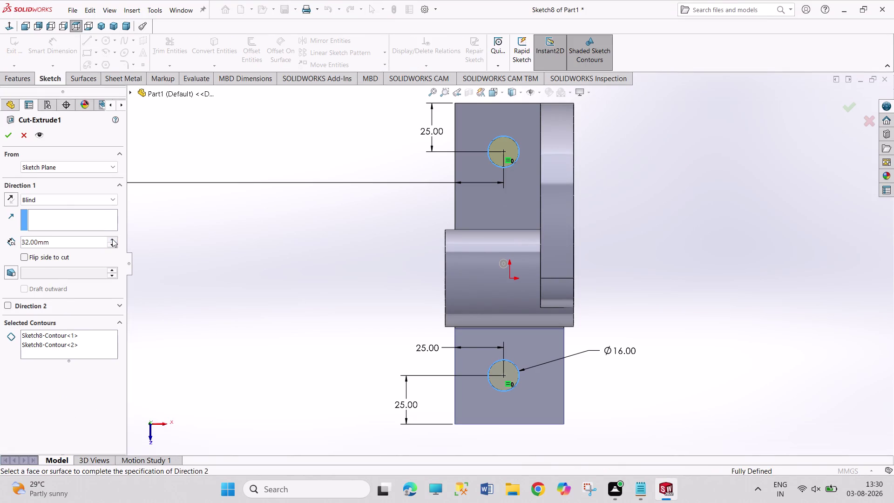
click(10, 138)
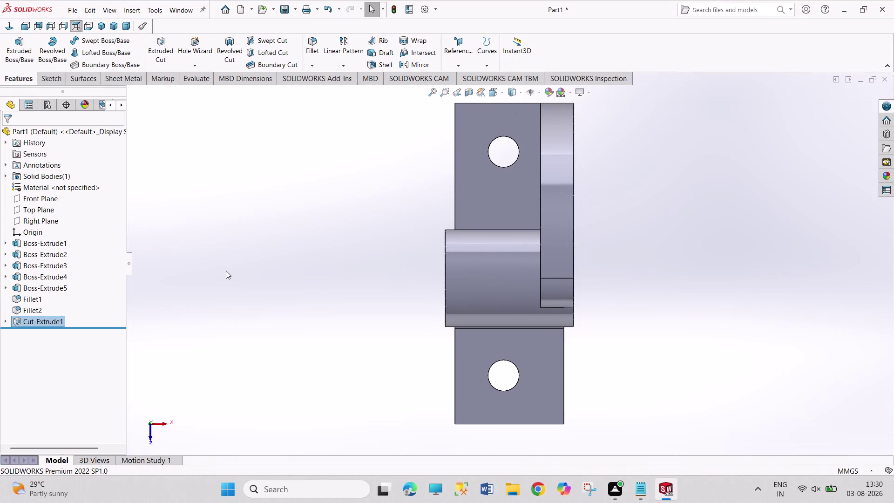
click(226, 271)
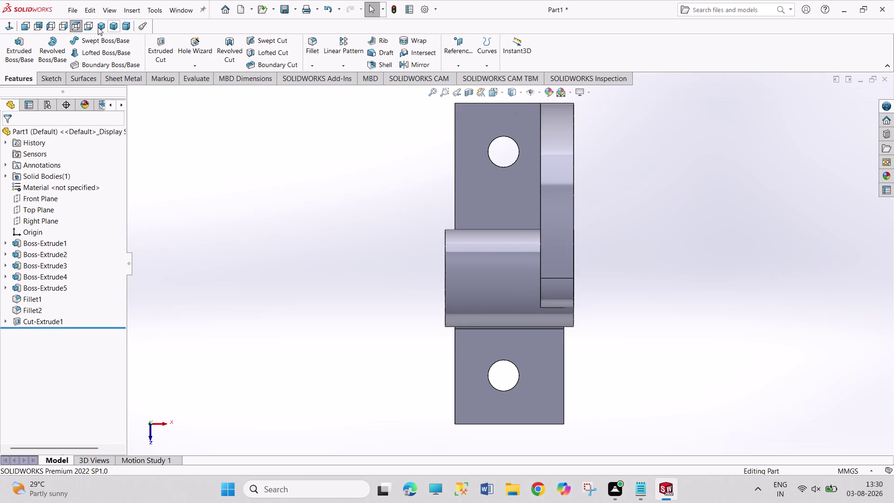
click(98, 28)
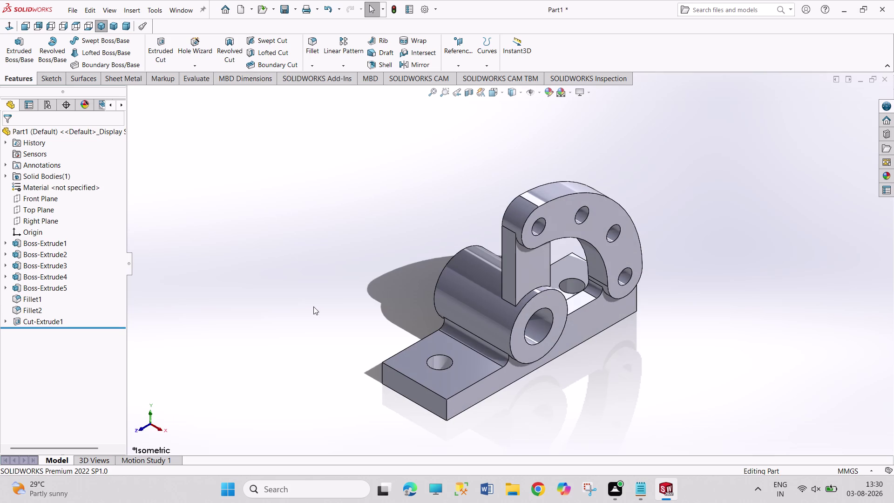
key(ctrl+s)
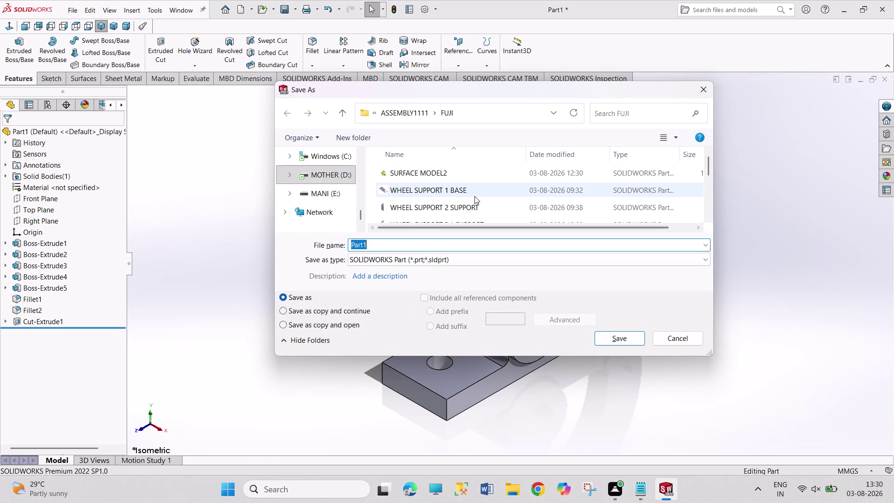
Enter 'PART 13' as the file name and save the part.
text(PA)
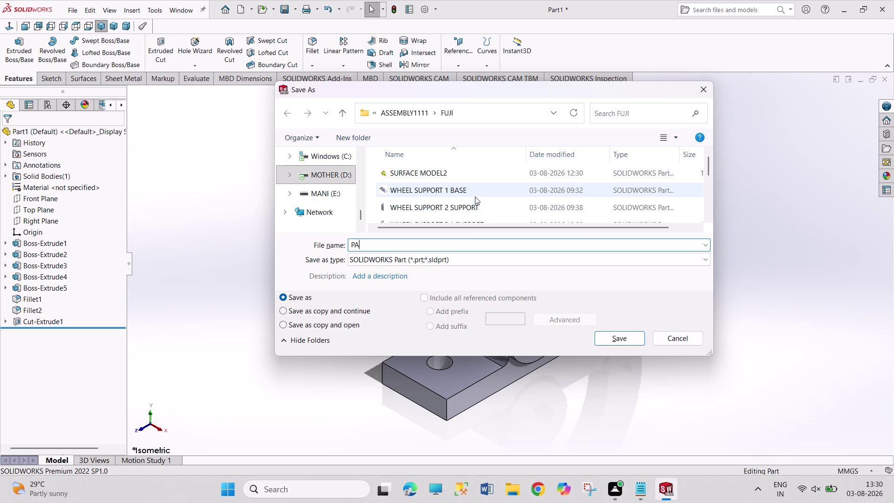
text(RT)
key(space)
text(1)
text(3)
key(Return)
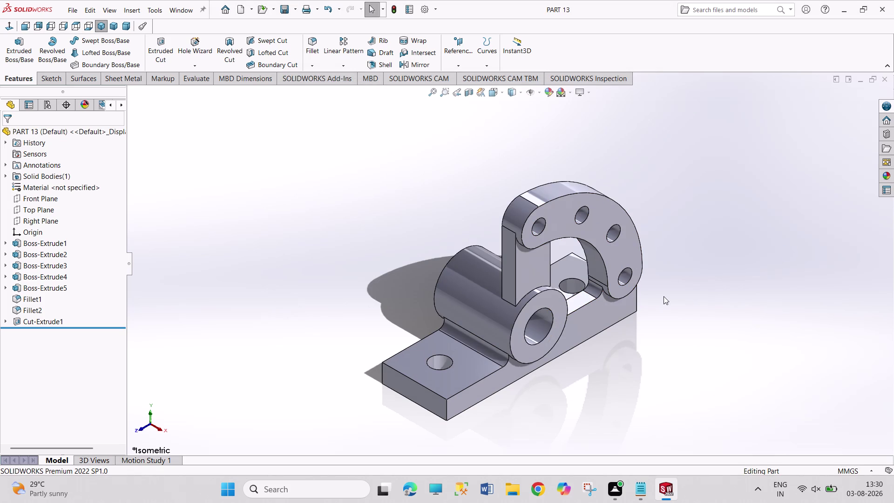
Create new drawing Draw1 using the A4 (ANSI) Landscape sheet format.
key(ctrl+n)
key(Right)
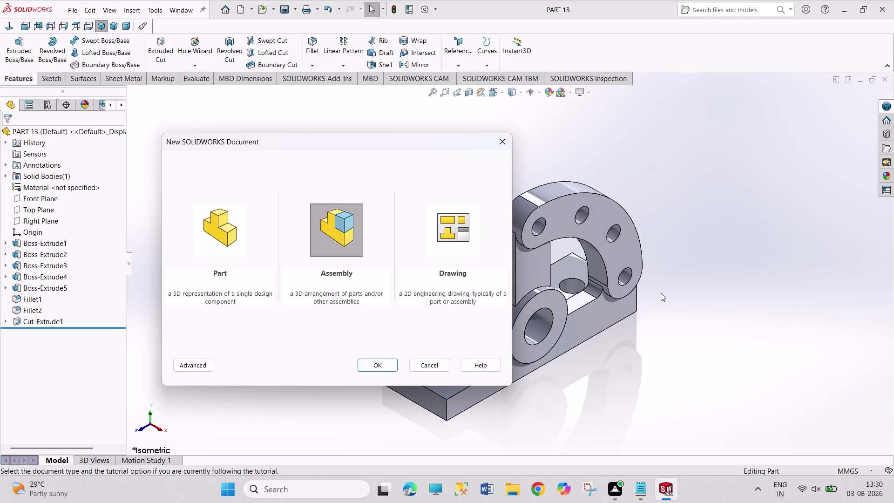
key(Right)
key(Return)
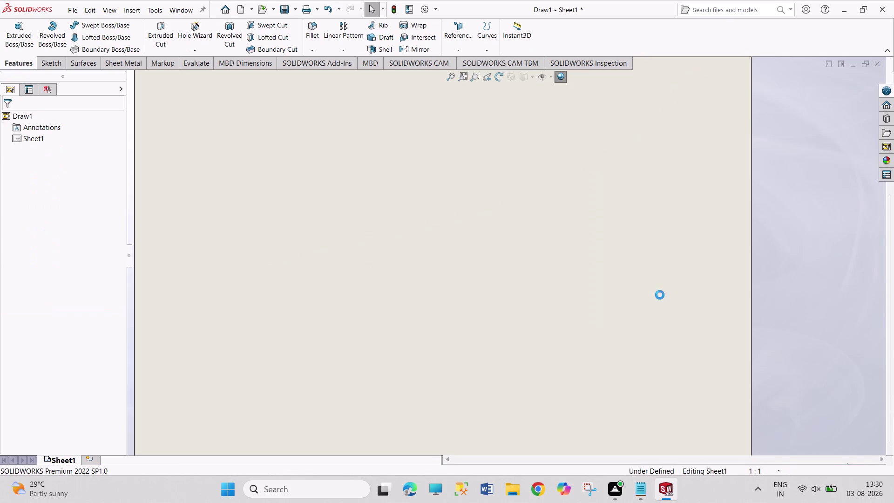
scroll(down, 3)
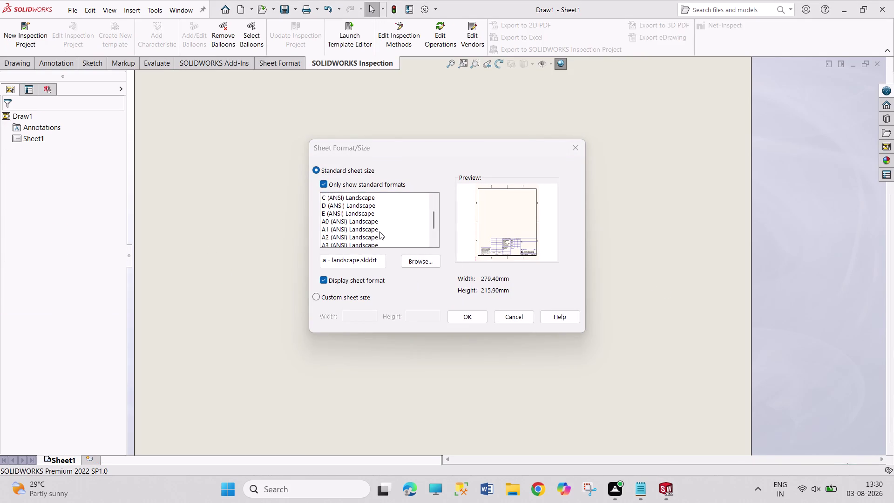
scroll(down, 3)
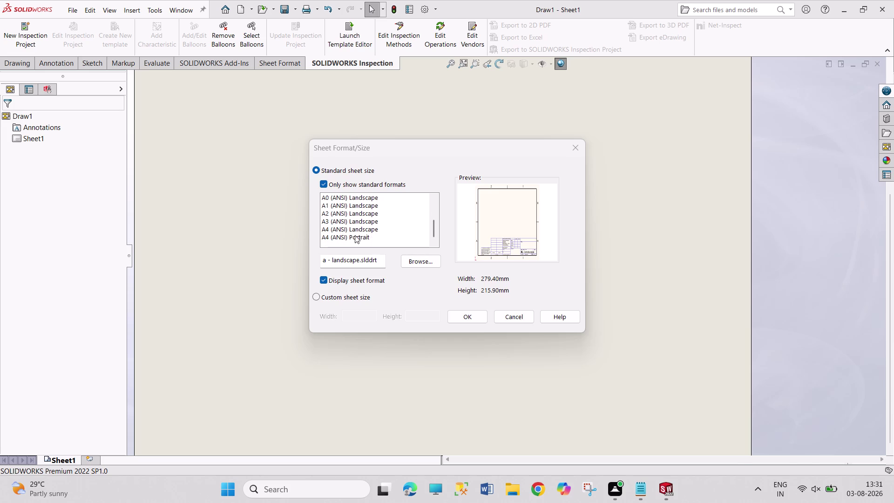
click(355, 235)
click(371, 229)
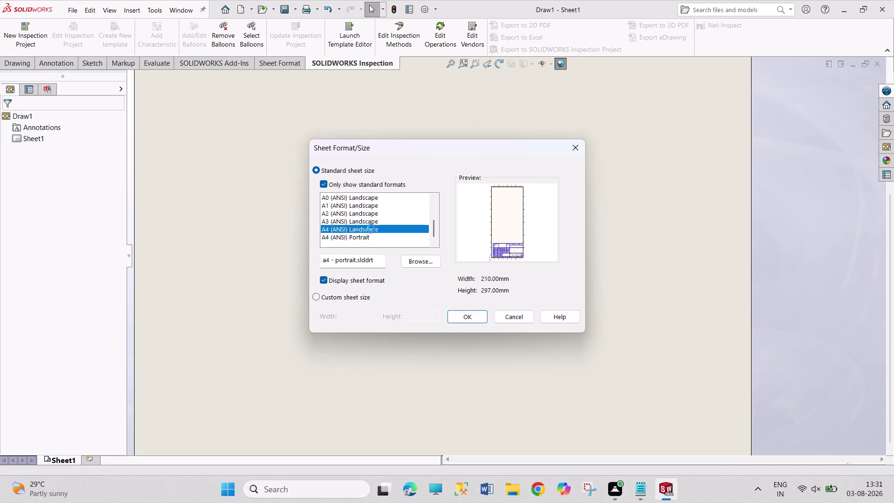
click(468, 318)
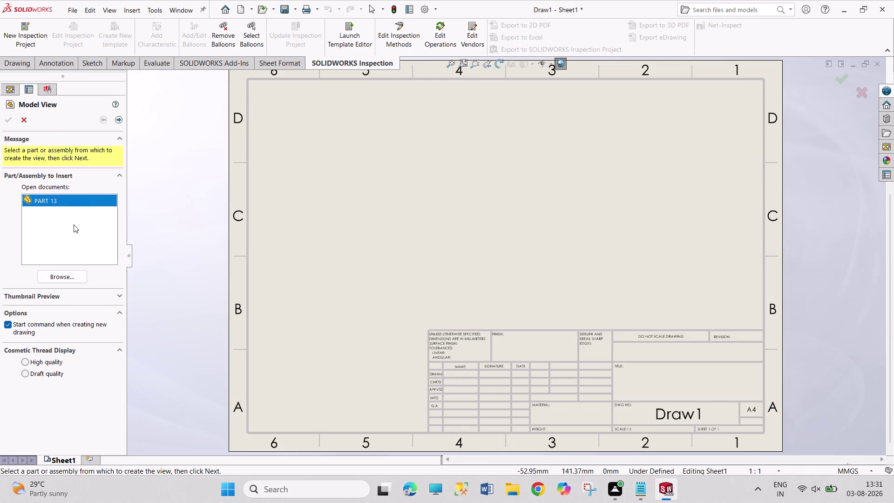
Place an isometric model view of PART 13 and switch it to Right view.
double_click(81, 200)
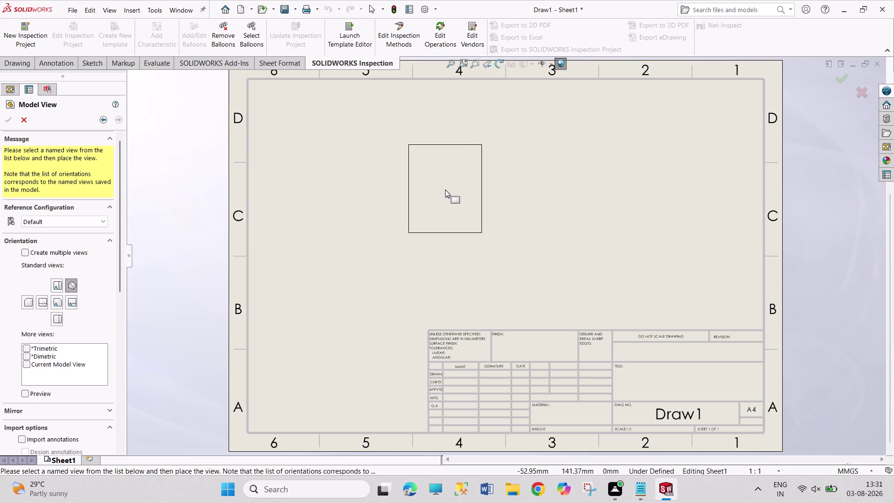
click(416, 191)
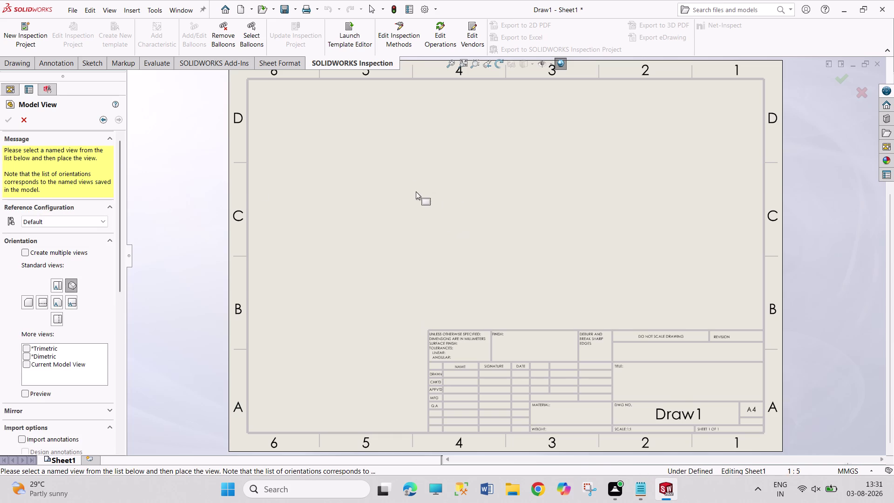
drag(451, 230, 501, 219)
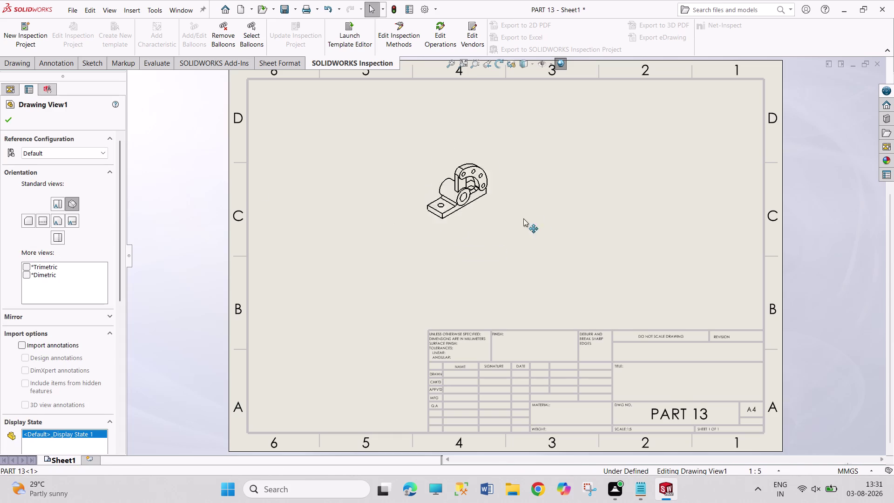
drag(501, 219, 699, 211)
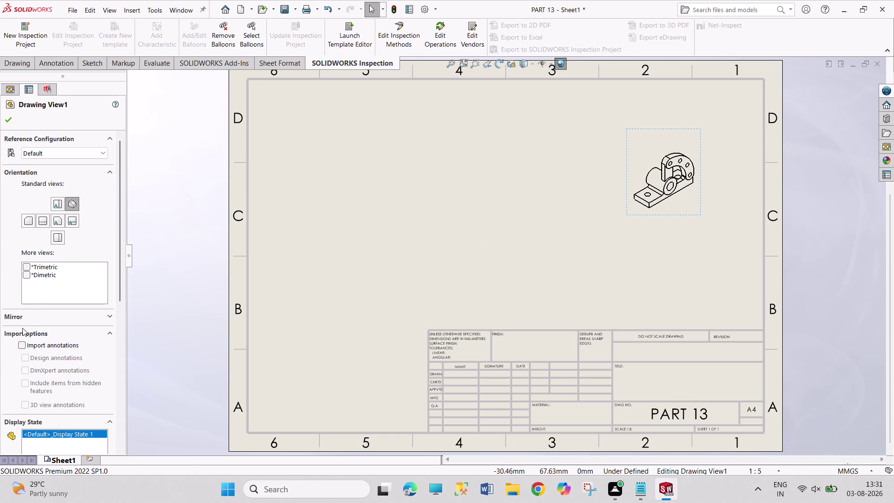
click(55, 220)
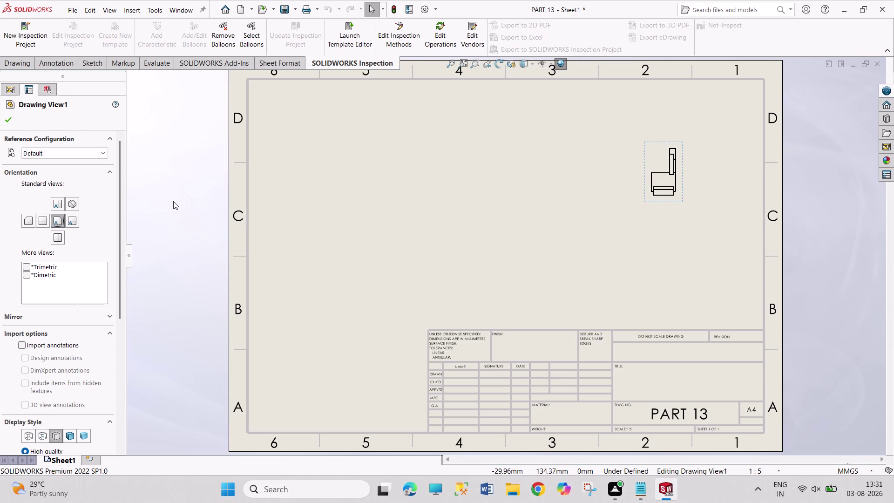
Escape out of the view edits and undo recent changes.
key(Escape)
key(Escape)
key(ctrl+z)
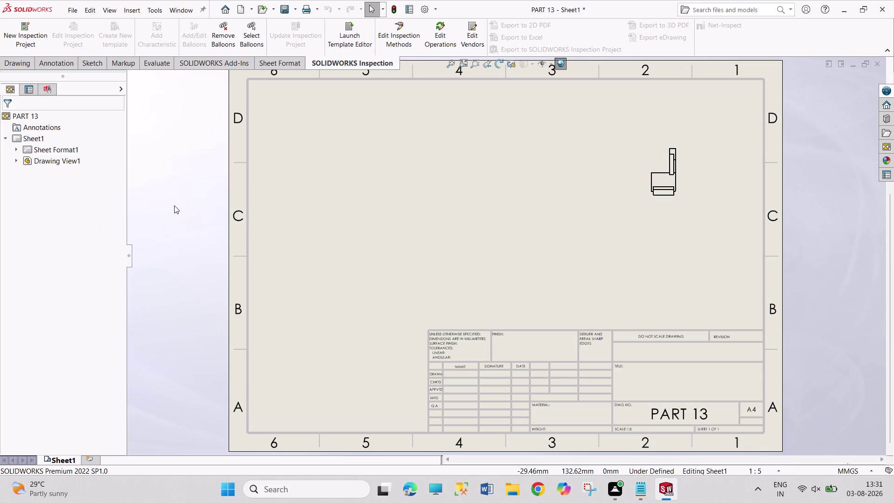
key(ctrl+z)
key(Escape)
key(Escape)
key(ctrl+z)
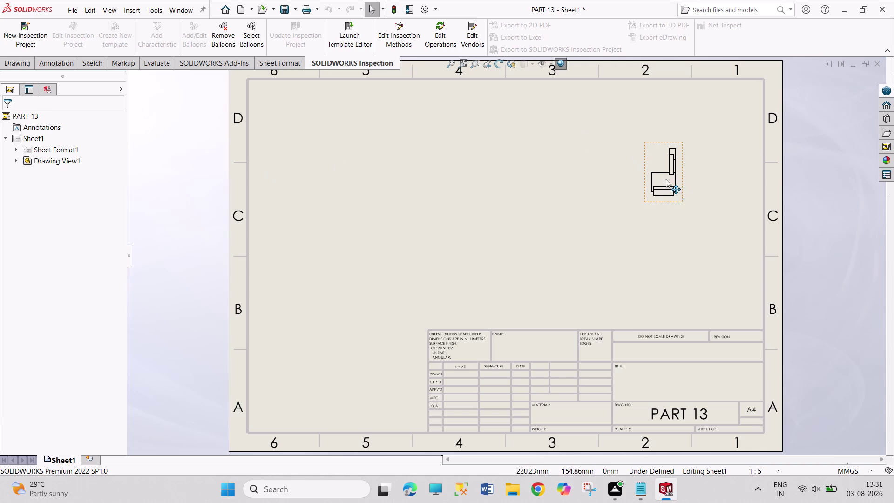
Delete the placed side view, confirming with Yes.
click(679, 197)
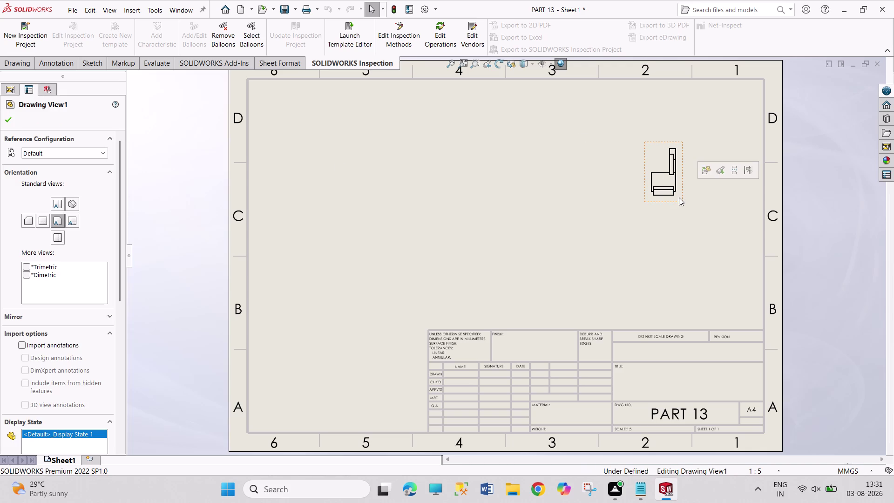
key(Delete)
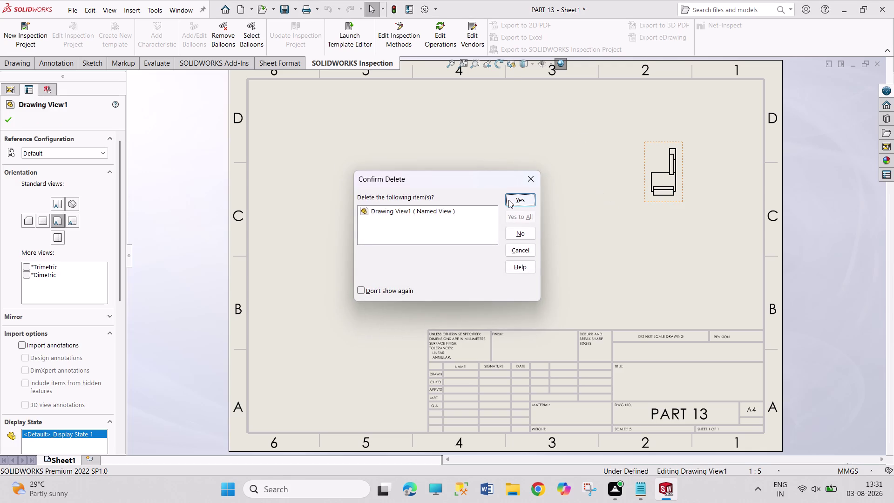
click(520, 200)
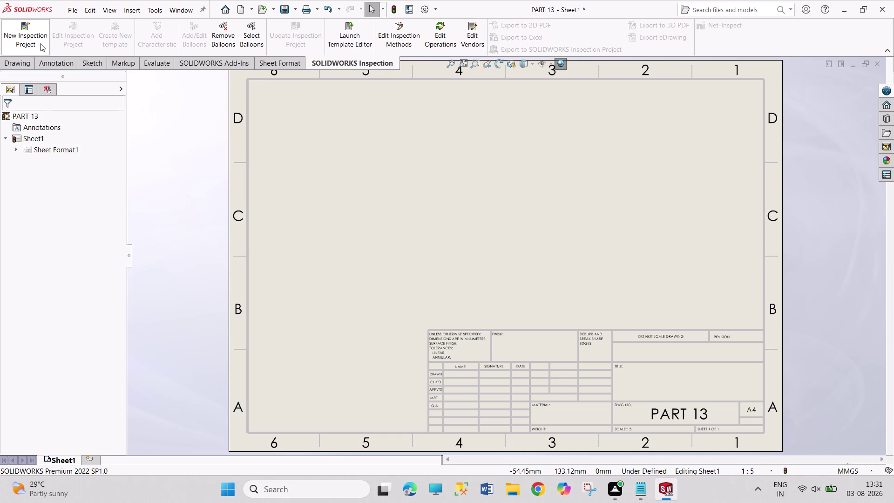
click(30, 65)
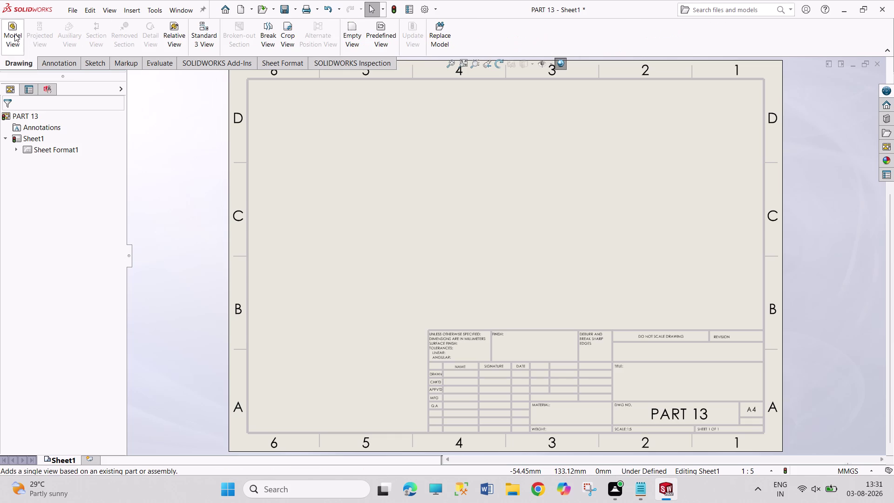
Start a Model View of PART 13 and choose the front orientation.
click(15, 33)
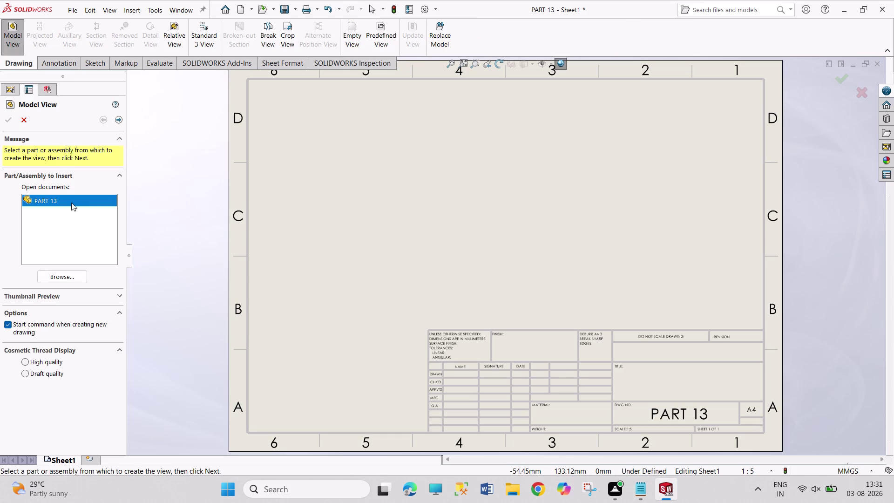
double_click(71, 202)
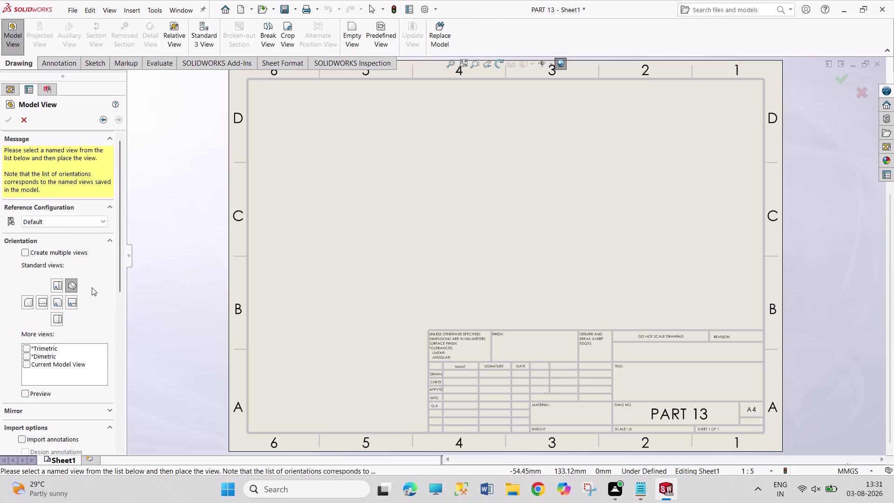
click(57, 302)
click(40, 392)
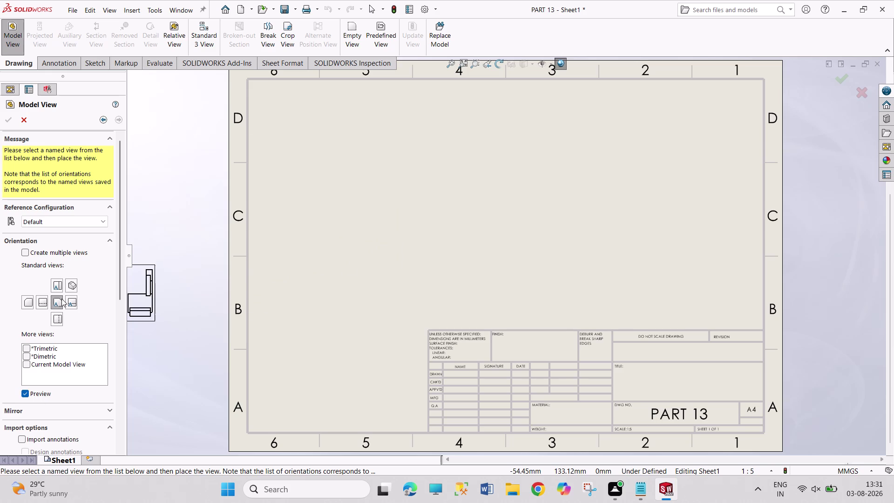
click(39, 302)
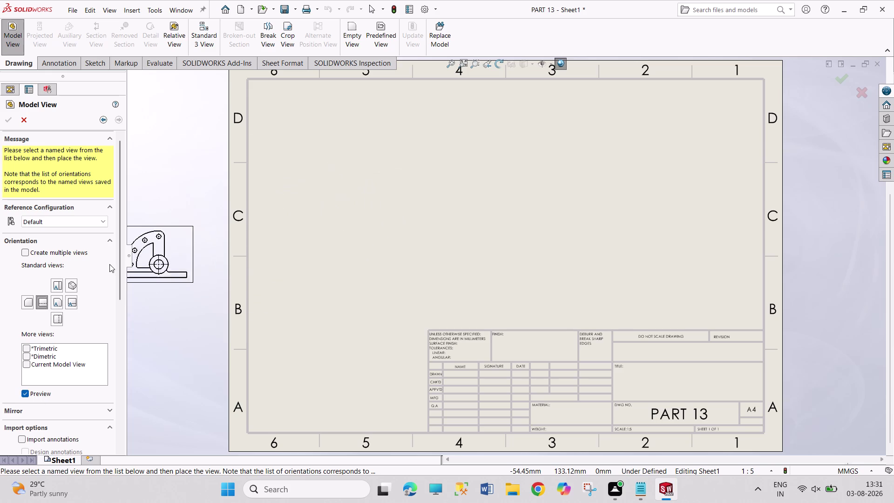
click(55, 283)
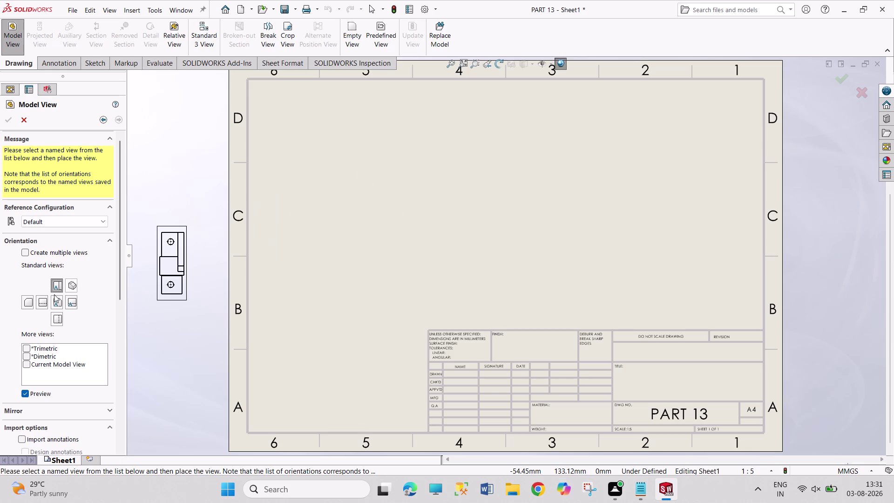
click(40, 300)
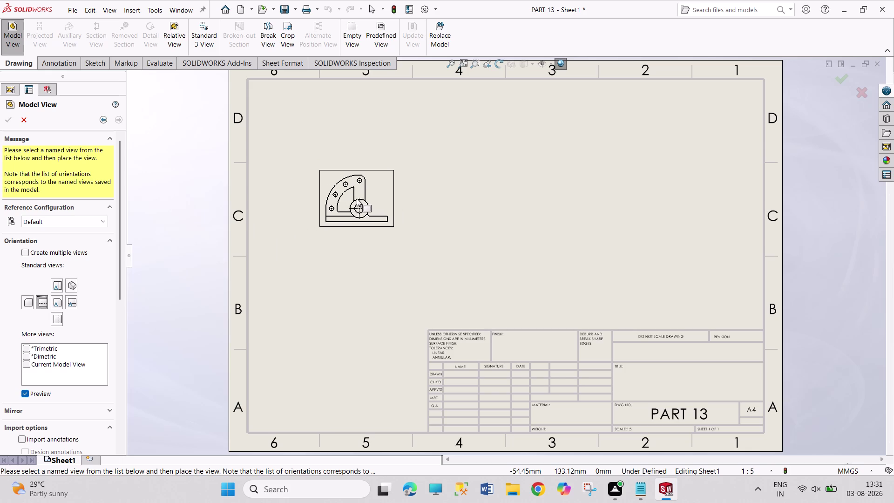
click(70, 299)
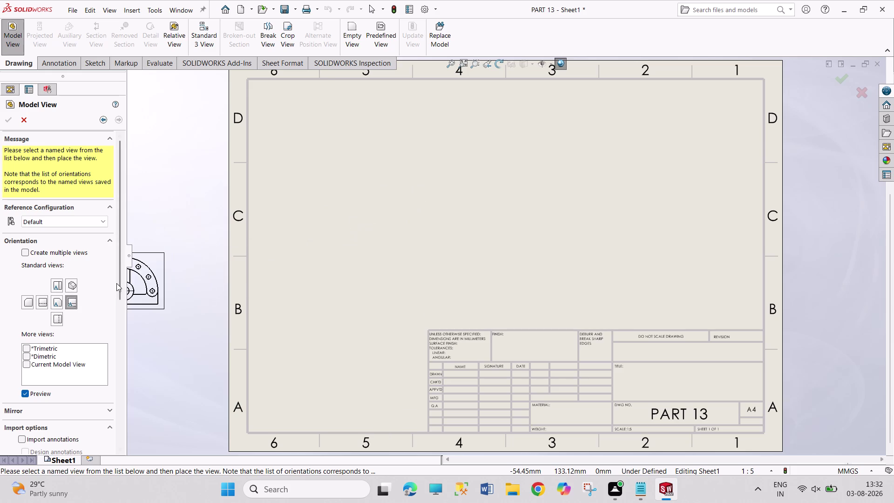
Set a custom 1:3 scale and place the front view near the sheet centre.
drag(118, 283, 110, 420)
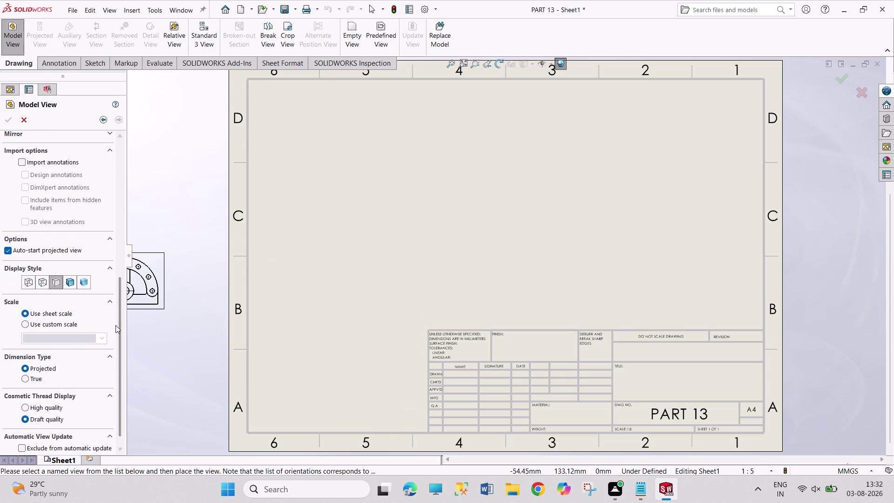
drag(118, 327, 119, 375)
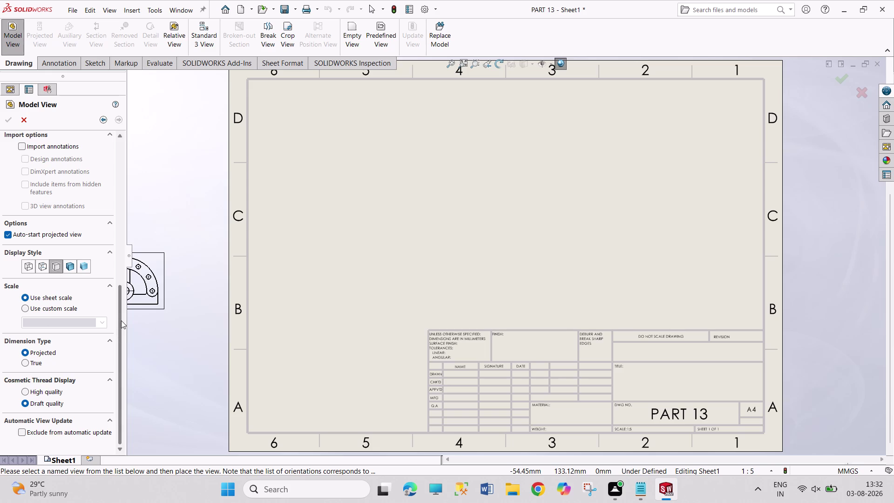
drag(121, 320, 122, 256)
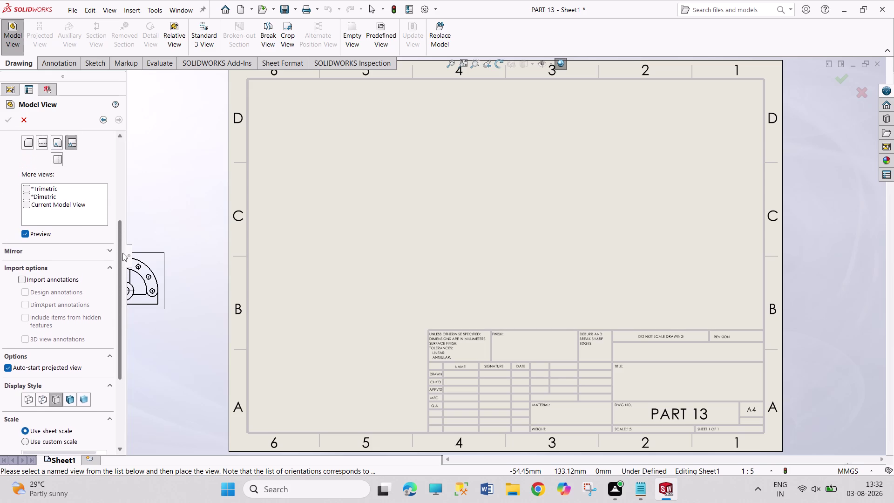
drag(123, 255, 114, 295)
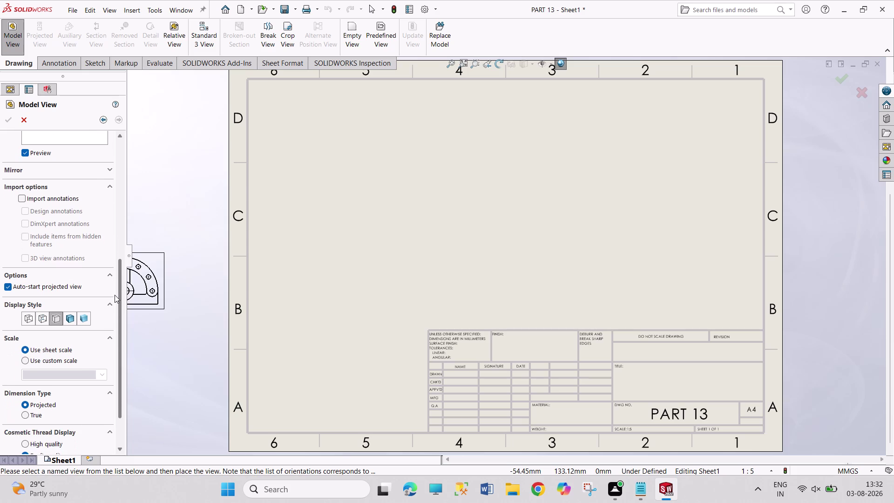
drag(115, 295, 112, 328)
click(54, 306)
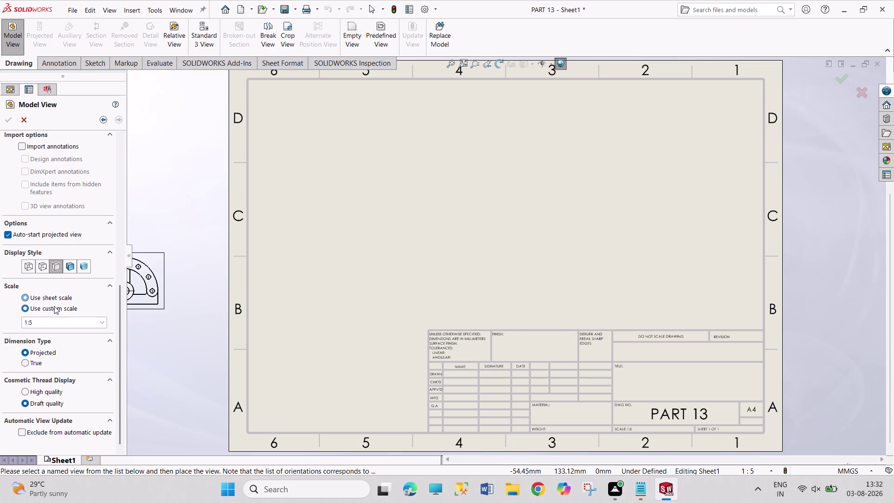
double_click(46, 321)
click(46, 320)
key(BackSpace)
key(3)
key(Return)
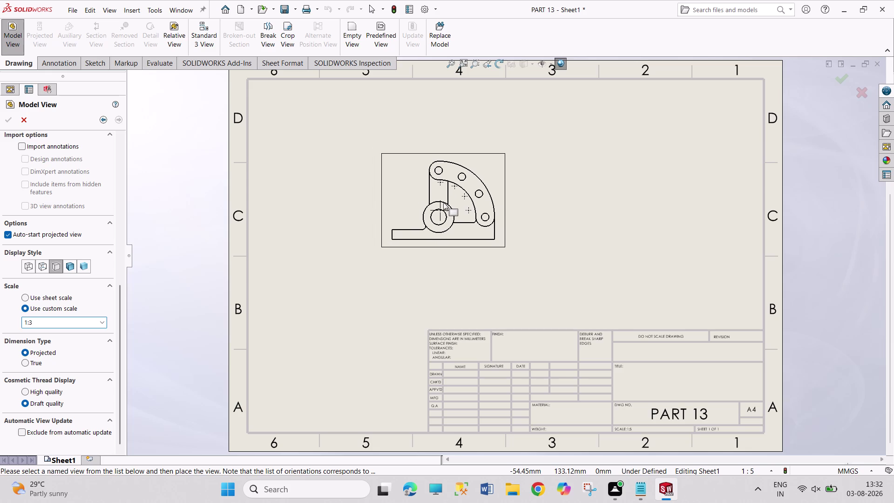
click(442, 208)
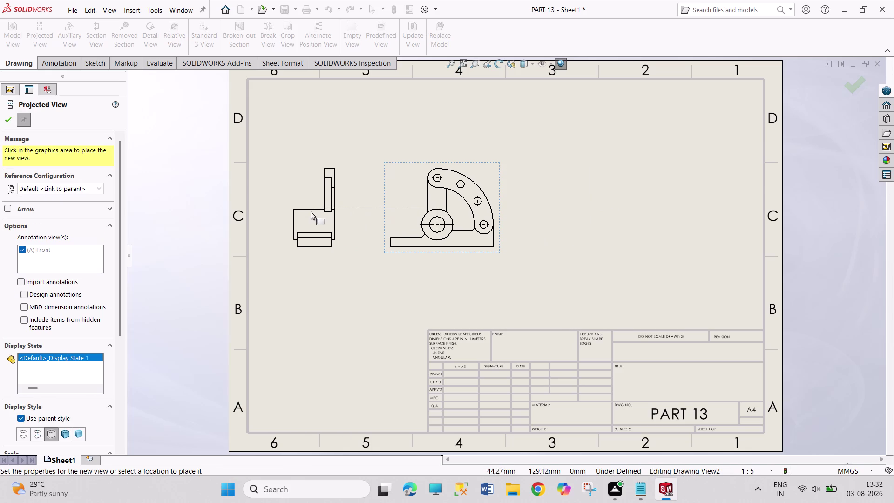
Project a side view left, a top view above and an isometric at top right.
click(311, 211)
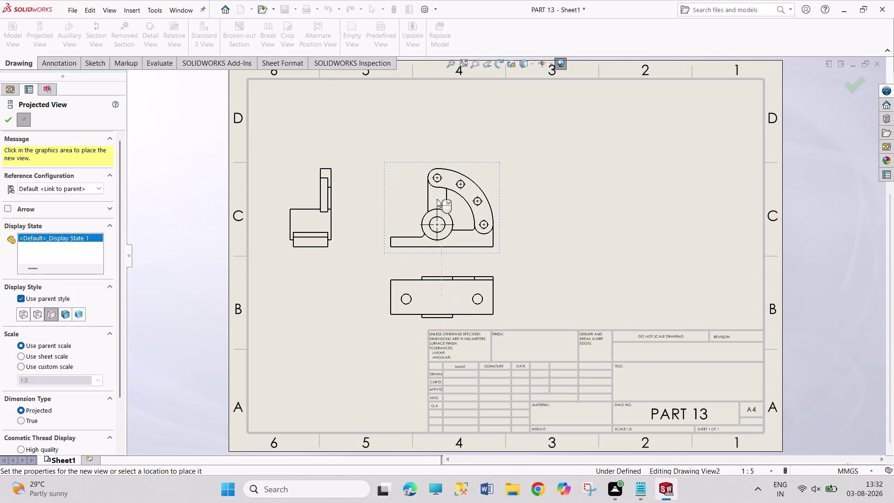
click(444, 115)
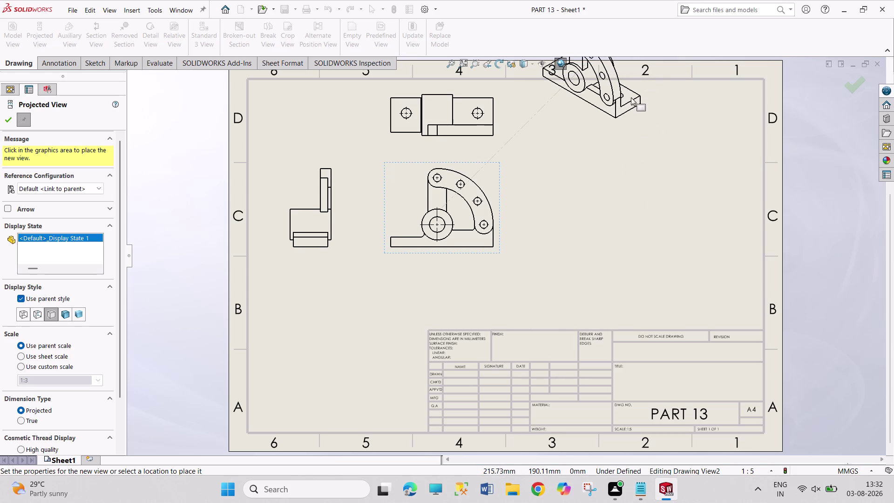
click(630, 130)
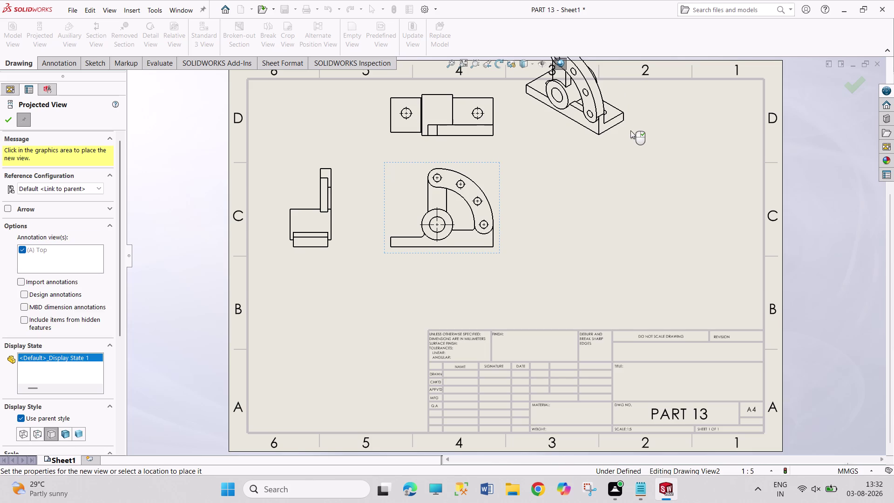
scroll(up, 3)
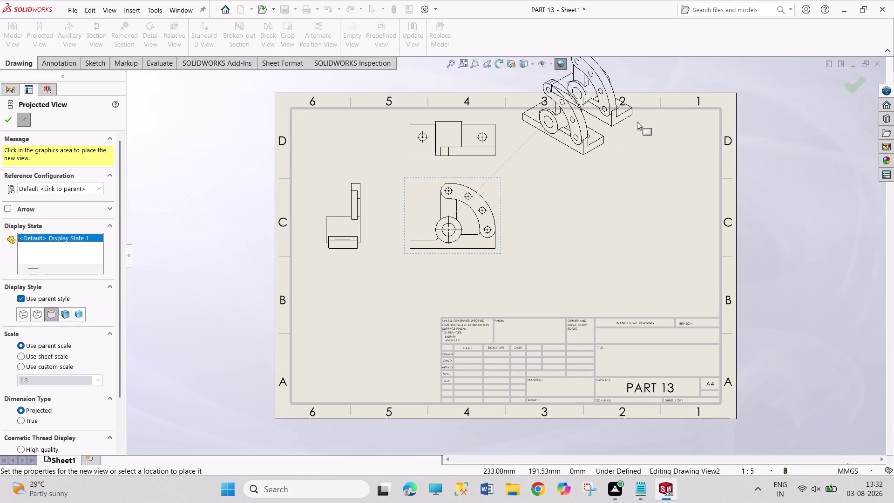
key(Escape)
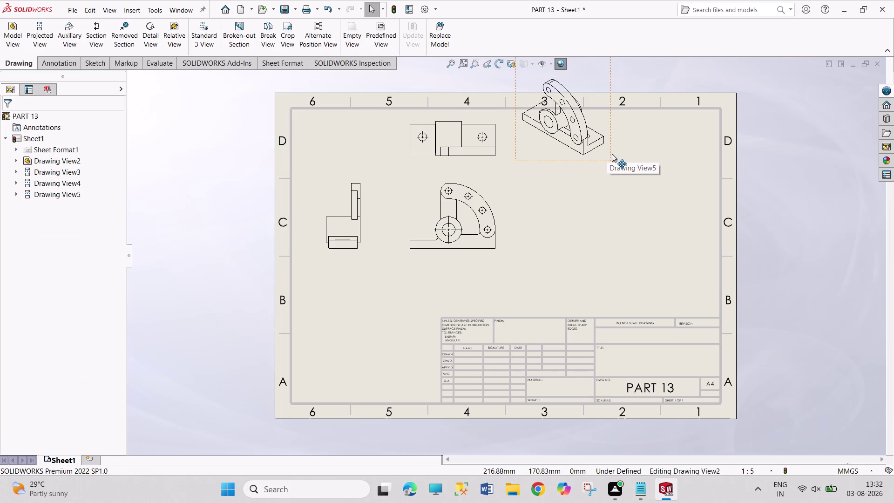
Remove the overhanging isometric and project a new isometric at the sheet's top left.
click(612, 153)
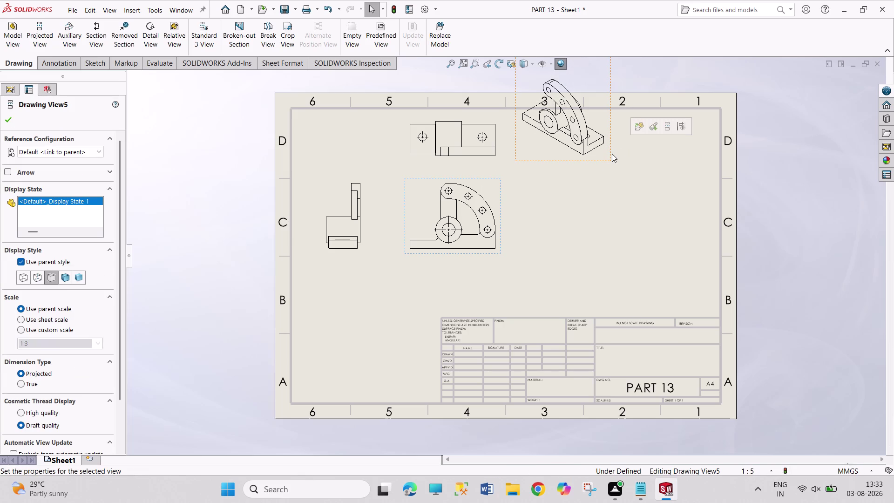
key(ctrl+z)
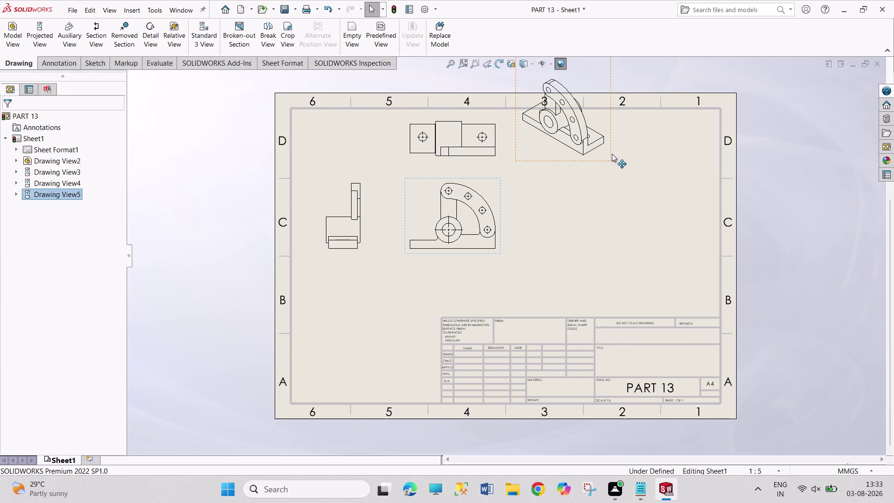
click(39, 40)
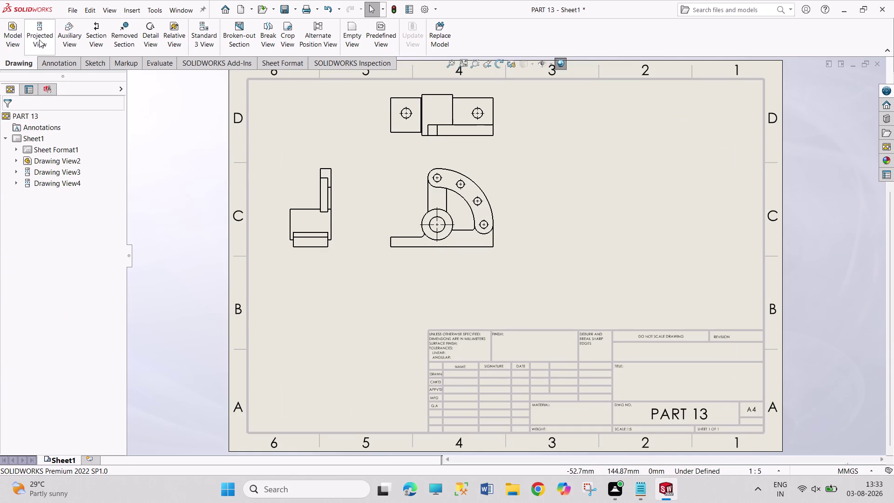
click(480, 247)
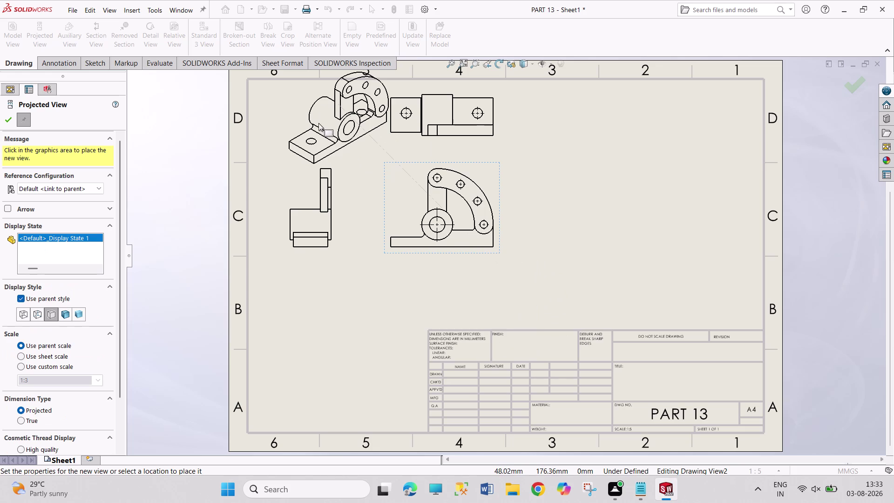
click(302, 119)
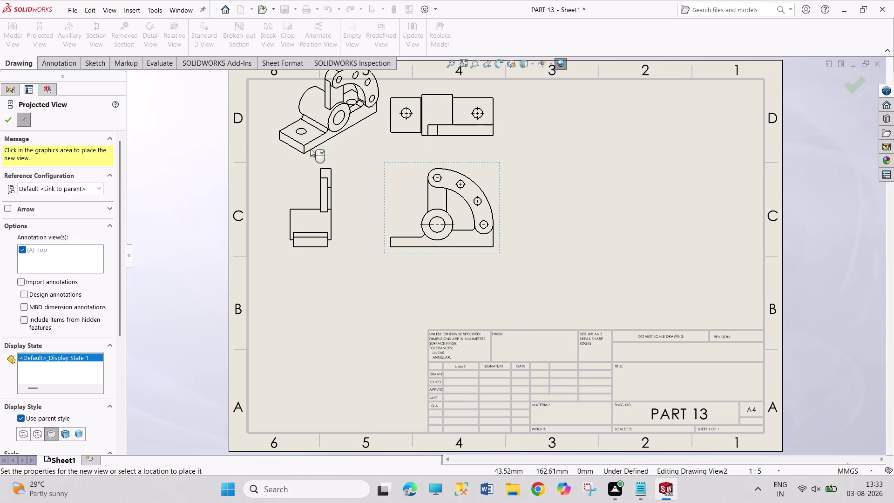
click(65, 436)
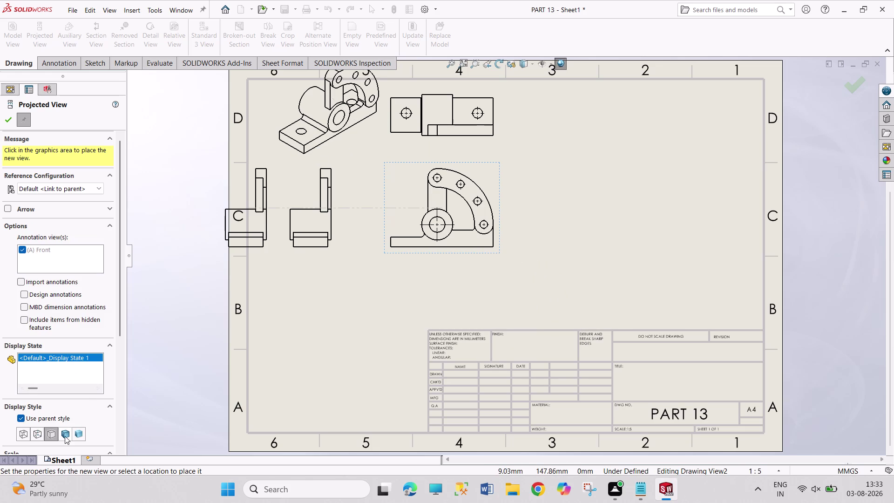
key(Escape)
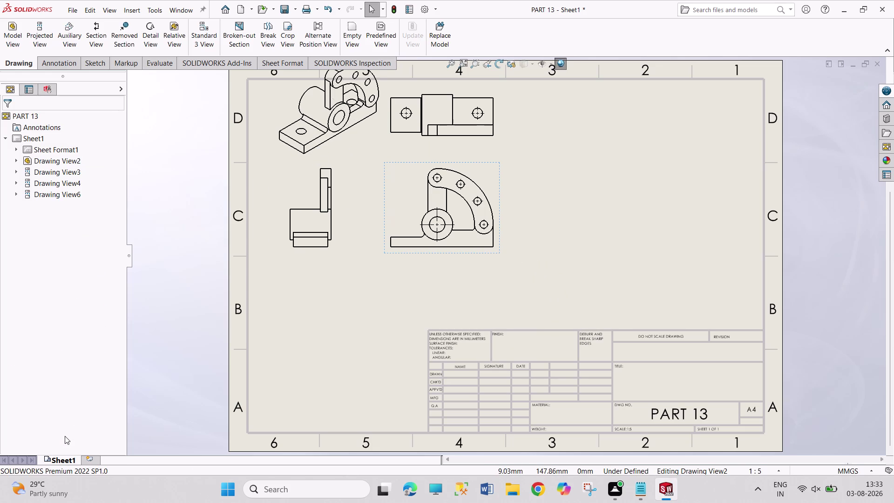
Give the isometric view a shaded display style.
key(Escape)
key(Escape)
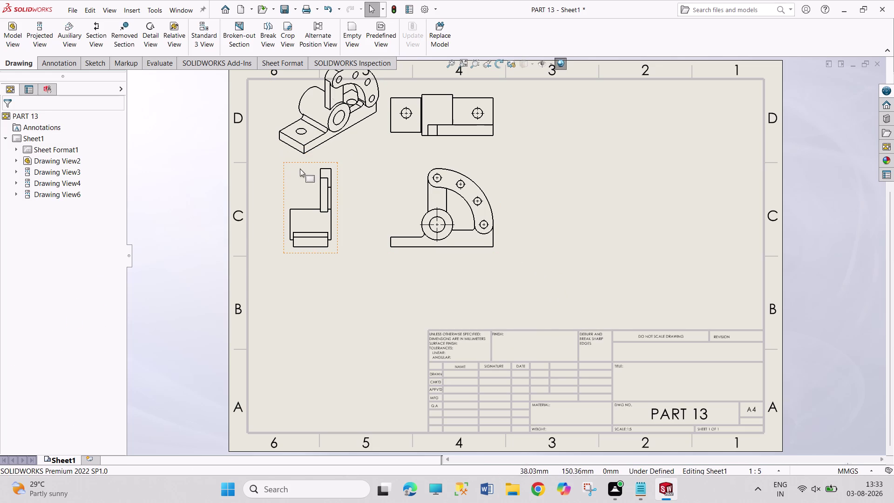
click(292, 153)
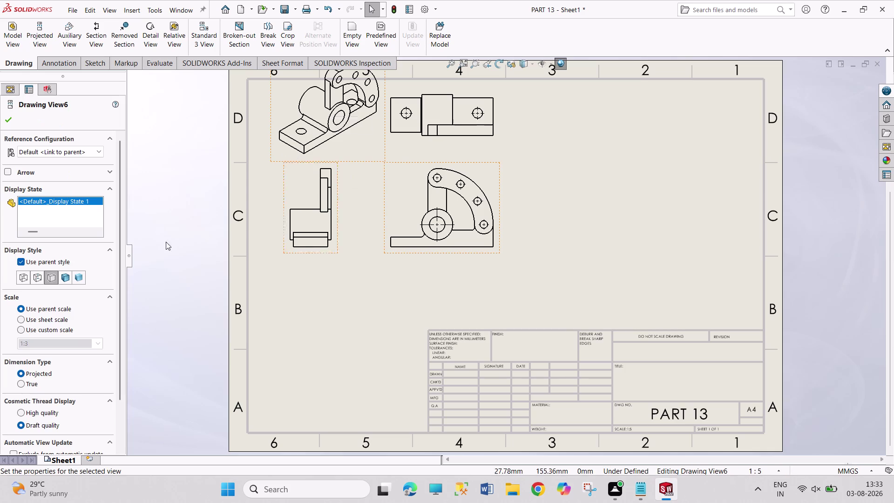
click(65, 275)
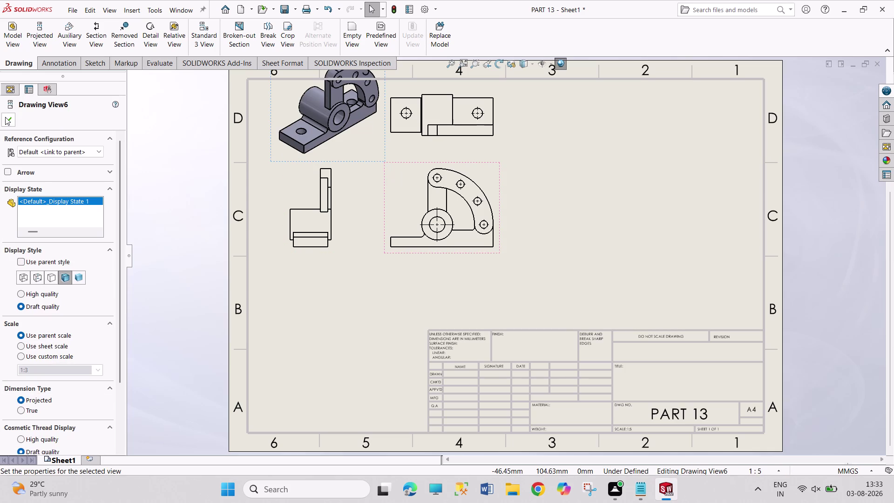
click(8, 124)
Move the isometric to the sheet's right and shift the front view group toward centre.
drag(348, 161, 673, 251)
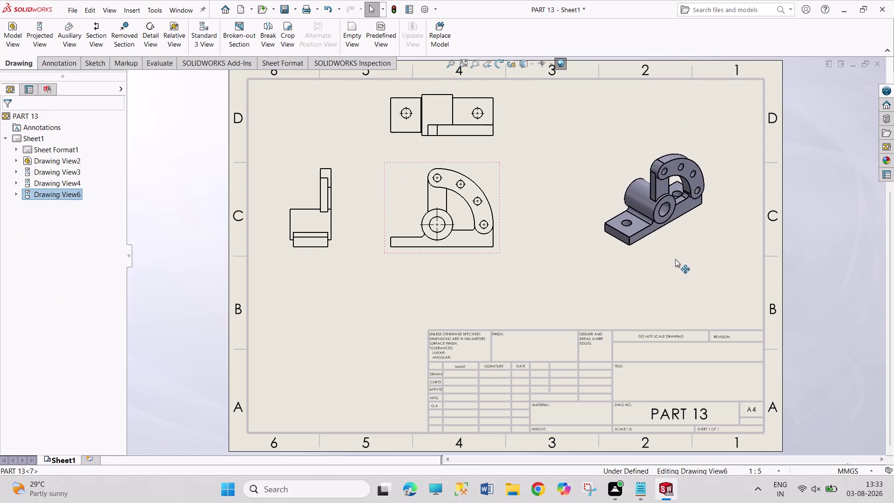
drag(674, 251, 699, 308)
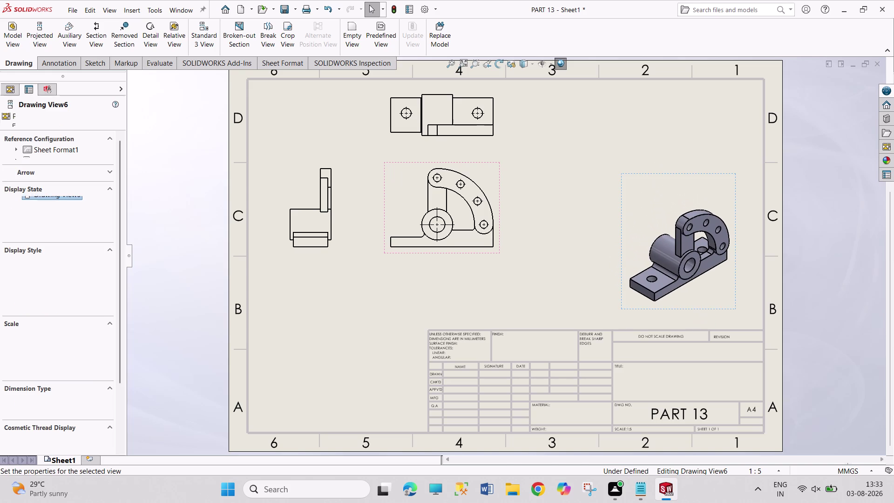
drag(498, 251, 530, 271)
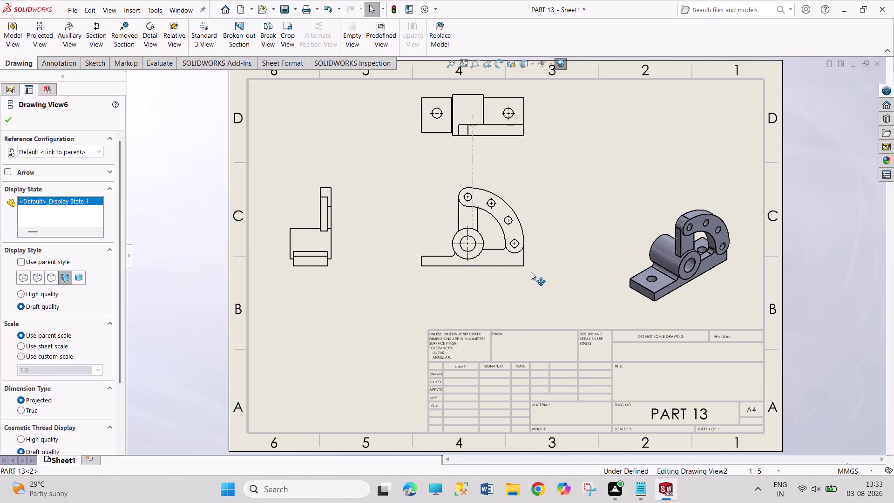
Nudge the front view group right, close its properties and bring up annotation tools.
drag(530, 271, 543, 269)
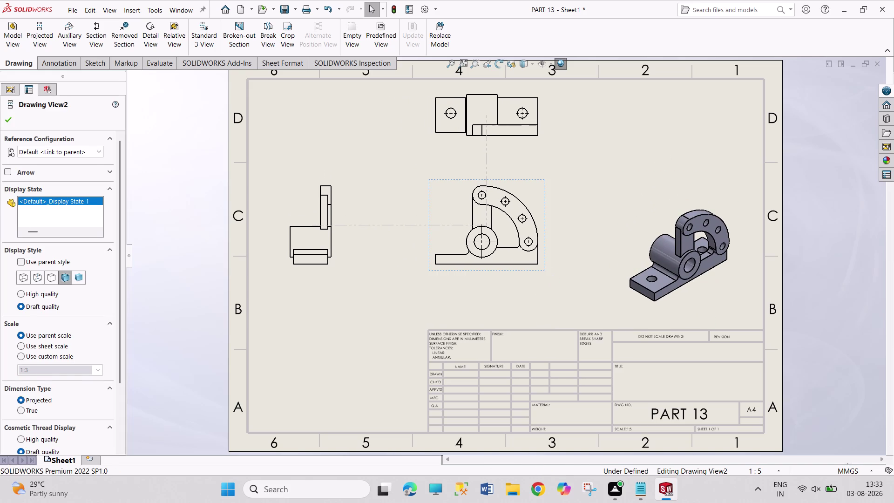
scroll(down, 3)
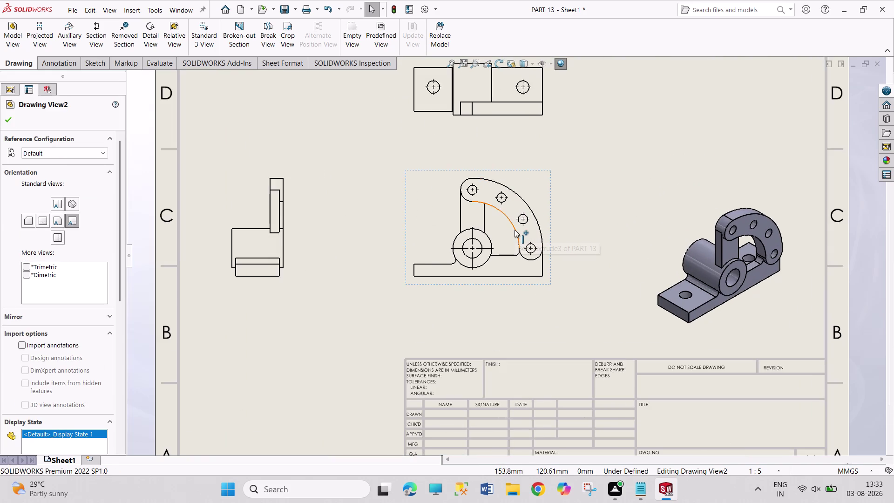
scroll(up, 3)
scroll(down, 3)
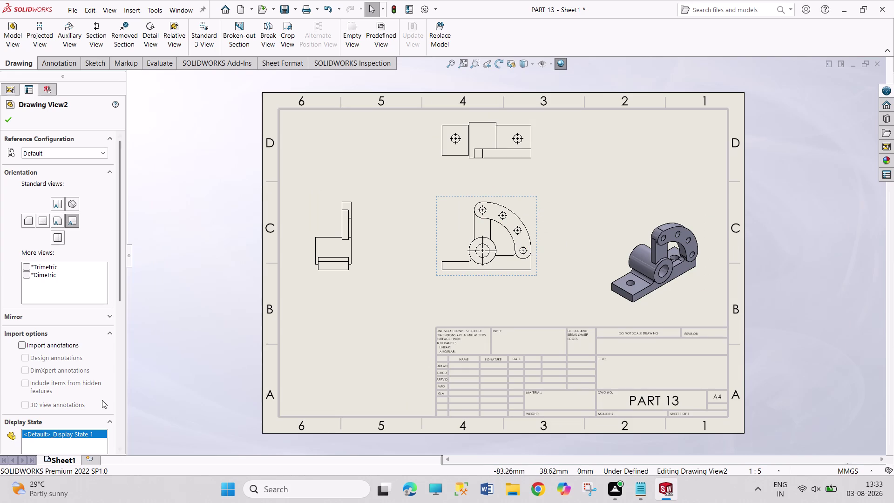
drag(121, 294, 138, 387)
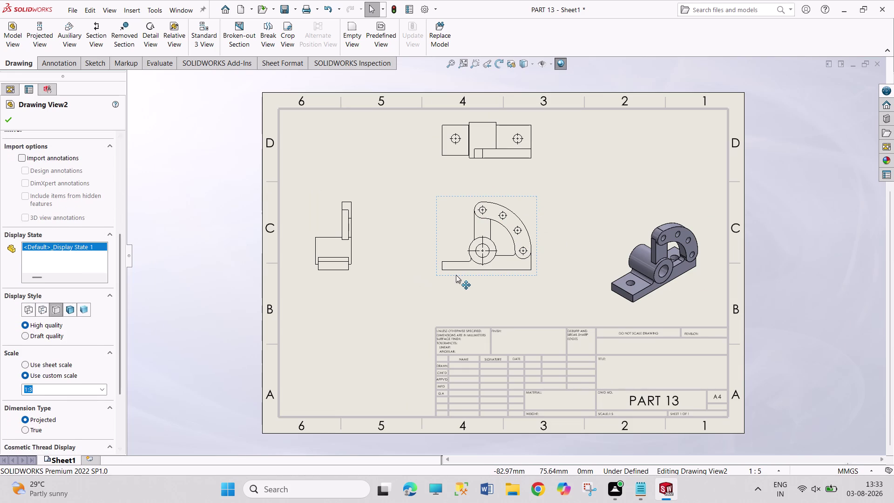
click(456, 275)
click(32, 389)
click(9, 114)
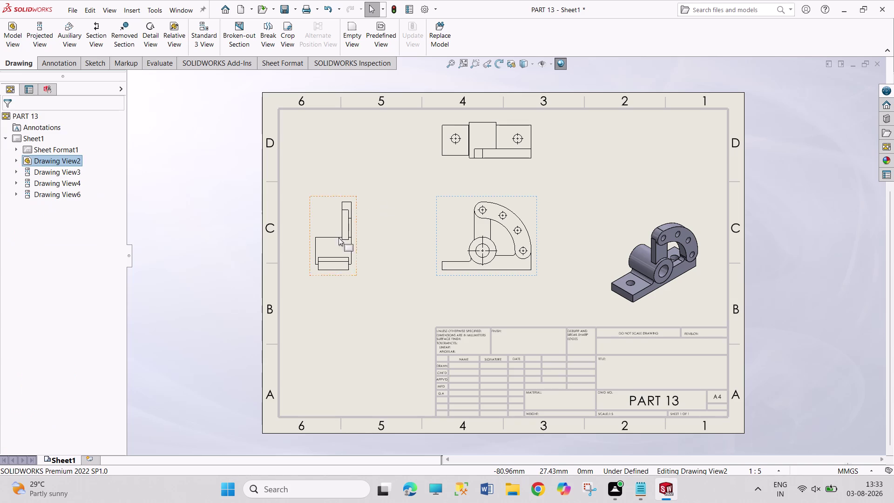
scroll(down, 3)
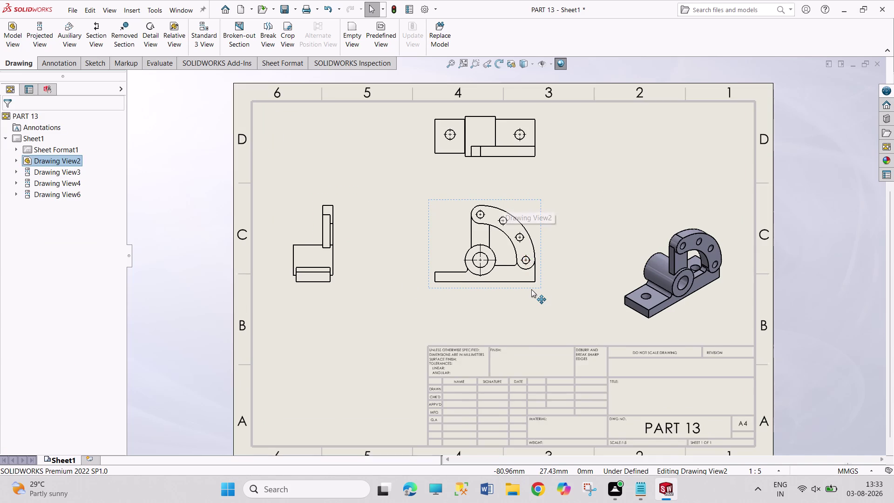
scroll(down, 3)
scroll(down, 3)
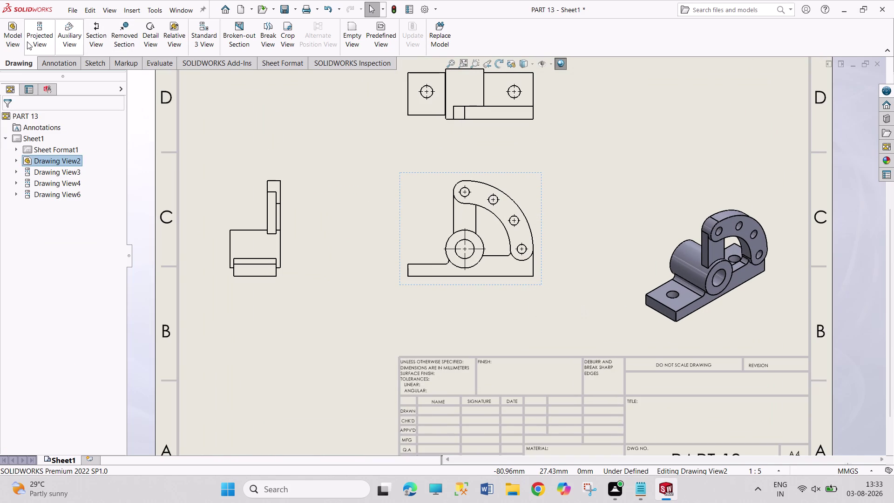
click(48, 66)
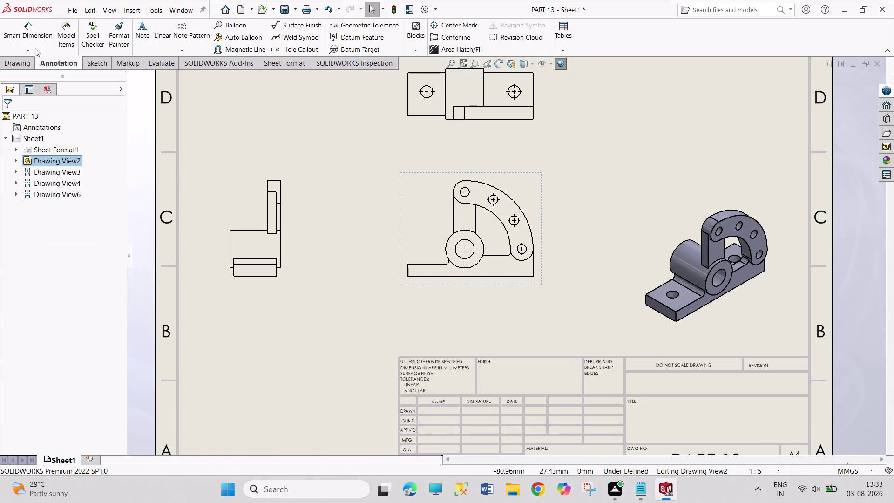
Dimension the front view's base-to-bore distances as 75.00 and 90.00.
click(20, 26)
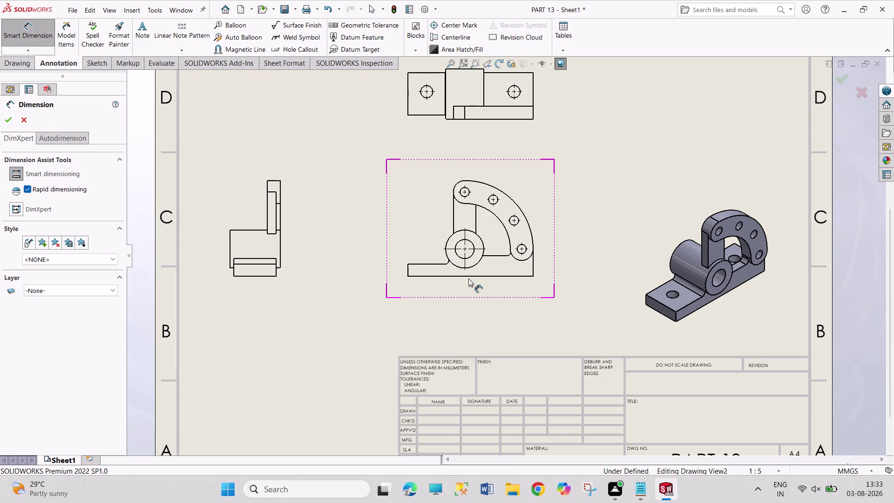
scroll(down, 3)
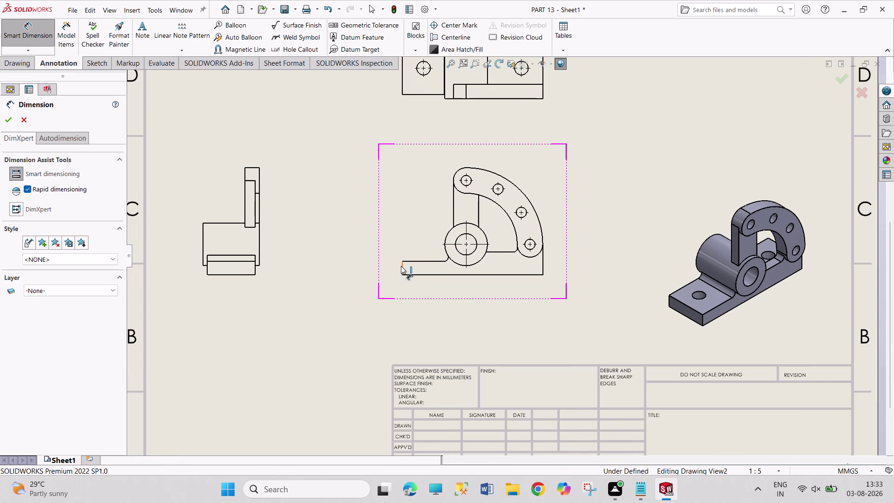
click(402, 266)
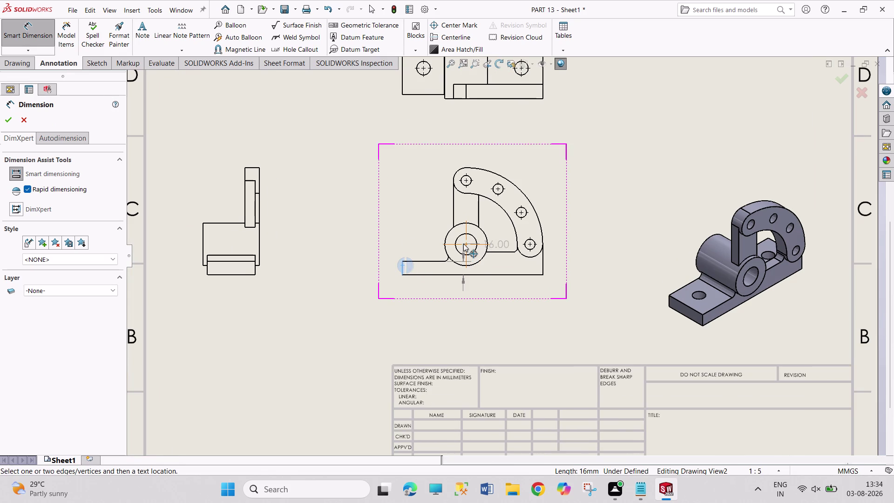
click(464, 246)
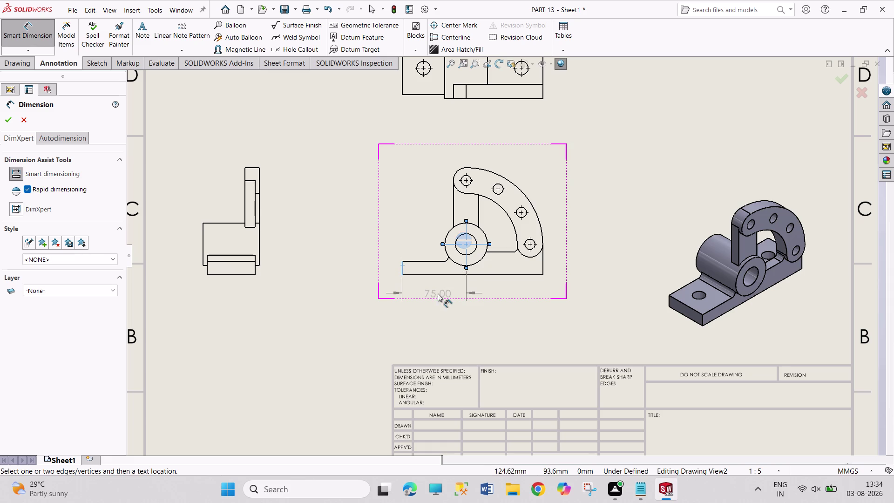
click(437, 289)
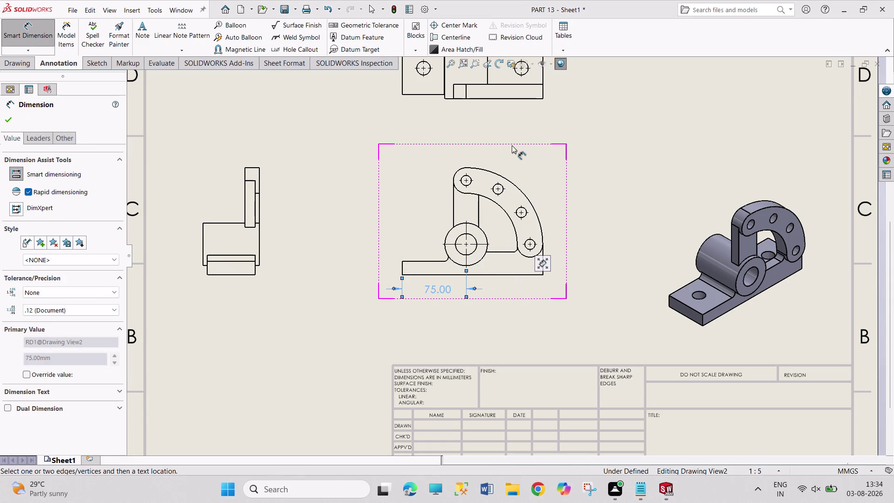
click(473, 251)
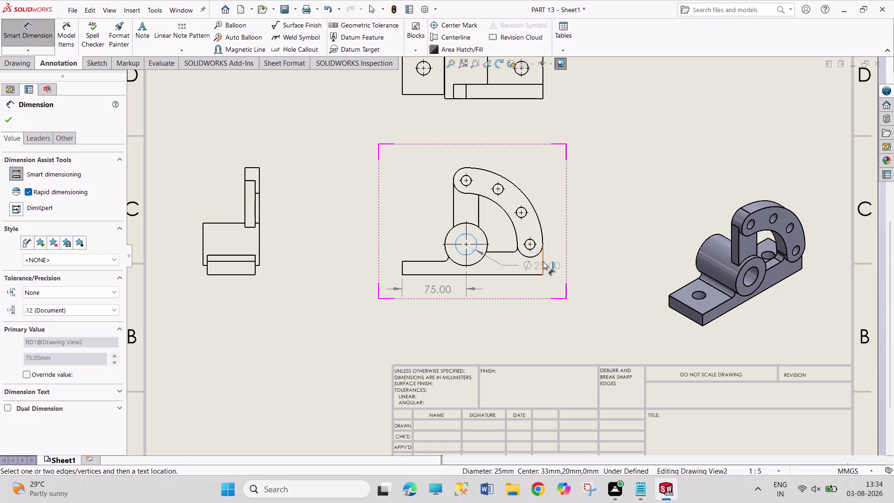
click(543, 261)
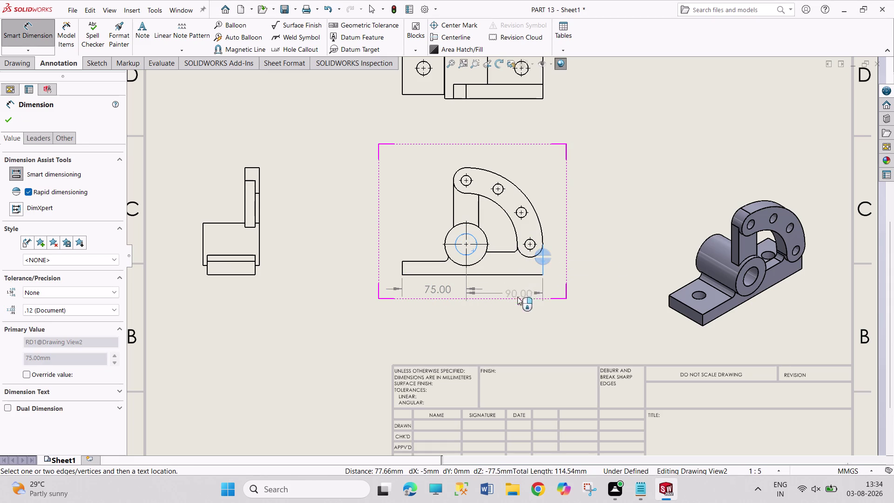
click(513, 288)
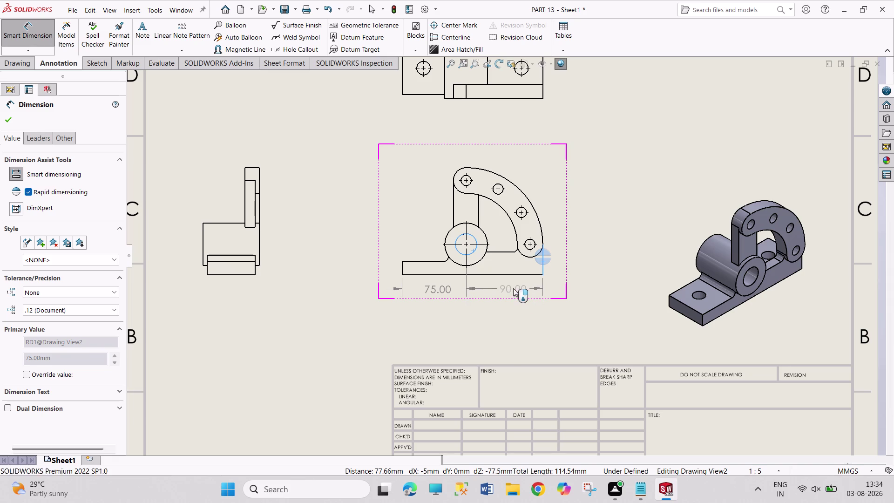
click(472, 177)
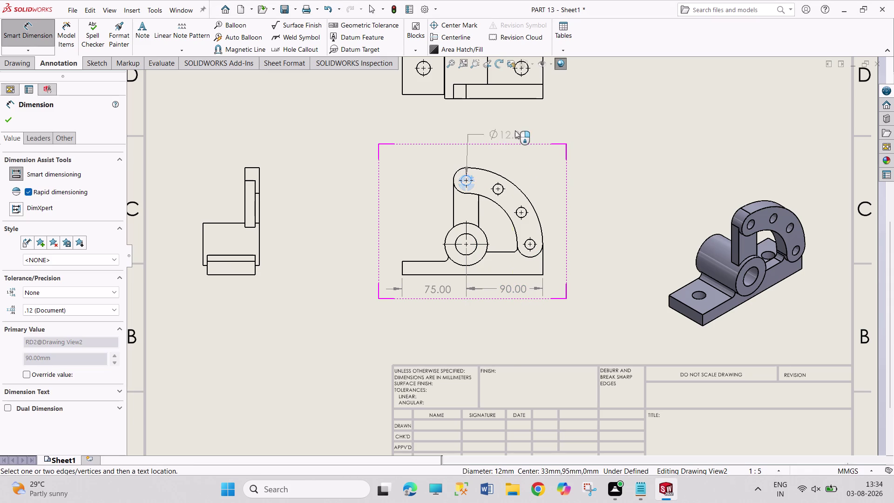
Add Ø12.00 to the small hole and R90.00, R60.00 to the arcs.
click(515, 130)
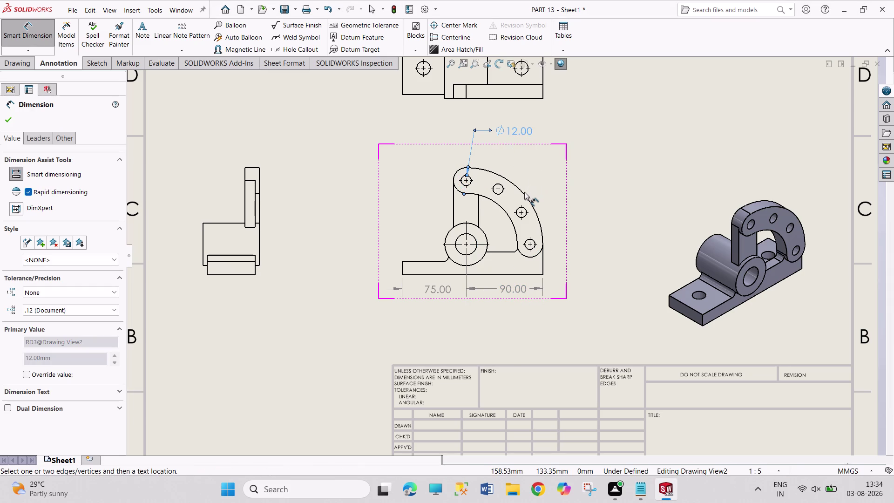
click(522, 193)
click(572, 136)
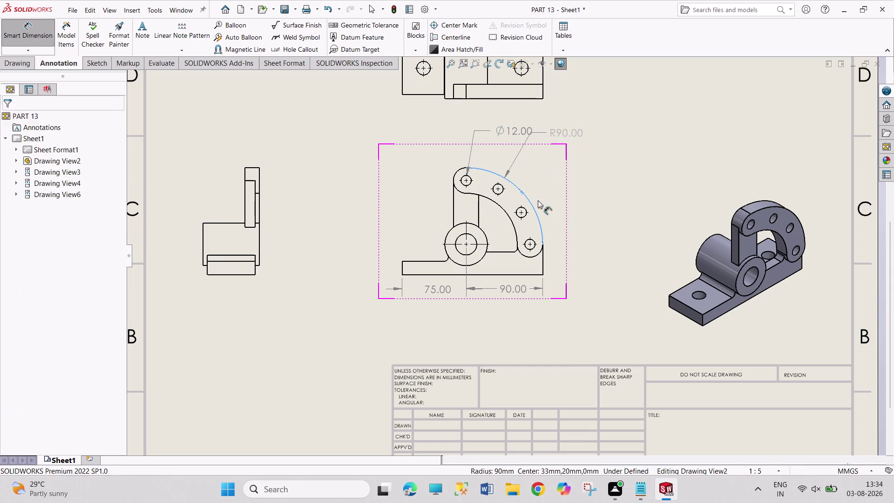
click(509, 216)
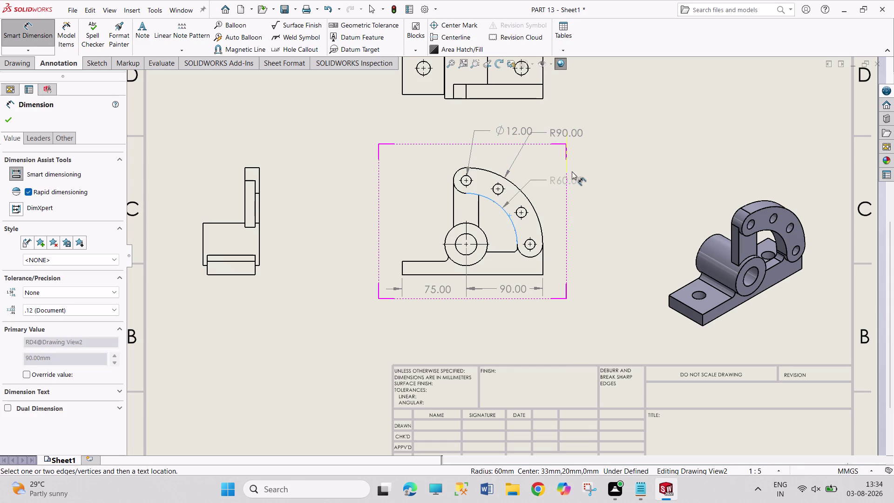
click(576, 170)
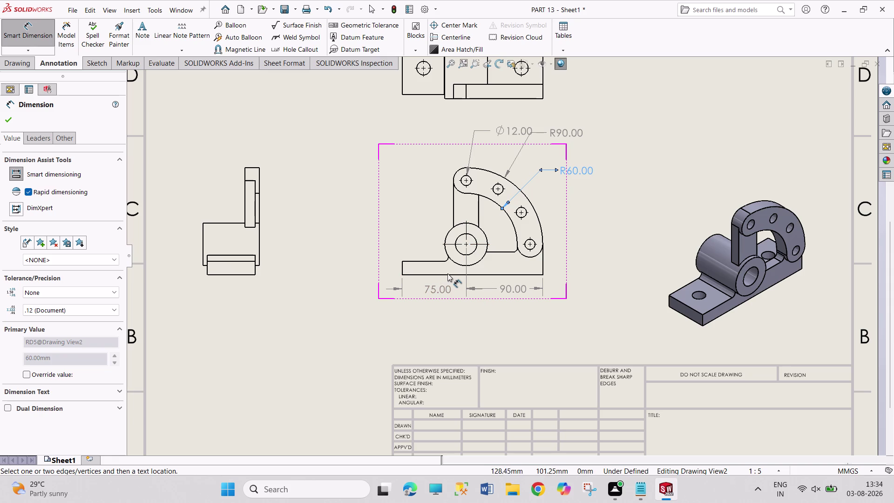
click(450, 274)
click(465, 245)
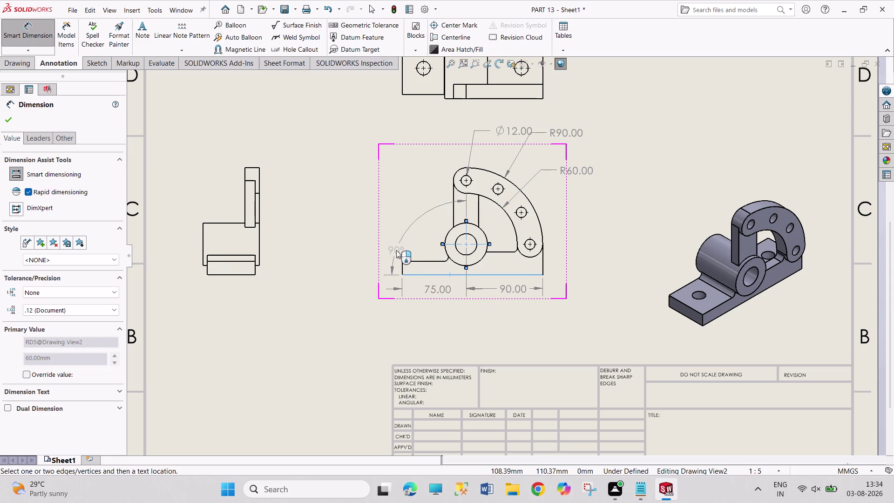
key(Escape)
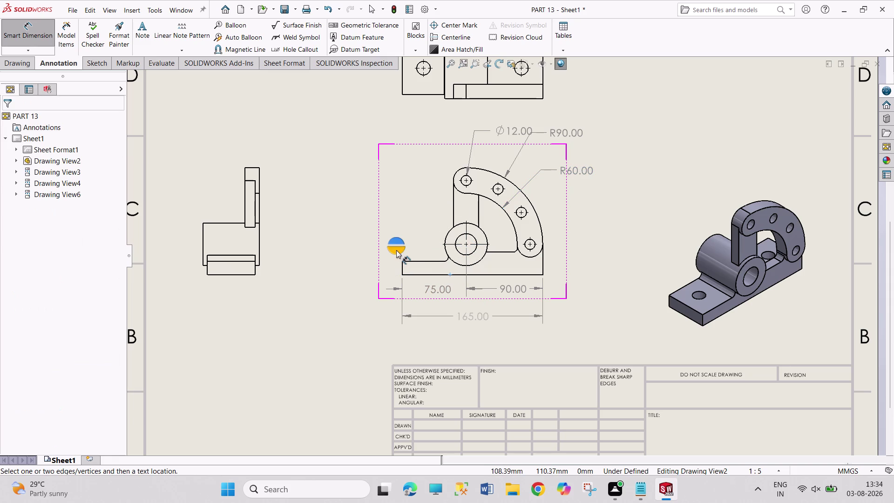
Dimension the upright width 30.00 and the bore Ø25.00.
key(Escape)
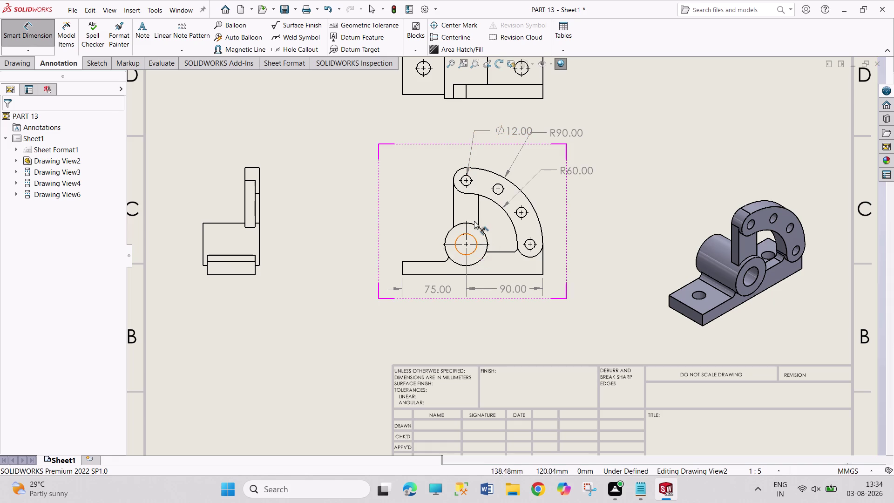
click(454, 212)
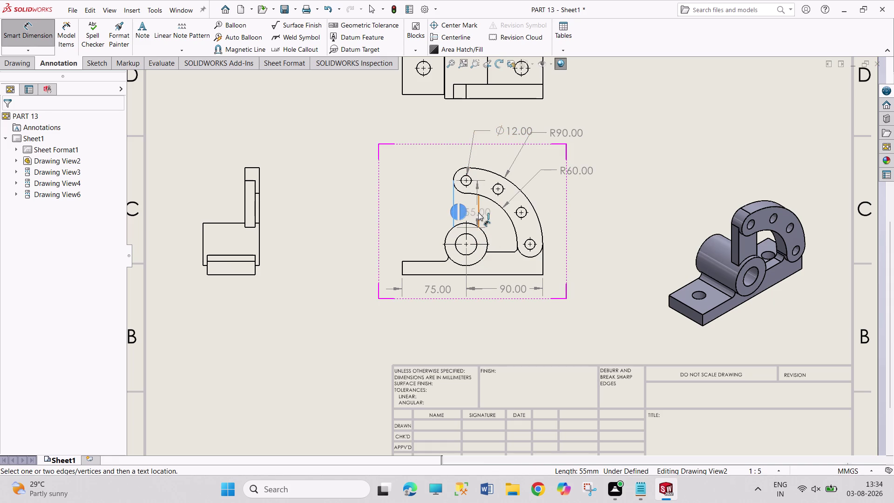
click(478, 213)
click(423, 209)
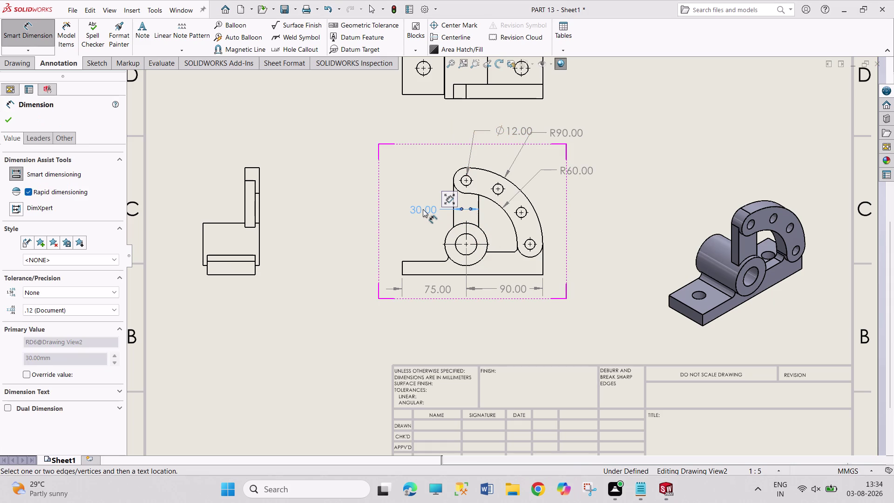
click(461, 252)
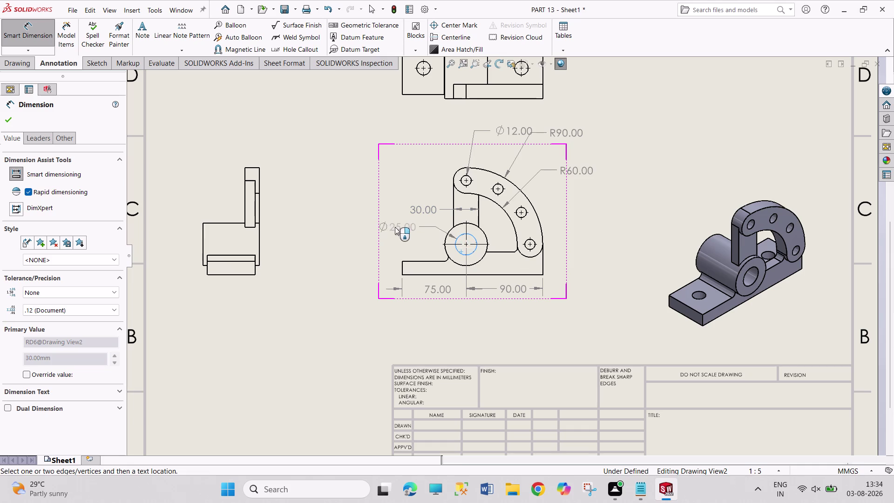
click(391, 227)
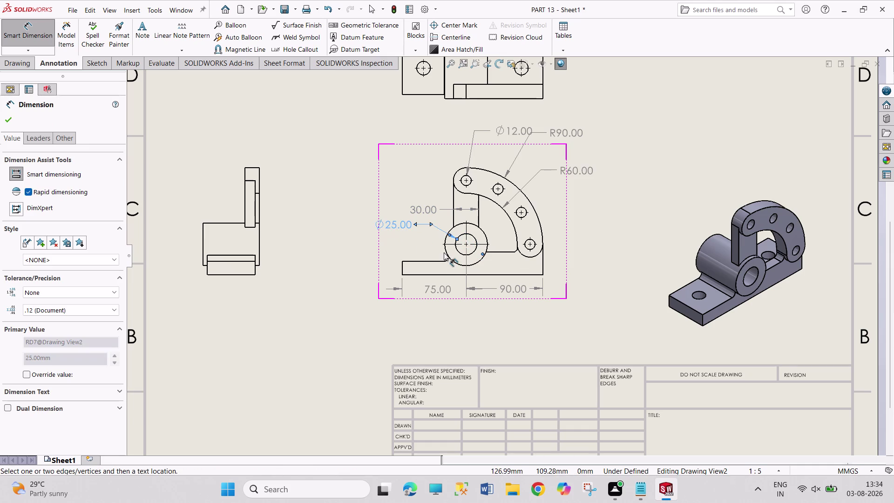
Add the aligned Ø50.00 boss, R15.00 corner arc and 16.00 base thickness.
click(447, 251)
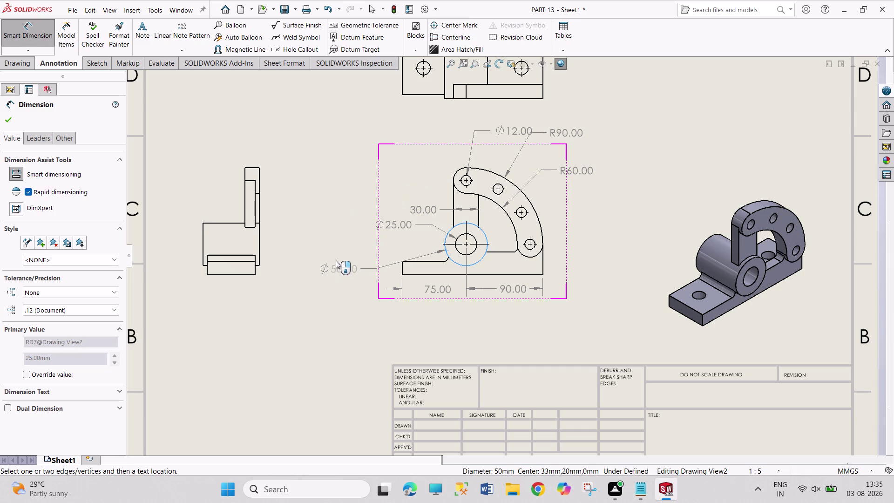
click(335, 260)
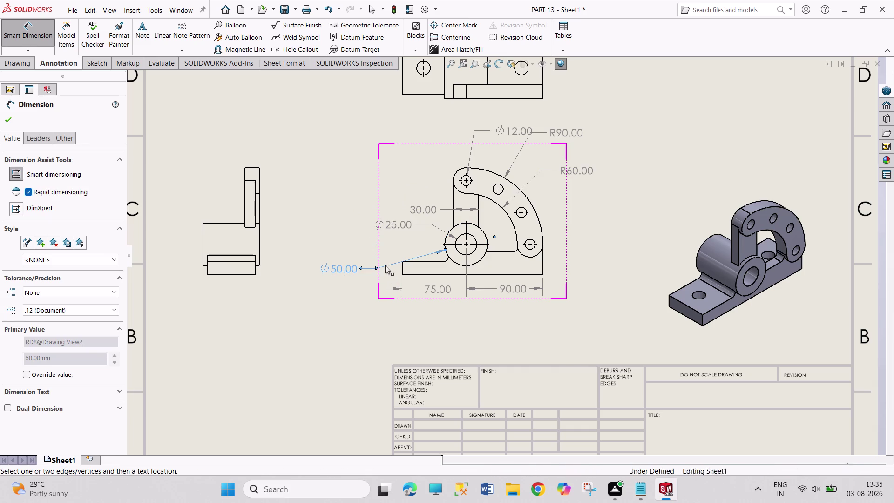
drag(387, 265, 387, 252)
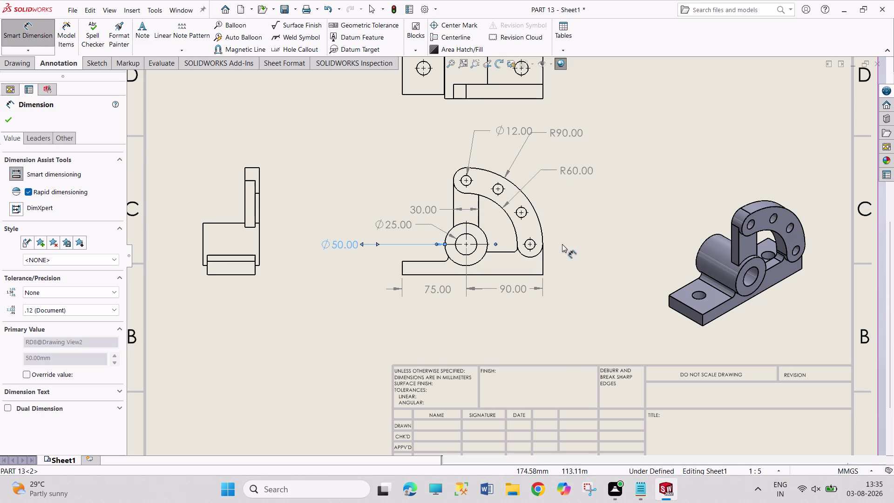
click(536, 256)
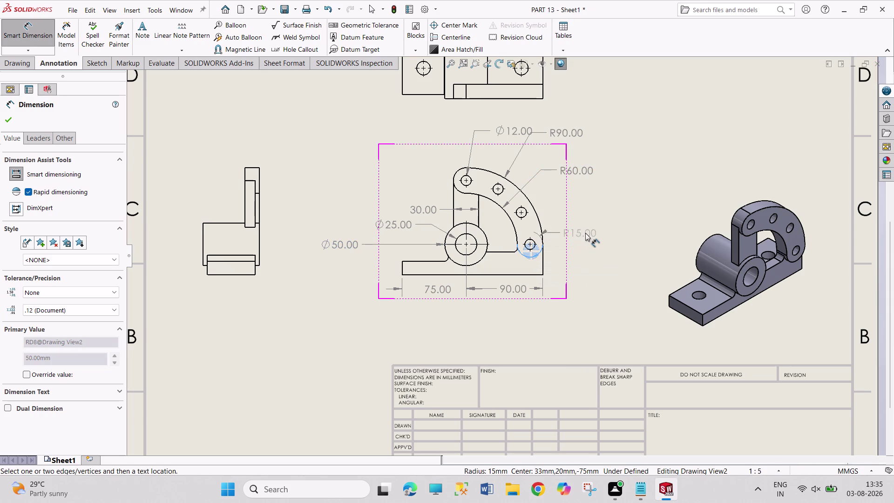
click(592, 233)
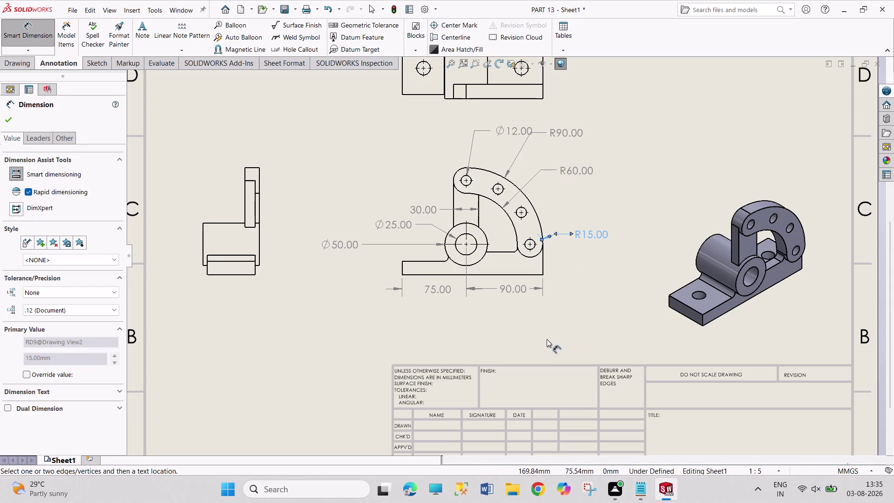
click(418, 262)
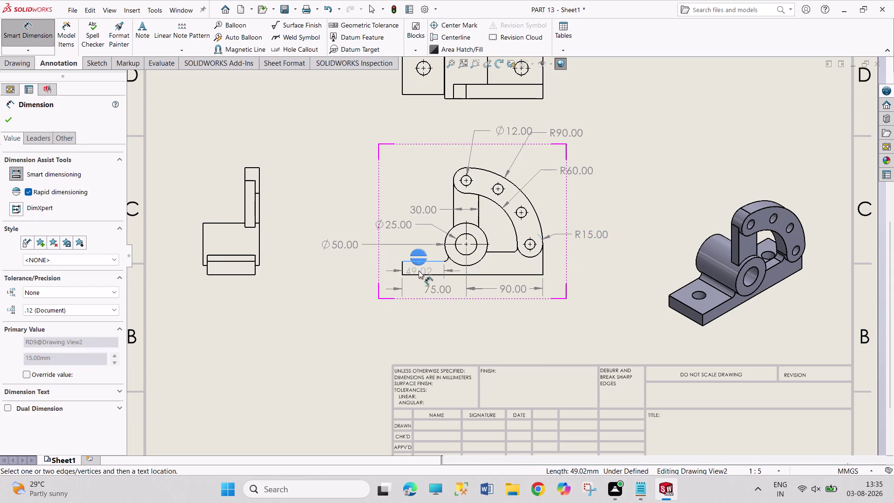
click(420, 274)
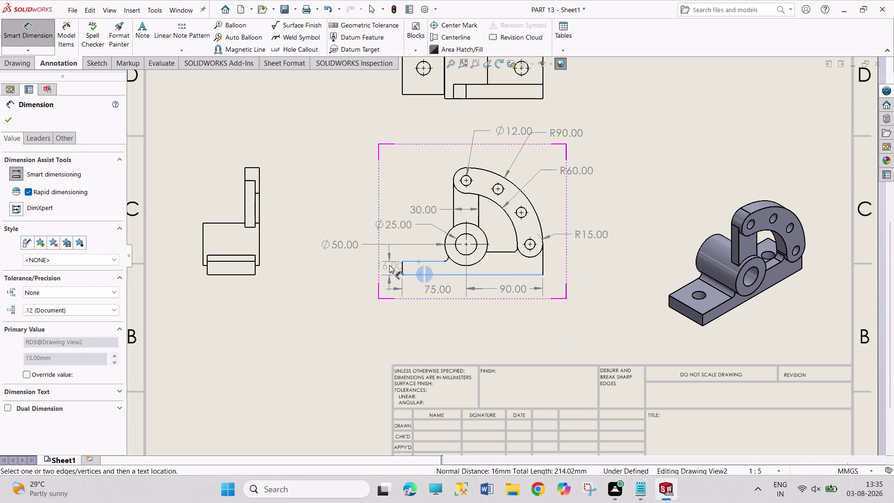
click(386, 265)
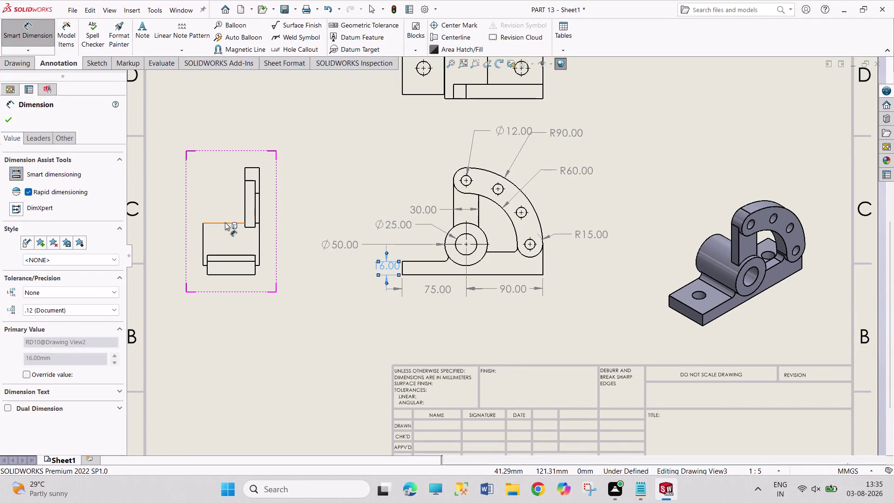
Dimension the side view with 49.00 above, 56.00 below and Ø50.00 at left.
click(246, 206)
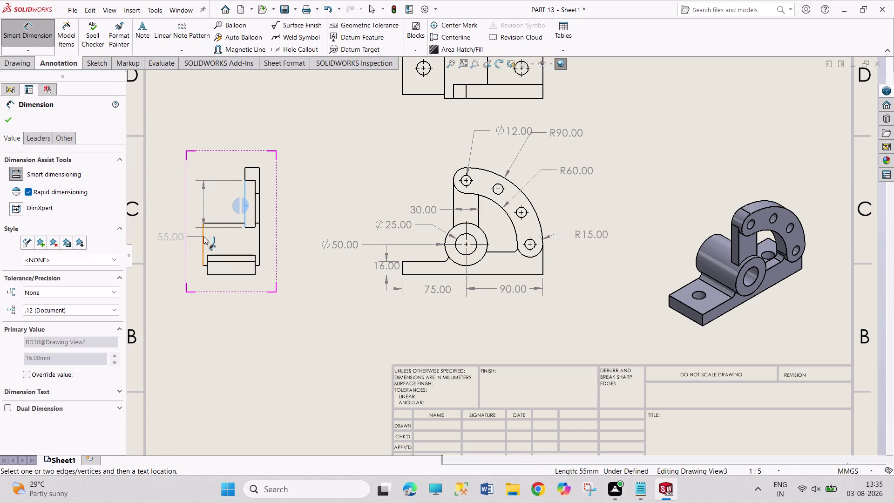
click(204, 236)
click(225, 200)
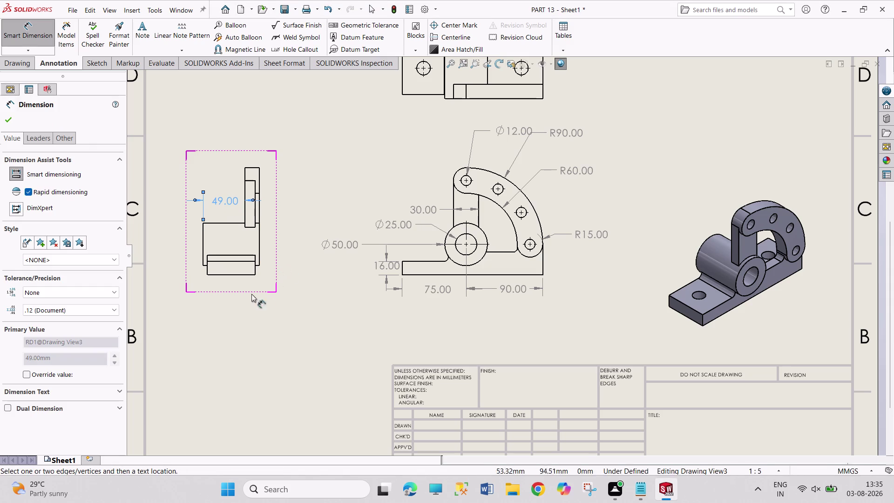
click(231, 276)
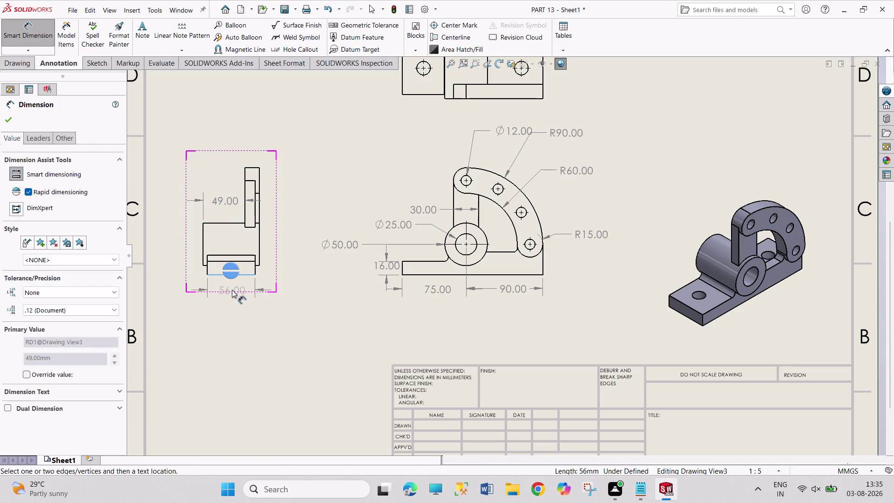
click(233, 294)
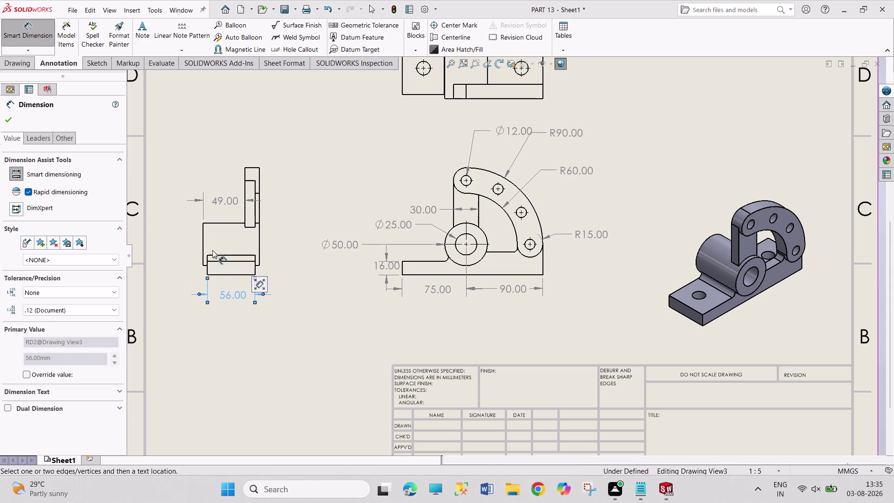
click(203, 242)
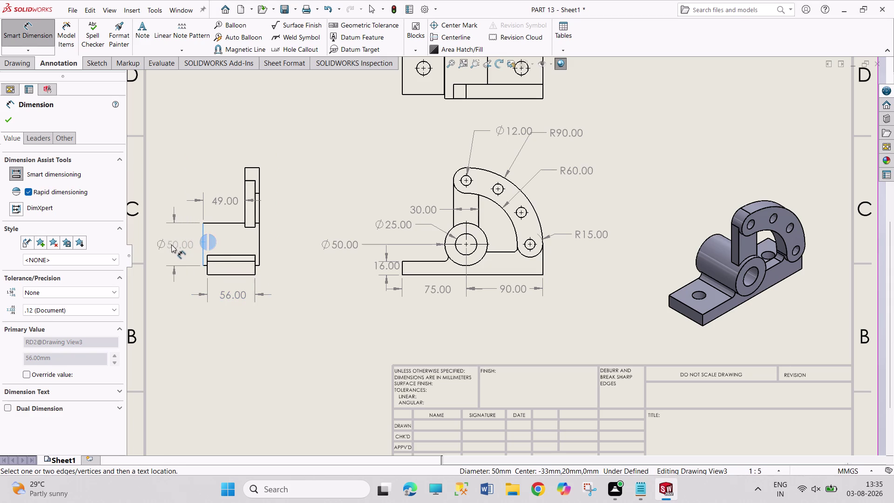
click(169, 245)
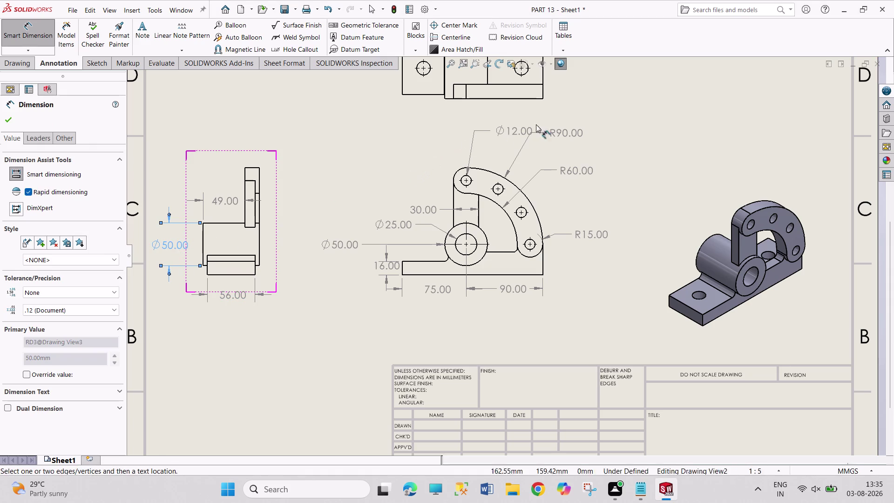
scroll(up, 3)
scroll(up, 3)
scroll(down, 3)
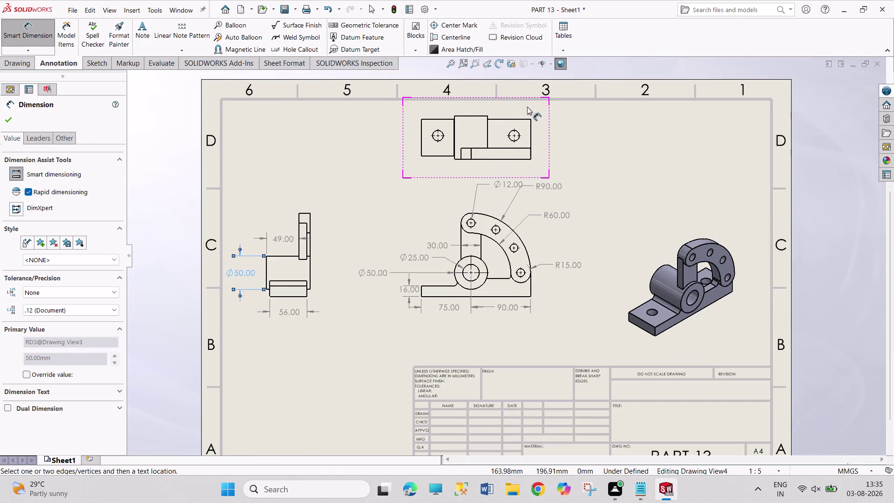
scroll(down, 3)
scroll(down, 3)
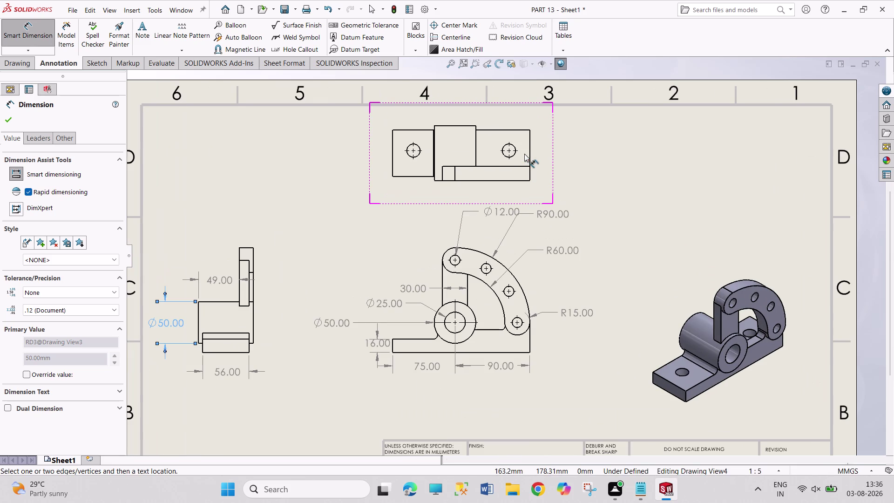
click(412, 159)
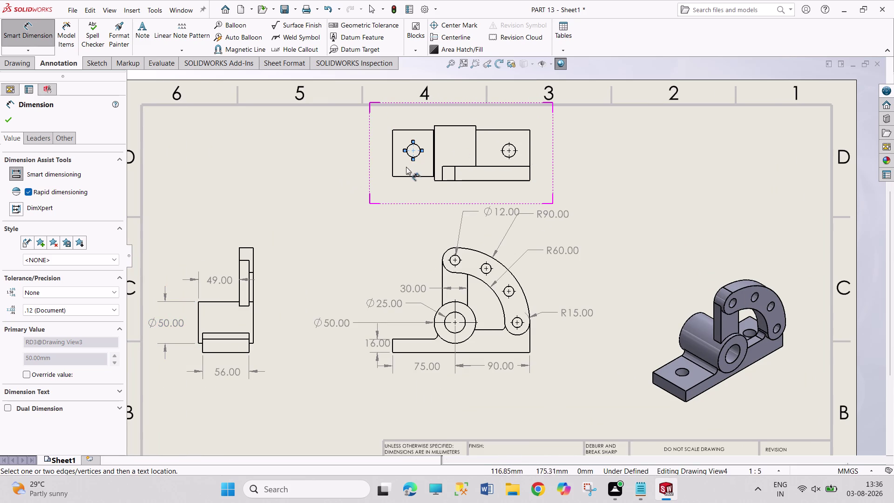
Dimension the top view's left hole diameter as Ø16.00.
key(Escape)
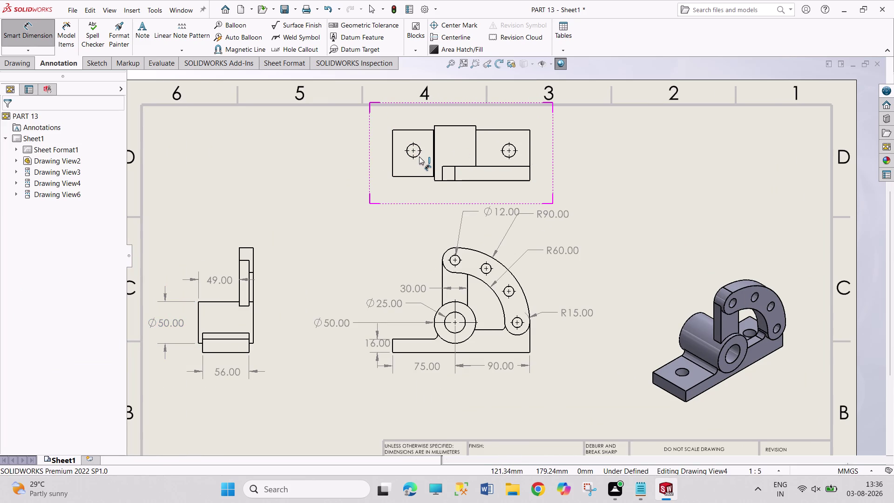
click(419, 157)
click(345, 181)
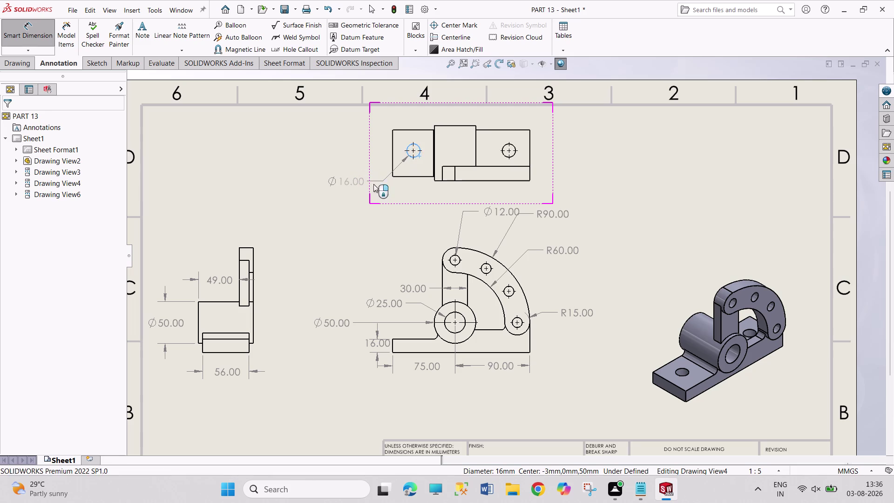
scroll(down, 3)
scroll(down, 3)
scroll(down, 3)
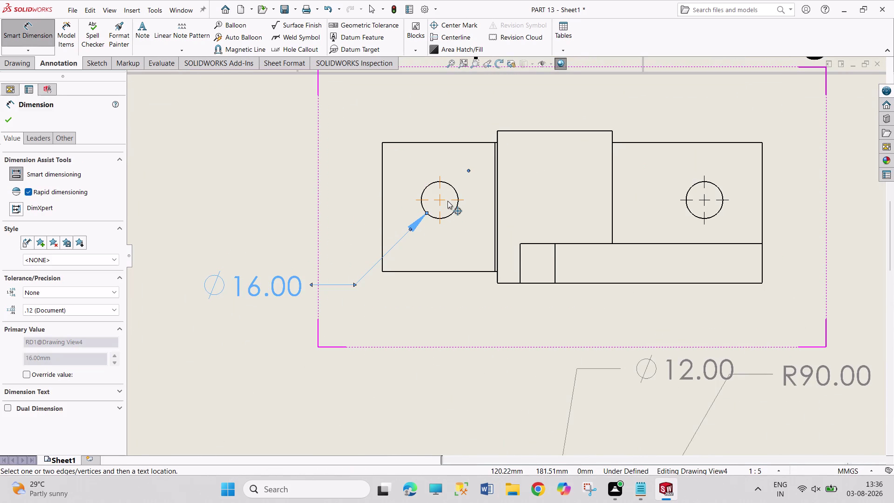
Locate the left hole 25.00 from the top edge.
click(448, 201)
click(449, 143)
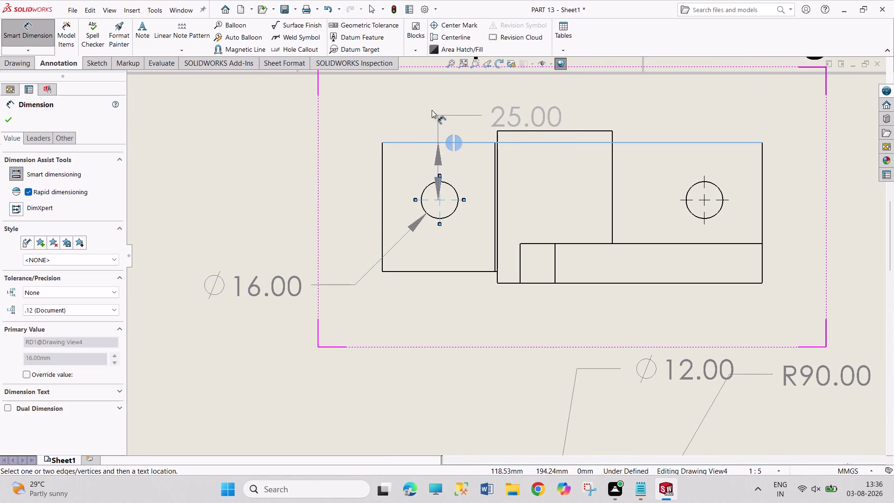
click(433, 87)
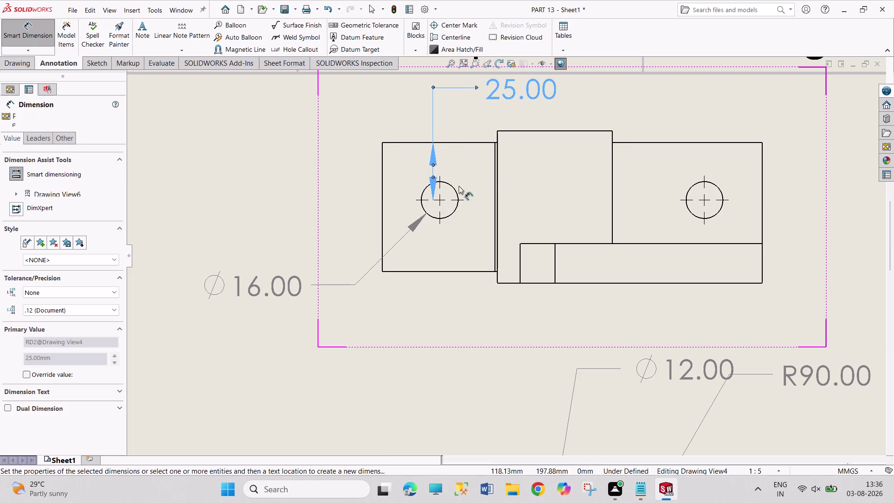
Add the 25.00 offset from the left edge, cancelling a stray 90° angle.
click(446, 201)
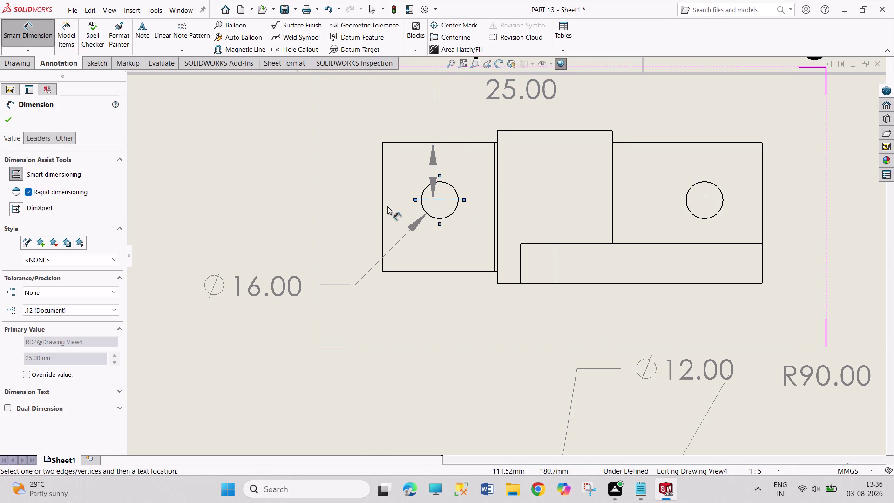
click(381, 203)
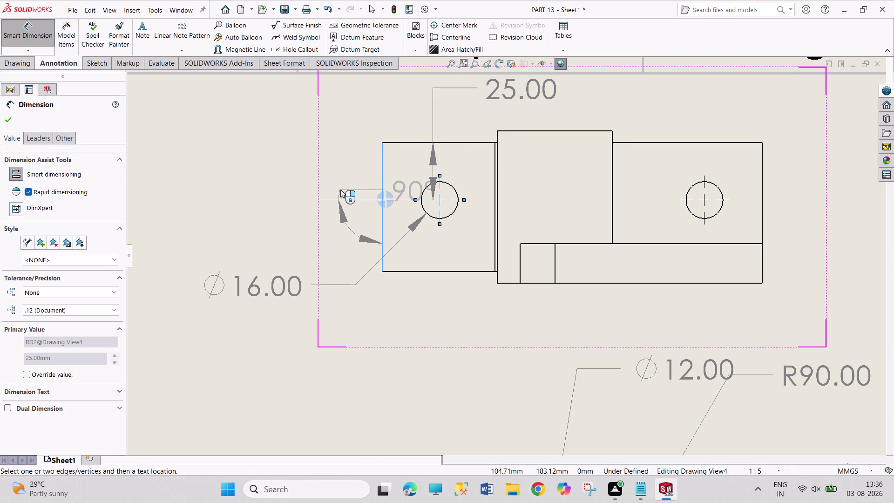
key(Escape)
key(Escape)
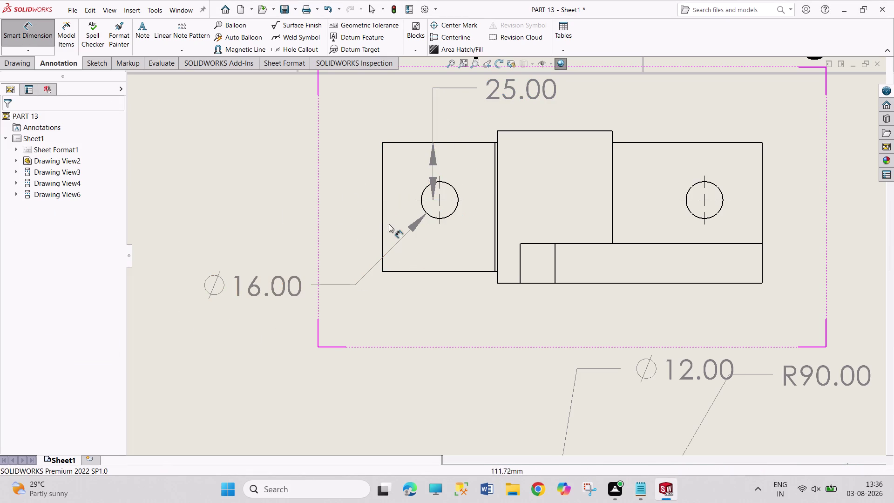
click(383, 215)
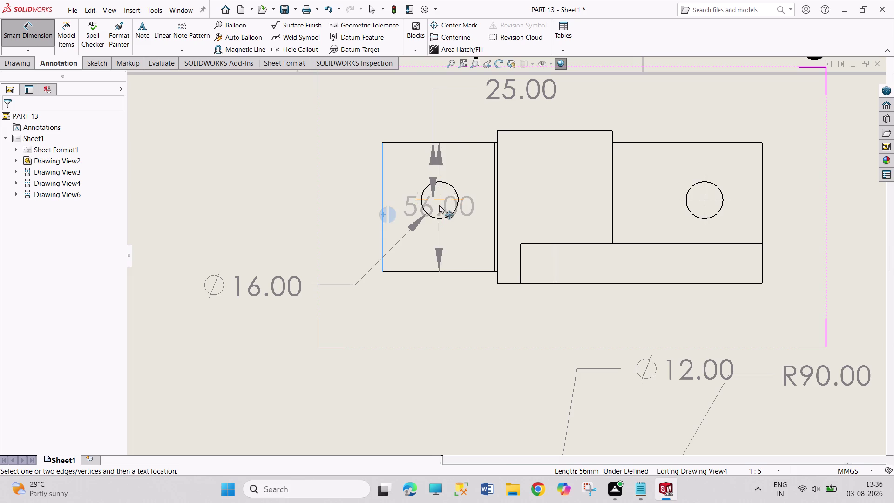
click(439, 205)
click(274, 199)
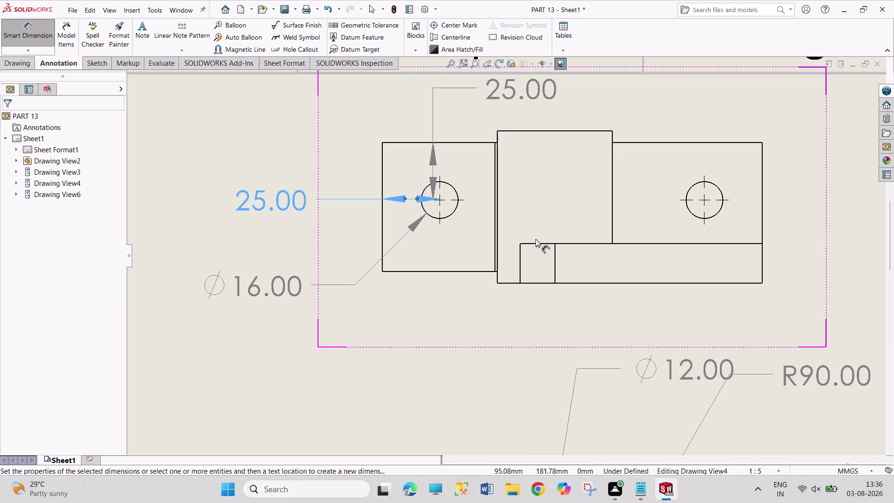
scroll(up, 3)
scroll(up, 3)
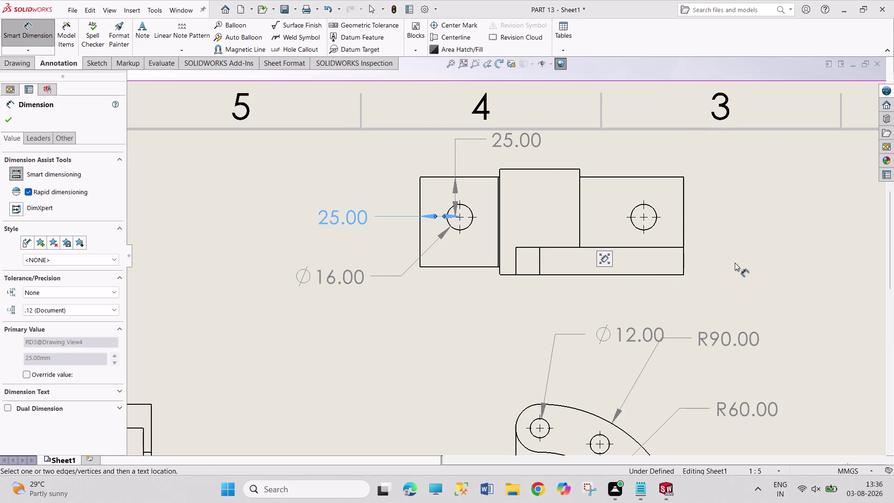
scroll(down, 3)
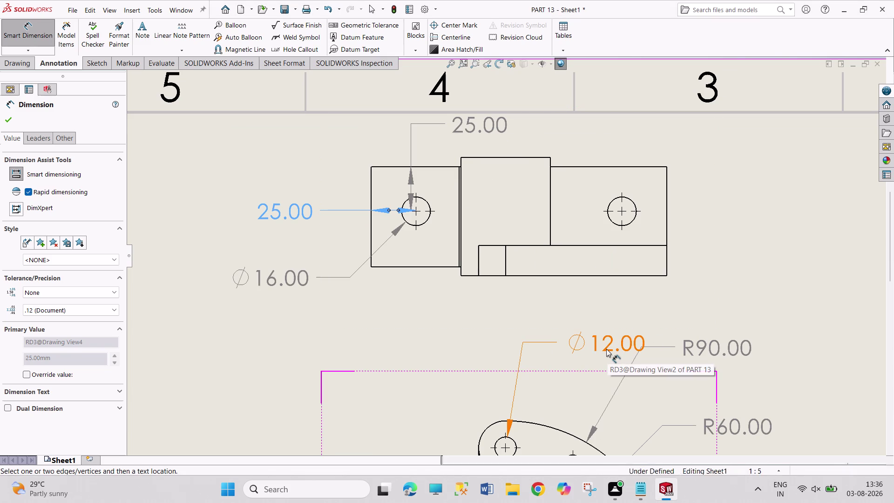
scroll(up, 3)
scroll(up, 3)
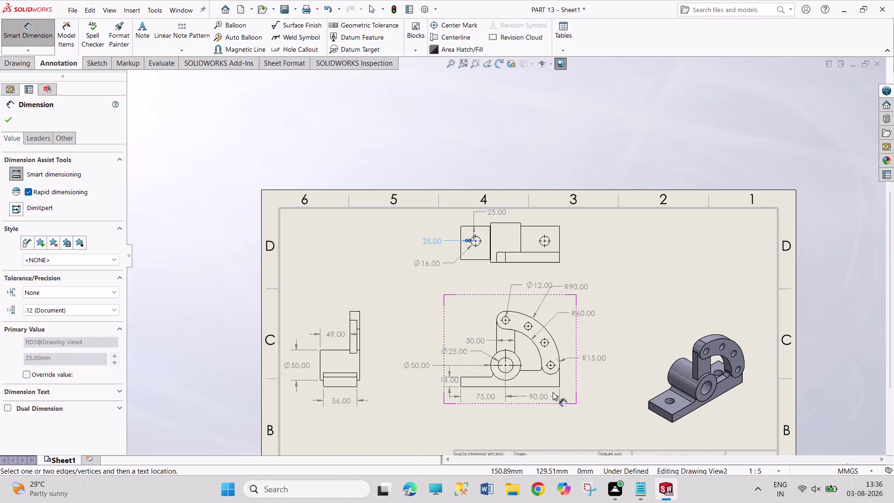
Pick two top-view edges, then cancel the pending 25 mm dimension.
scroll(down, 3)
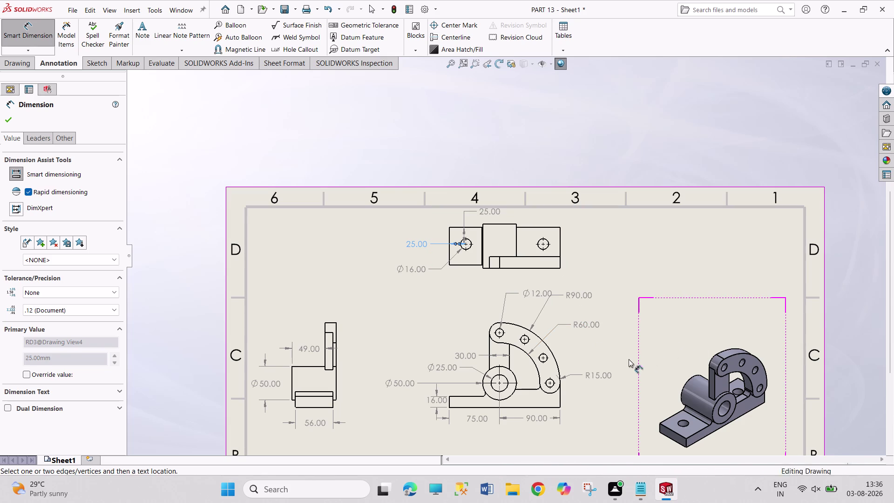
scroll(down, 3)
scroll(up, 3)
scroll(up, 3)
scroll(down, 3)
scroll(down, 3)
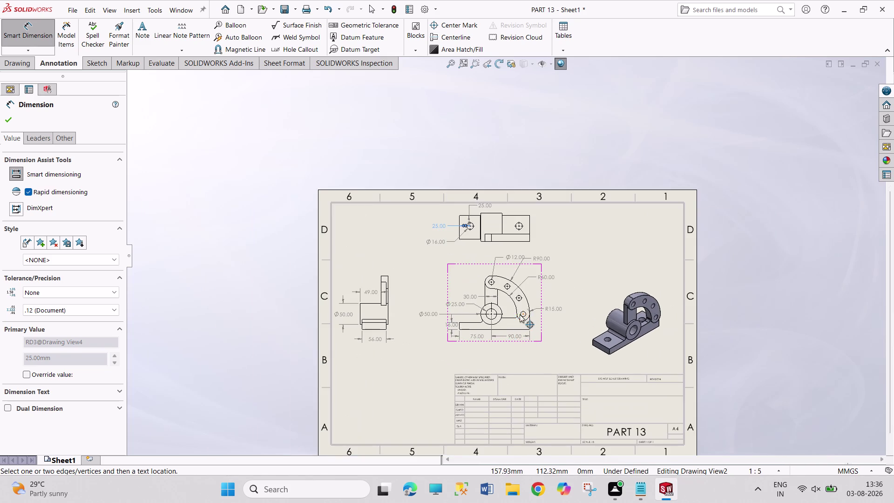
scroll(down, 3)
scroll(down, 3)
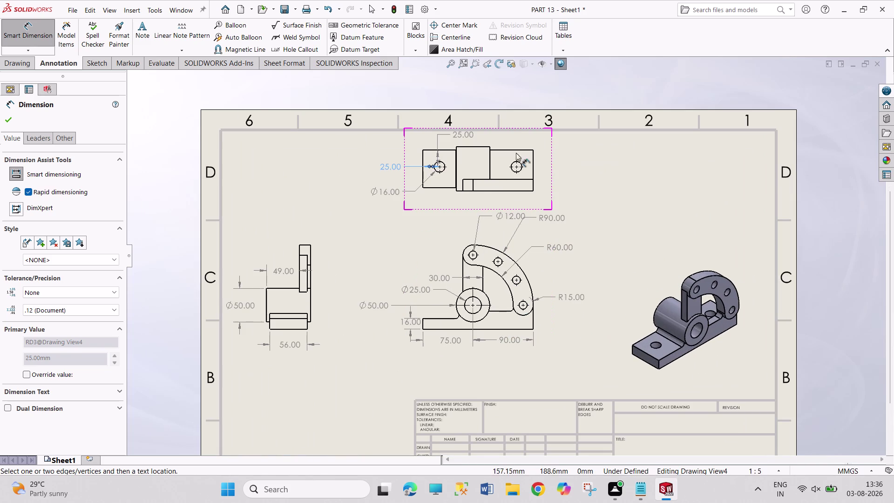
click(474, 186)
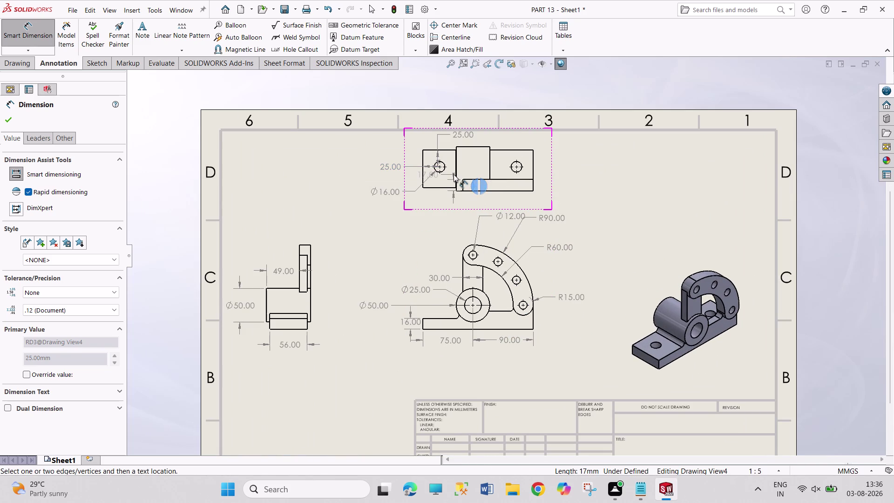
click(455, 172)
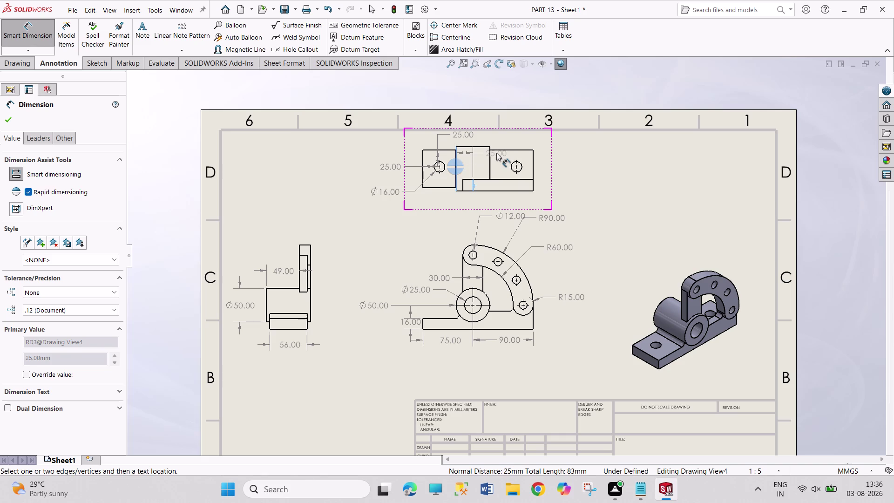
key(Escape)
key(Escape)
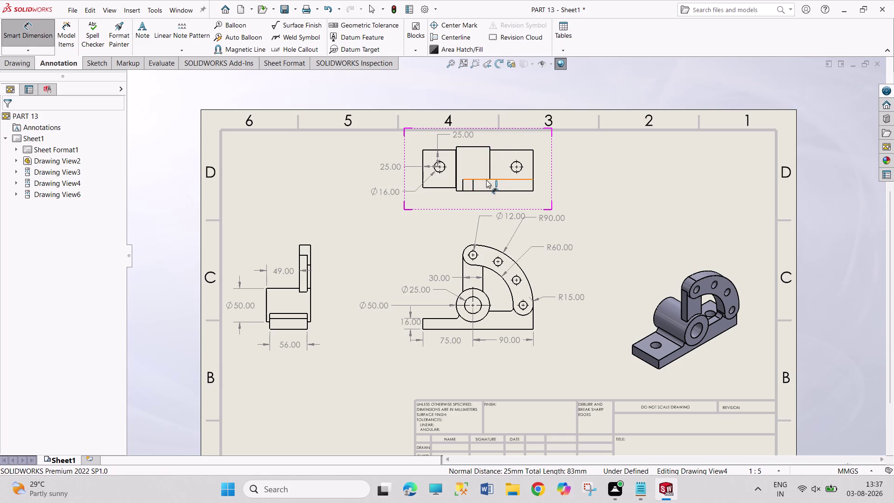
Measure from the left hole to another edge, then cancel the 50.00 dimension.
scroll(down, 3)
scroll(down, 3)
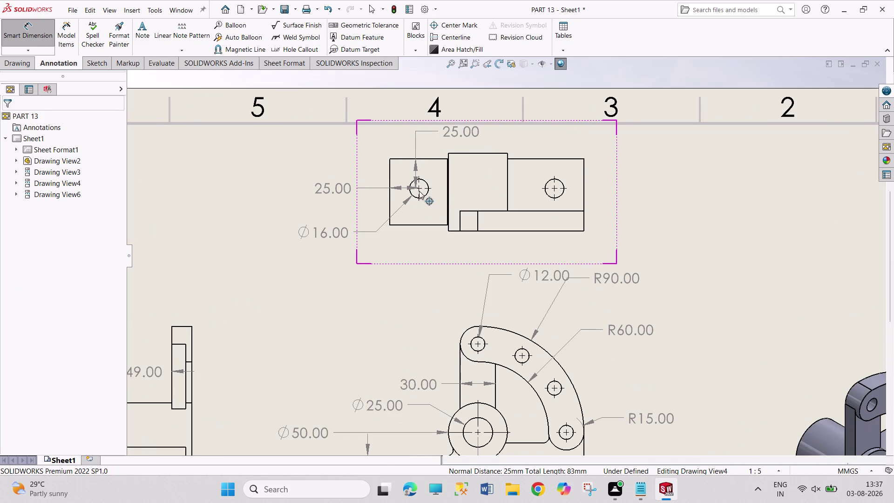
click(419, 191)
click(480, 219)
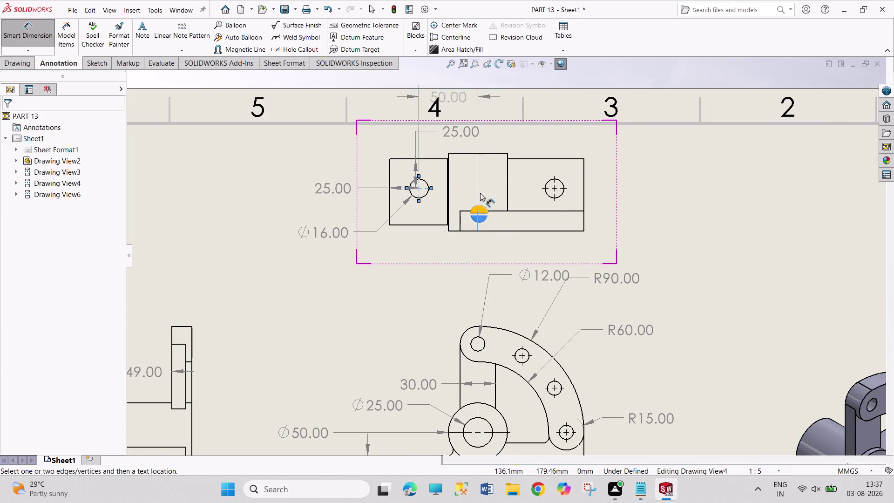
key(Escape)
scroll(up, 3)
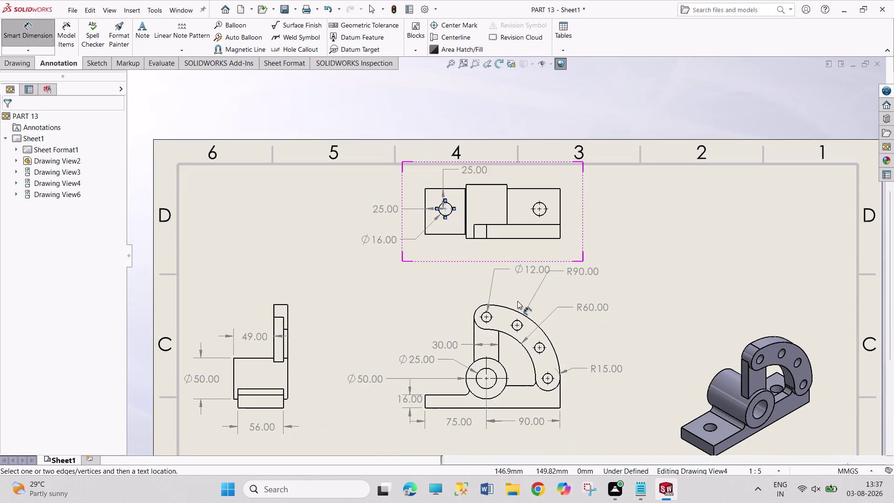
scroll(up, 3)
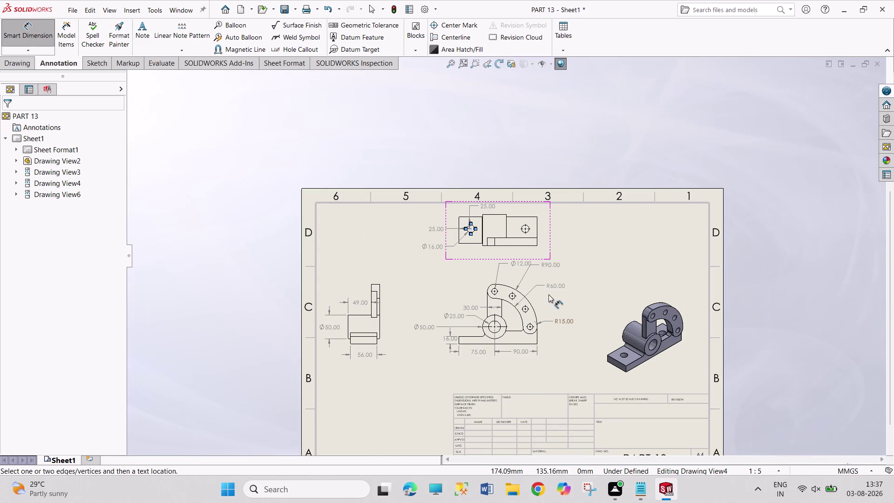
Pick the large hole and the base bottom edge in the front view.
scroll(down, 3)
scroll(down, 3)
scroll(down, 3)
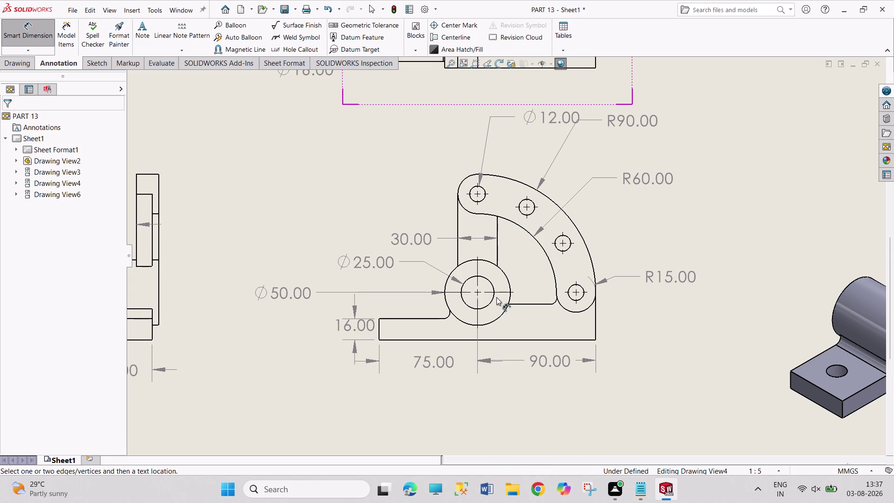
click(498, 292)
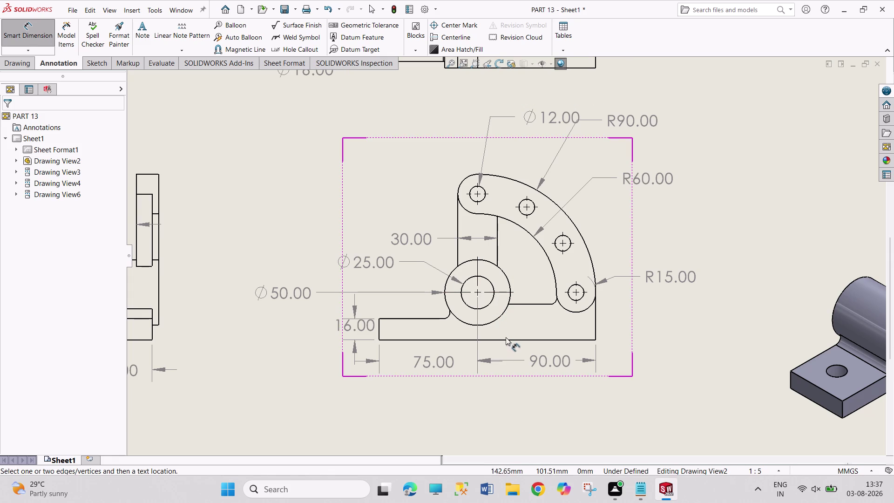
click(507, 339)
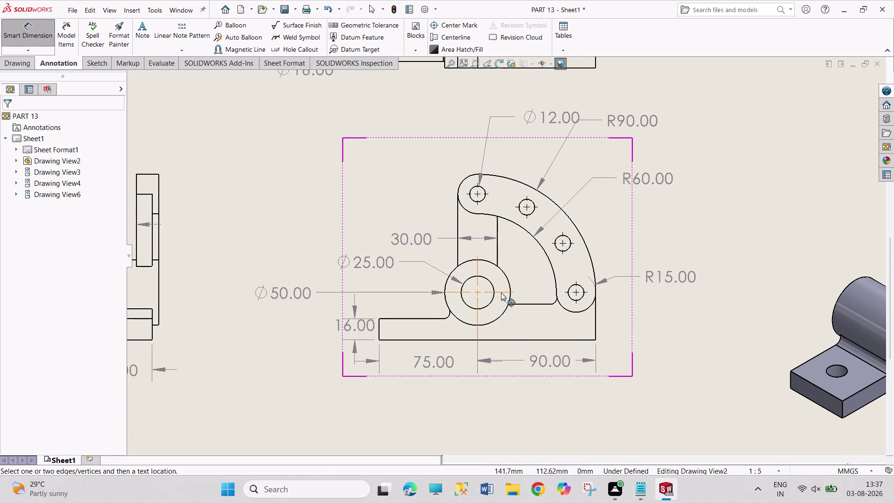
click(501, 292)
right_drag(691, 337, 692, 229)
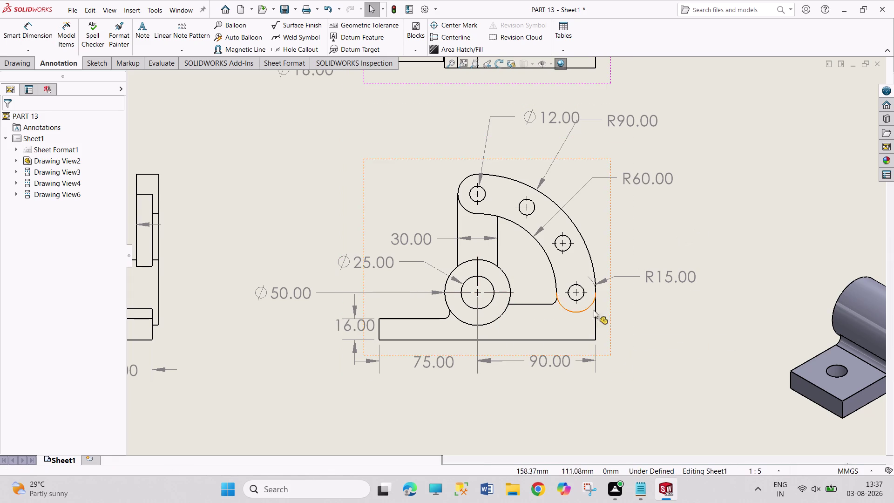
Place the 36.00 hole-to-base dimension at the right of the front view and finish.
right_drag(680, 339, 659, 201)
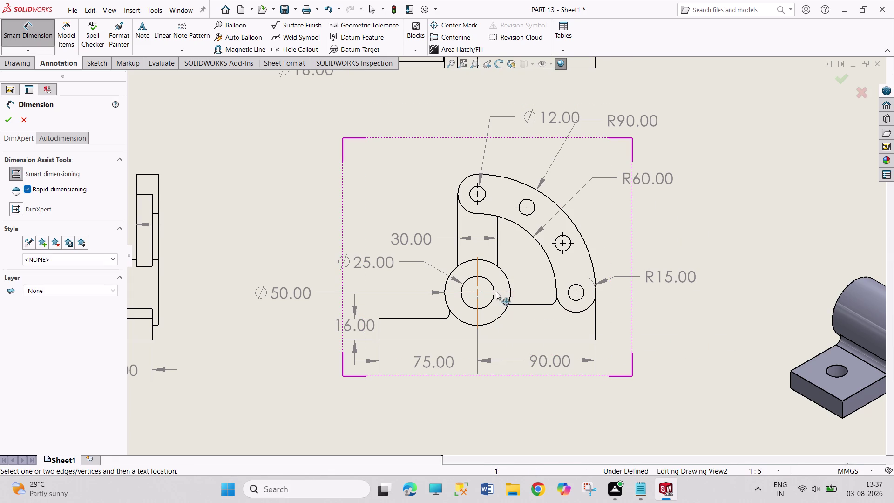
click(495, 291)
click(509, 340)
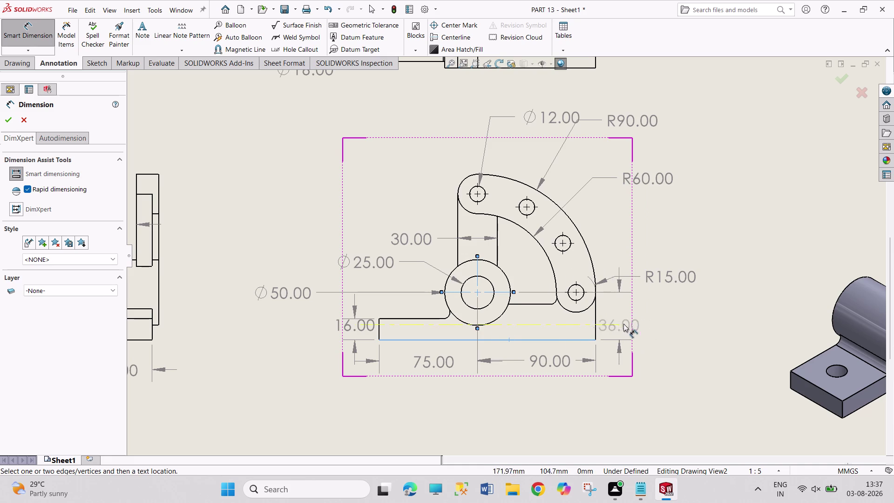
click(662, 318)
scroll(up, 3)
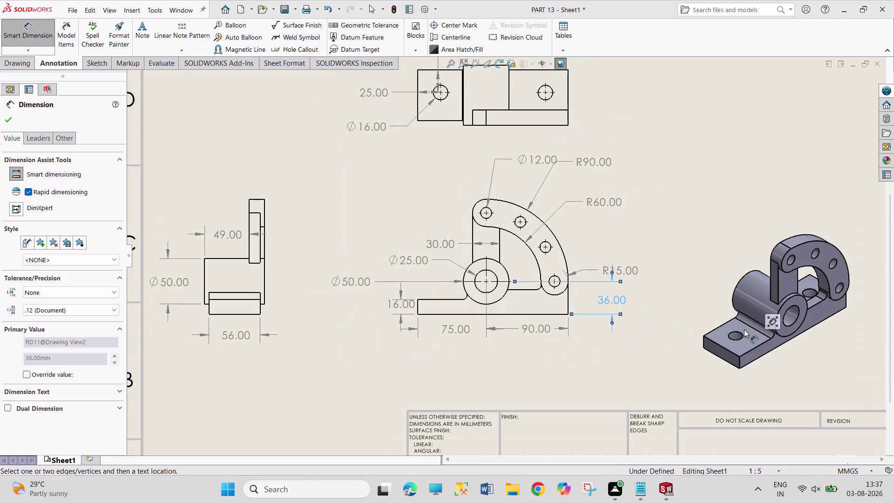
scroll(up, 3)
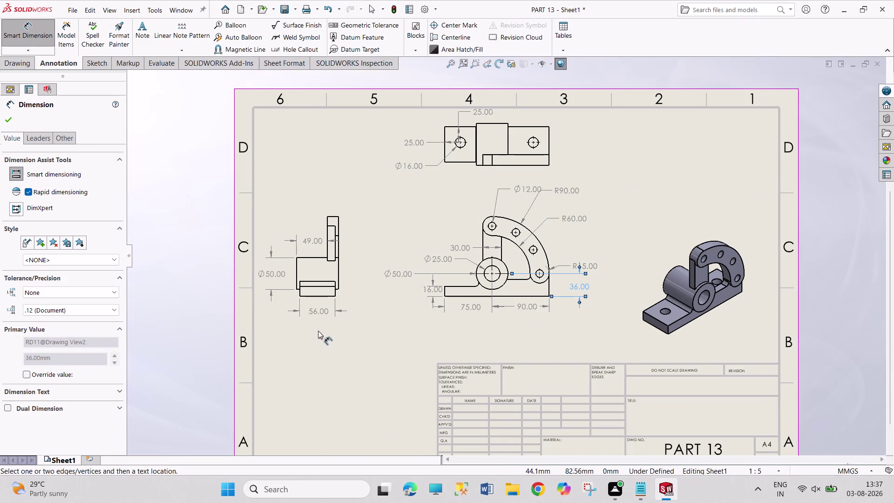
key(Return)
scroll(up, 3)
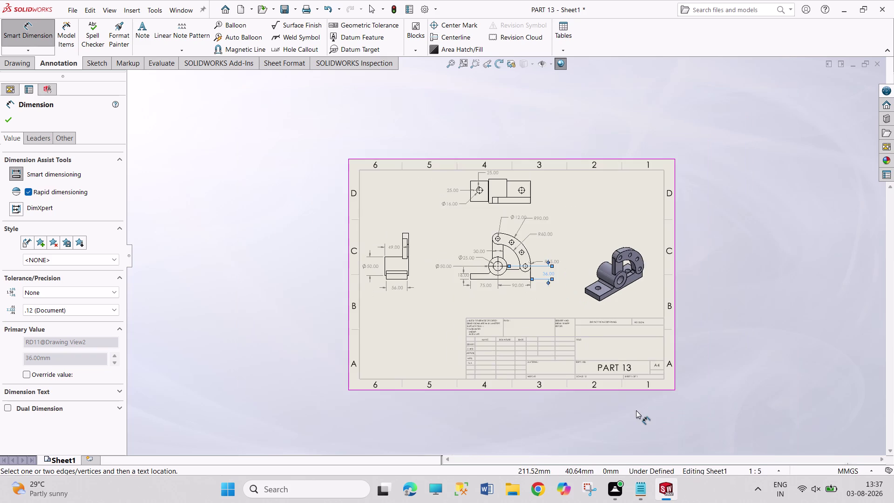
scroll(down, 3)
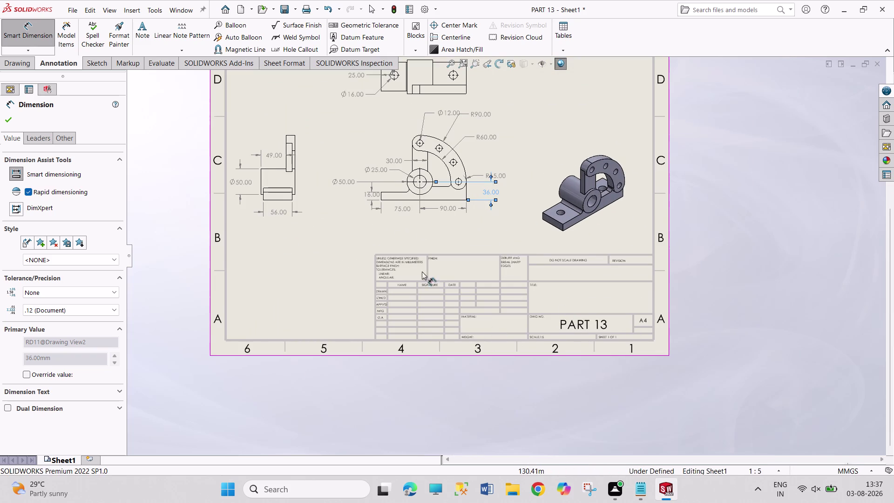
click(5, 124)
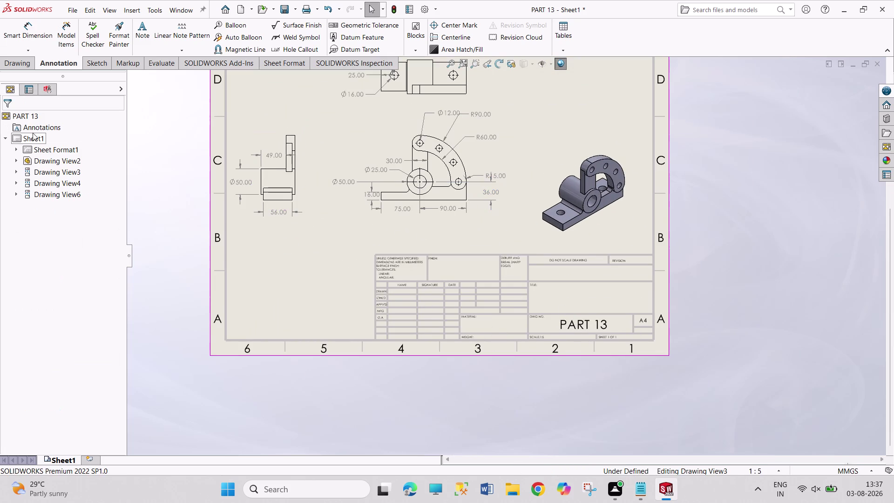
Switch Sheet1 to Edit Sheet Format mode.
right_click(34, 138)
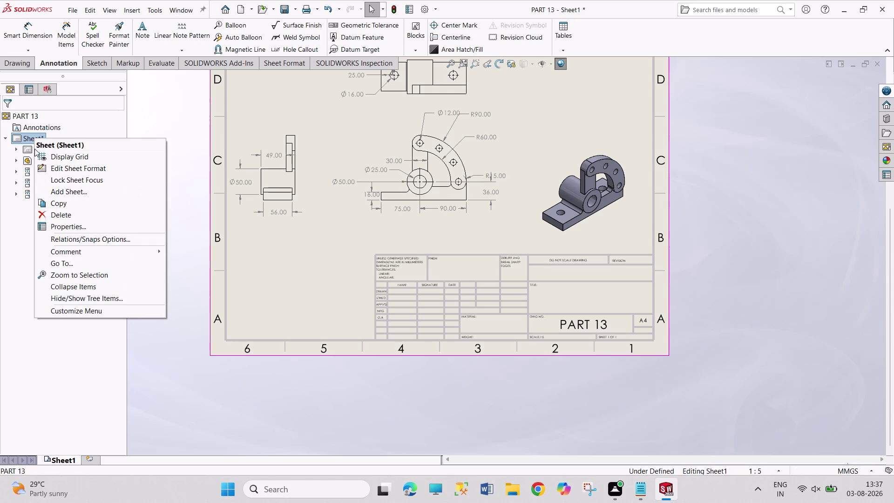
click(83, 171)
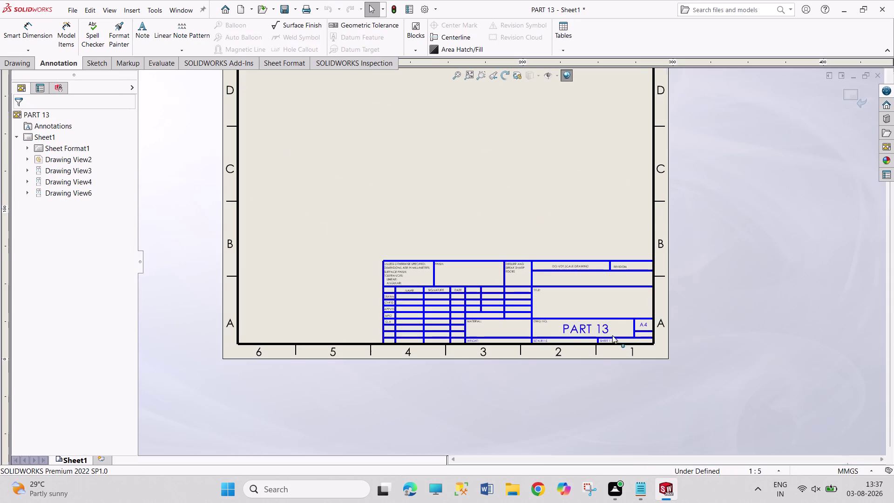
scroll(down, 3)
scroll(down, 3)
Change the DWG NO. note from PART 13 to 'PART SHEET'.
double_click(554, 298)
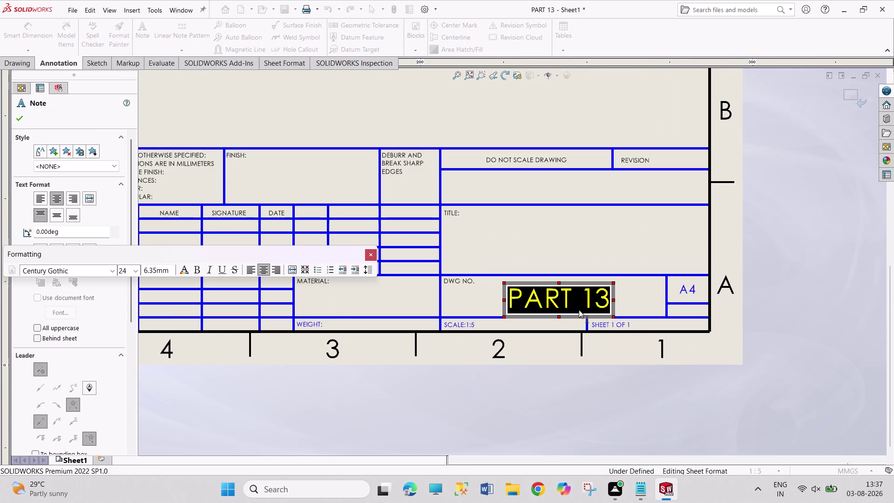
text(PART)
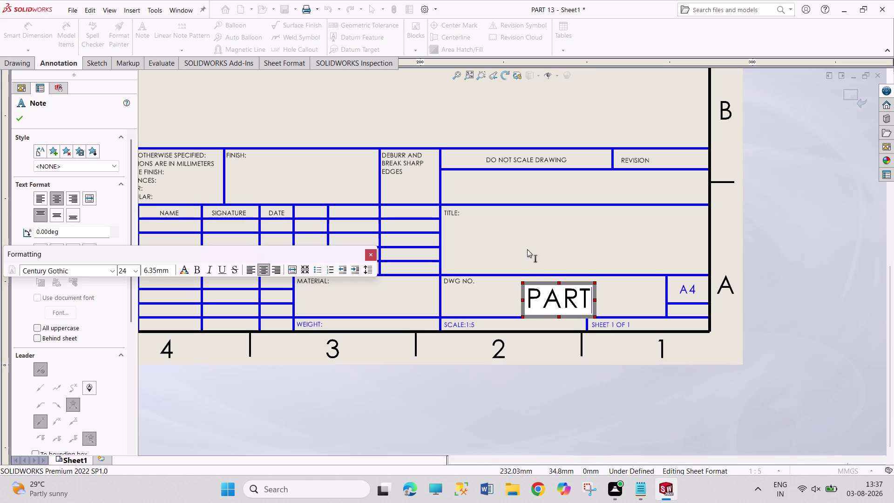
key(space)
text(S)
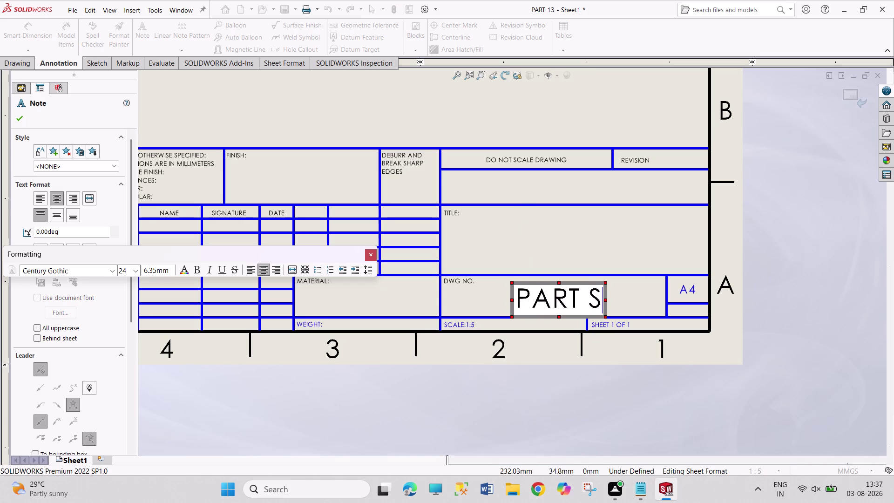
text(HEET)
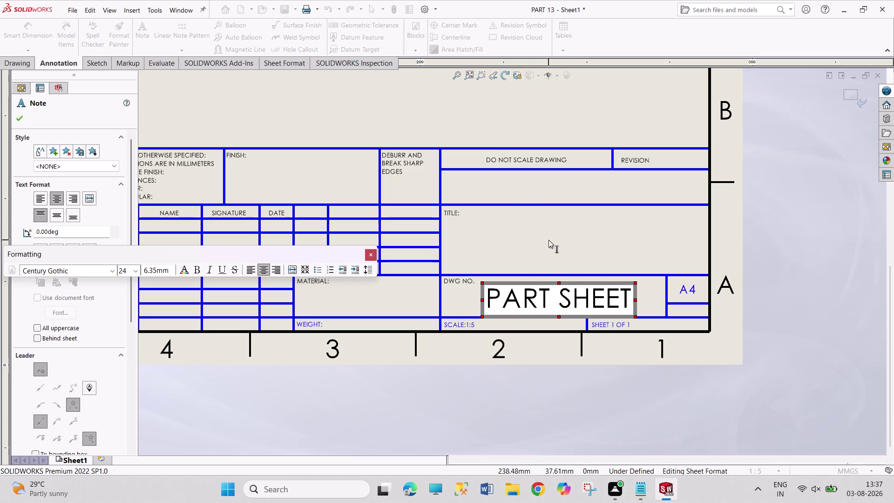
click(548, 239)
Add a 'PART MODEL' note in the title block's TITLE cell.
double_click(549, 240)
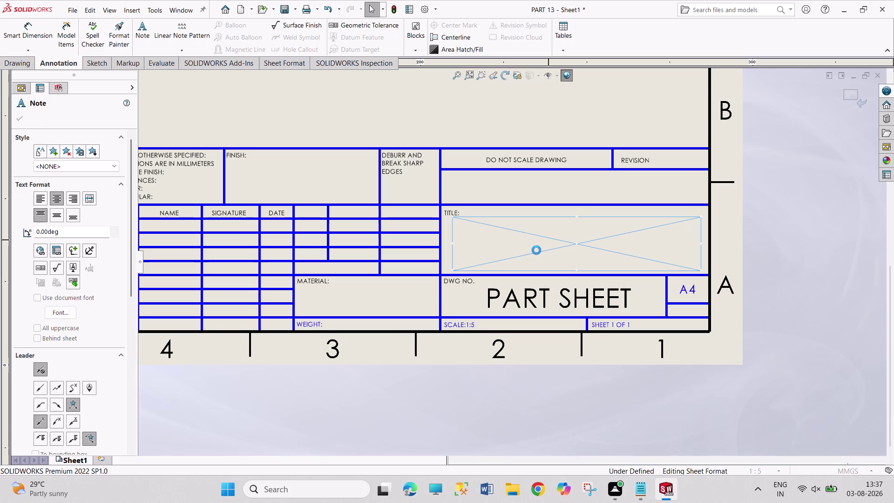
text(P)
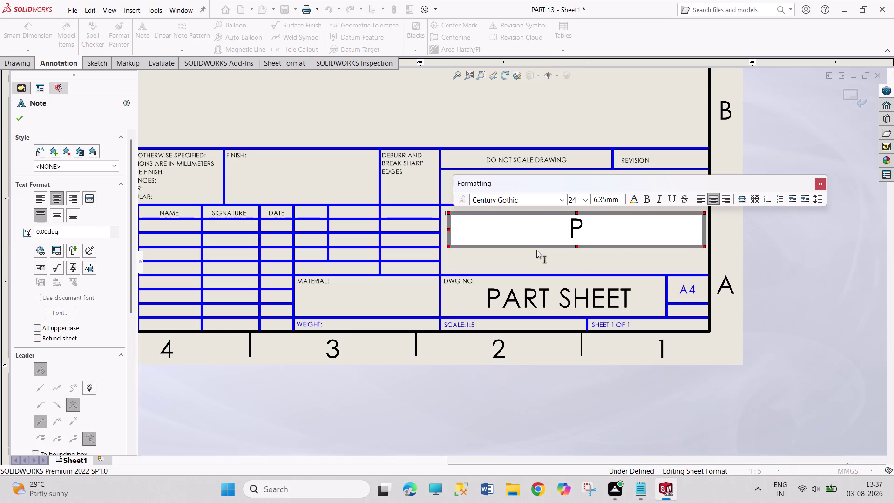
text(AER)
key(BackSpace)
key(BackSpace)
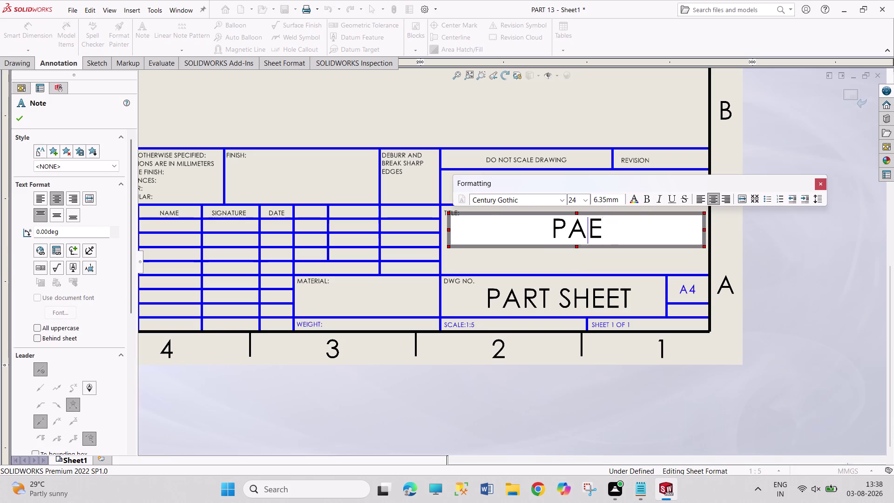
text(RT)
key(space)
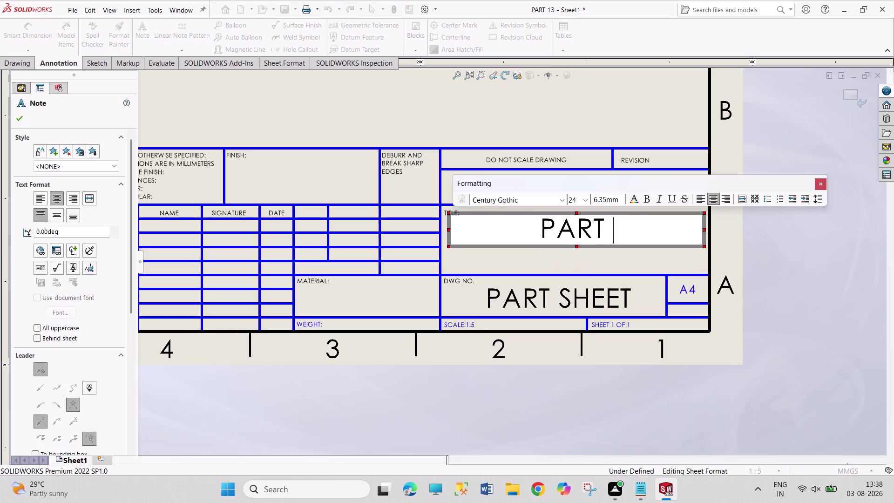
text(MODE)
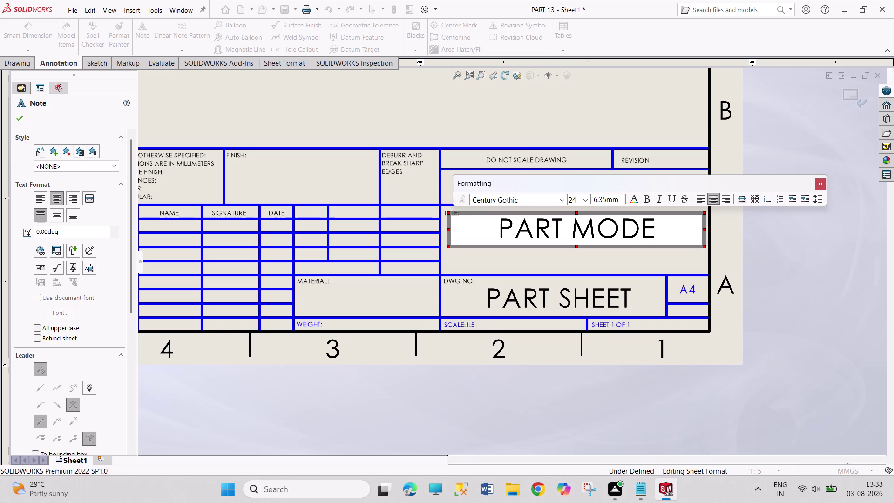
text(L)
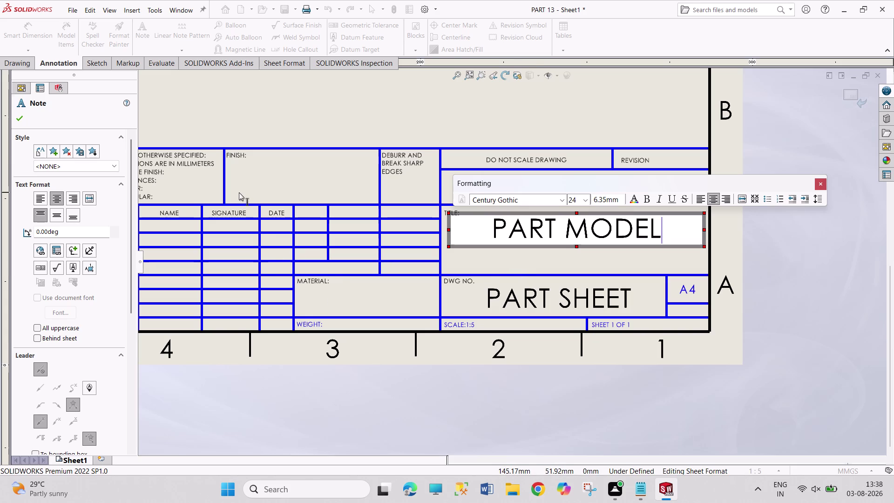
double_click(168, 225)
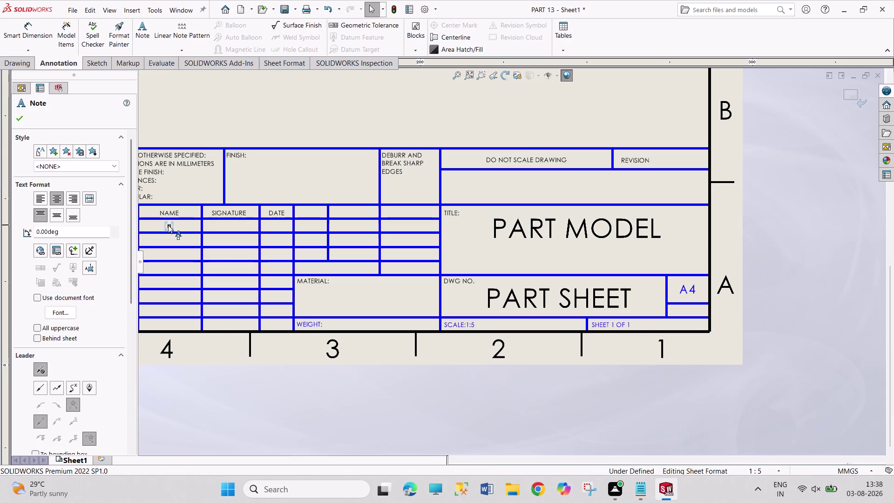
Enter the drawer's name 'PRAVEEN' in the title block's drawn-by cell.
double_click(169, 225)
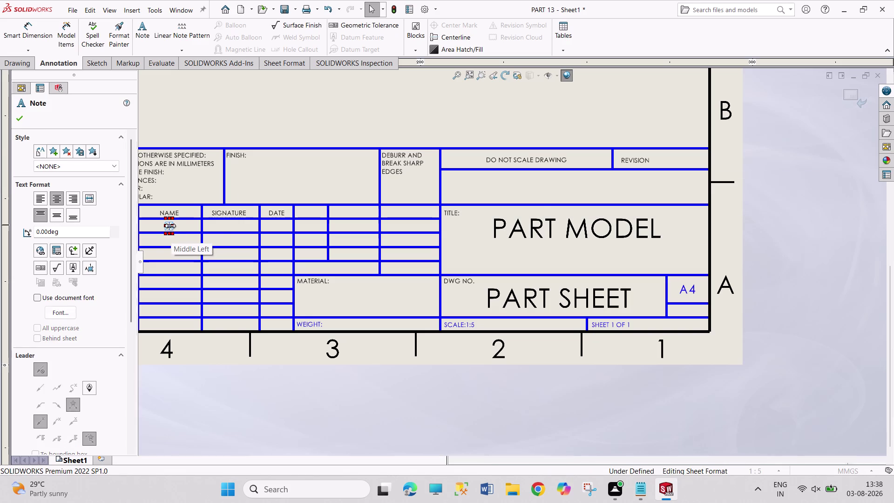
text(PRA)
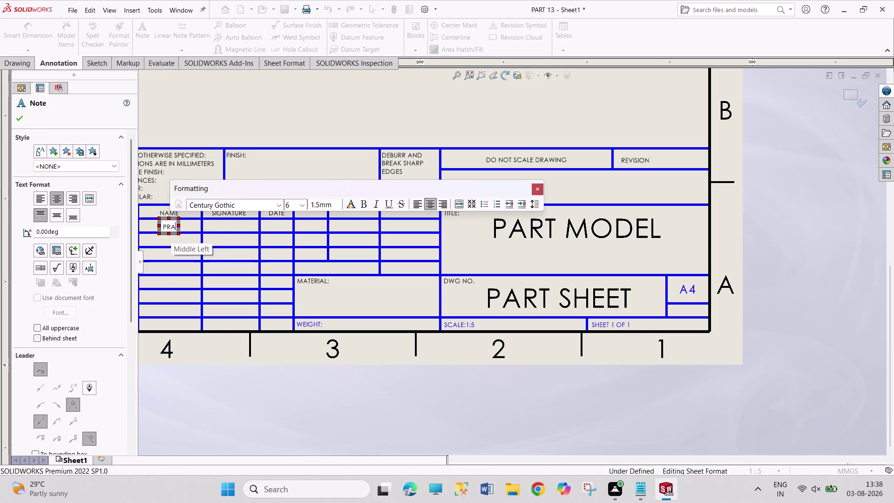
text(VEE)
key(n)
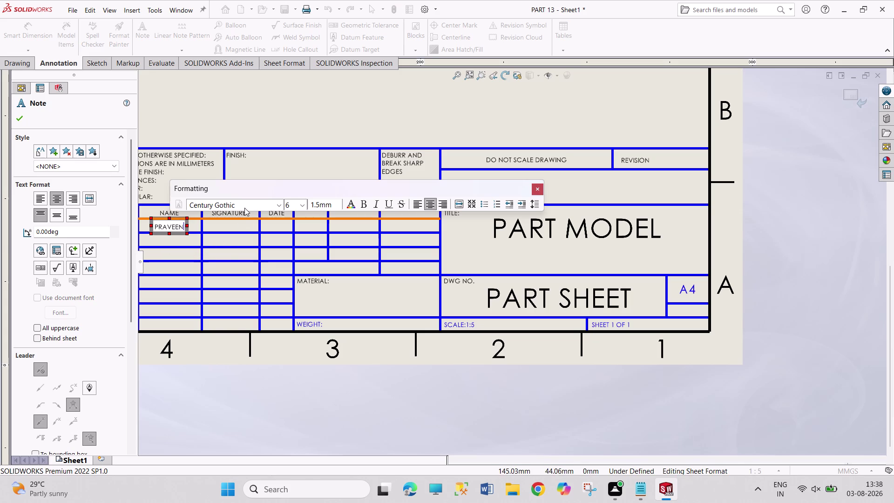
scroll(up, 3)
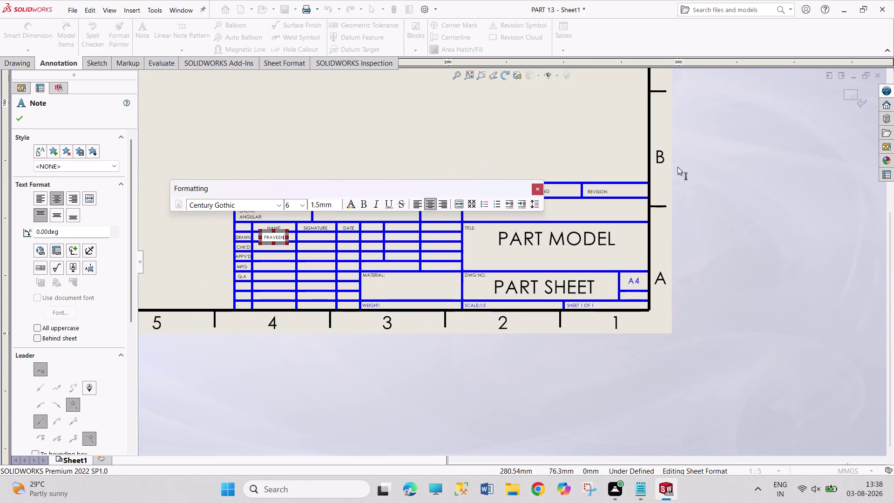
click(736, 213)
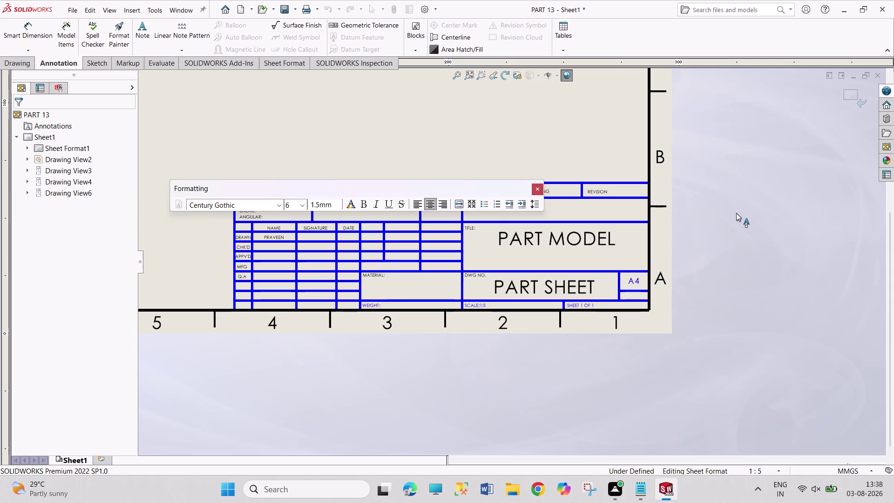
Return Sheet1 from sheet format to normal sheet editing and start printing.
scroll(up, 3)
scroll(down, 3)
scroll(down, 3)
scroll(down, 3)
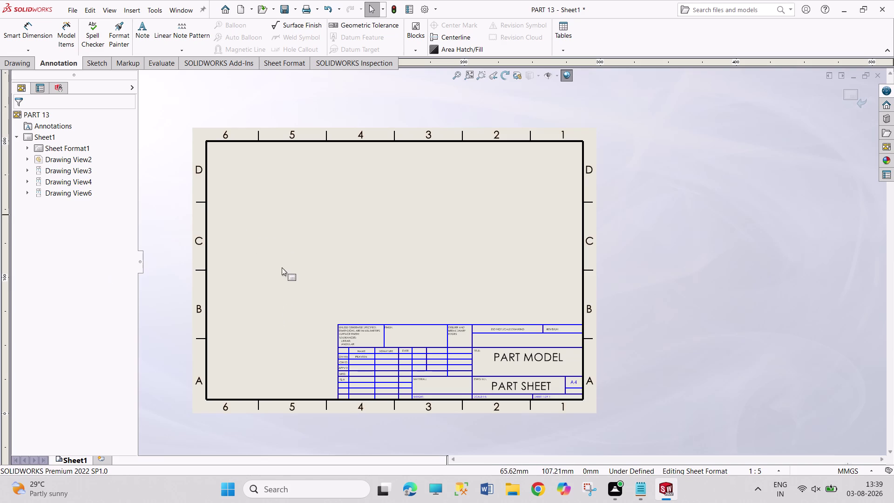
right_click(48, 136)
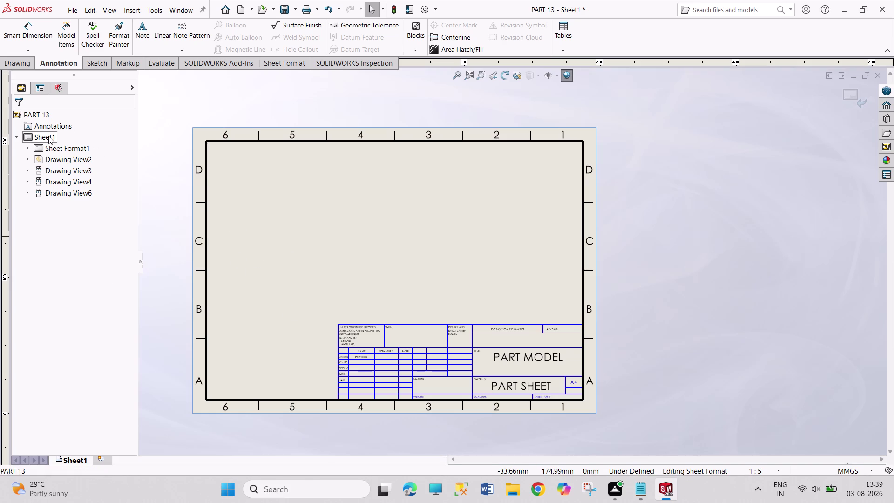
click(107, 168)
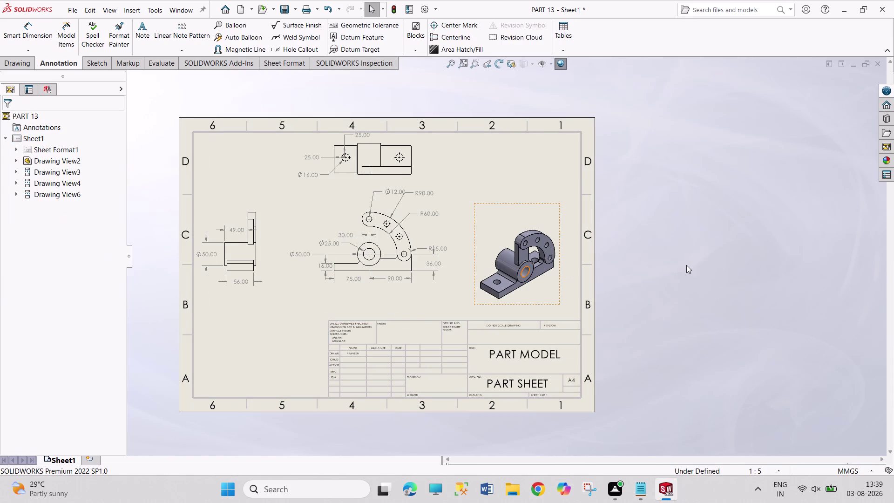
key(ctrl+p)
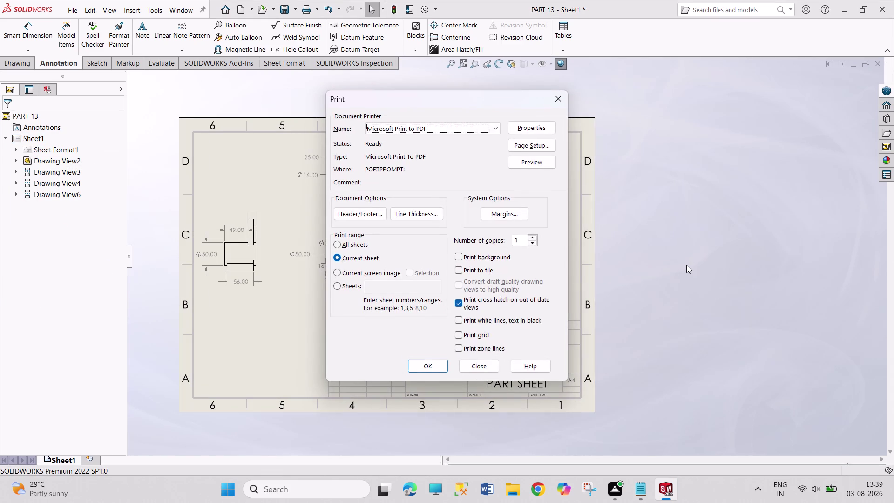
Set the print page size to A4 landscape and confirm the print.
click(541, 137)
click(543, 144)
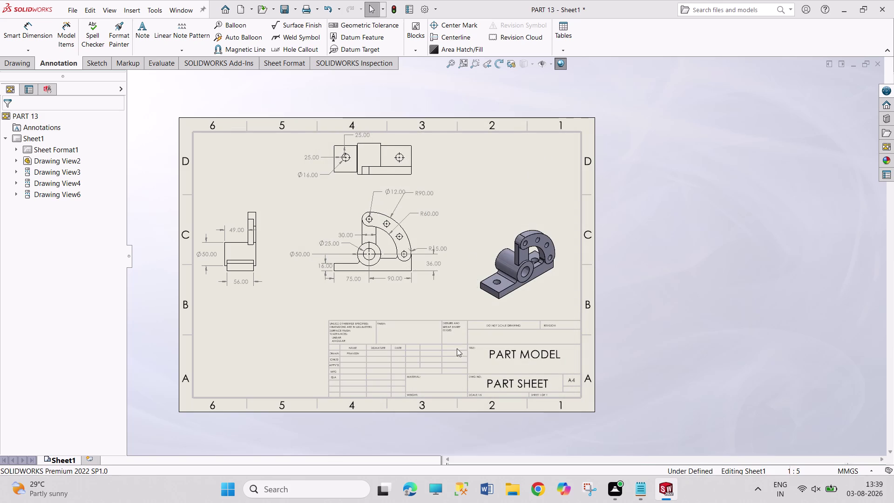
click(438, 273)
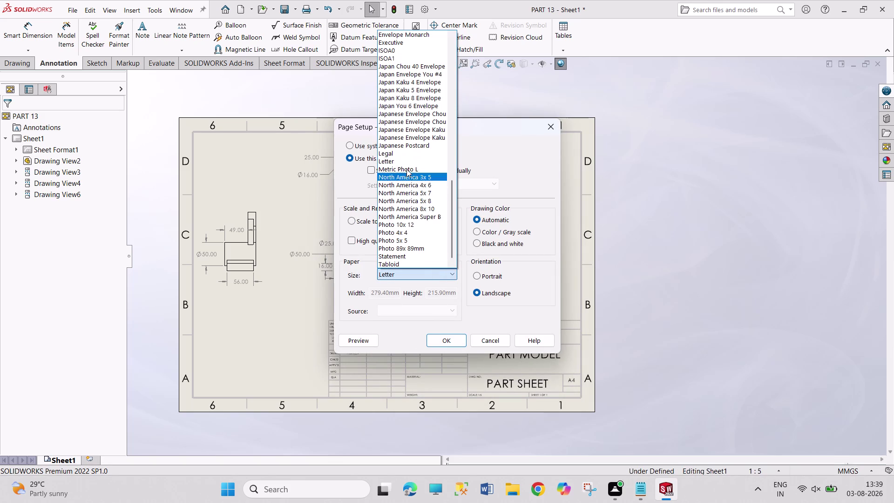
scroll(down, 3)
scroll(up, 3)
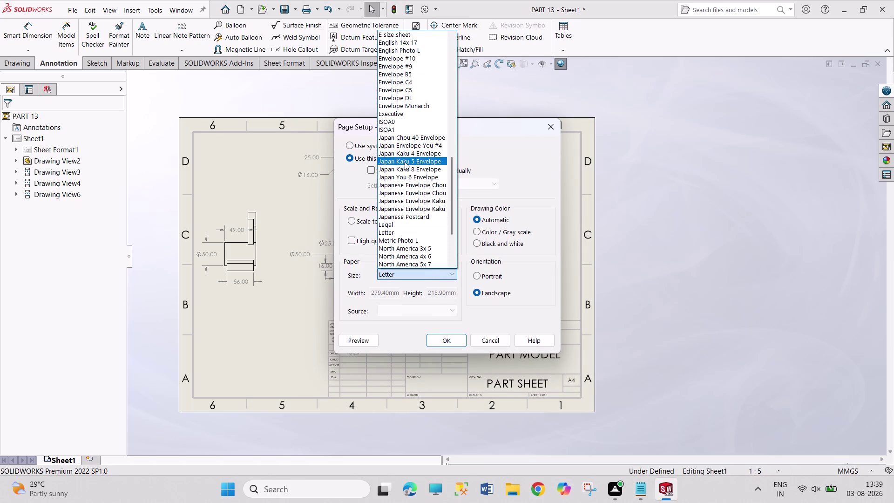
scroll(up, 3)
scroll(up, 3)
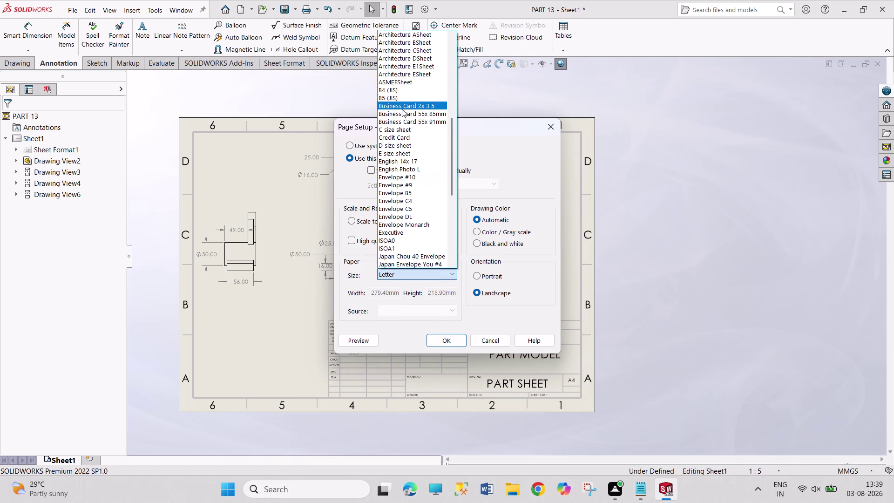
scroll(up, 3)
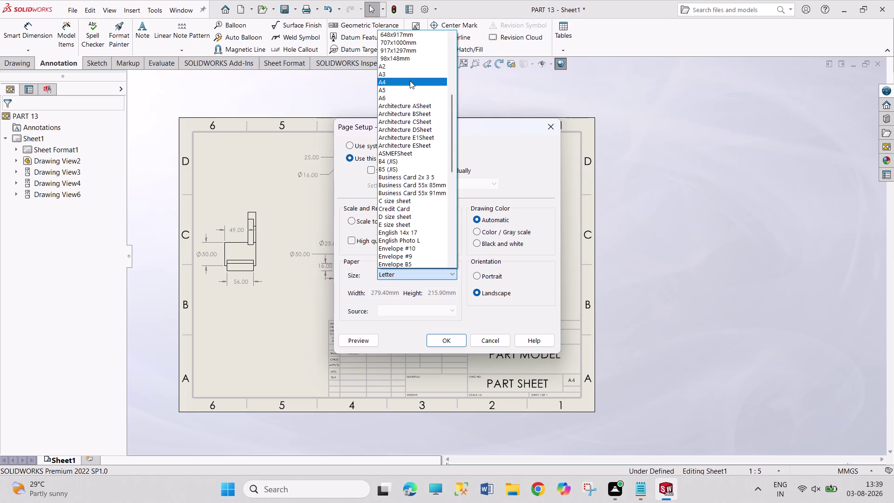
click(410, 80)
click(455, 337)
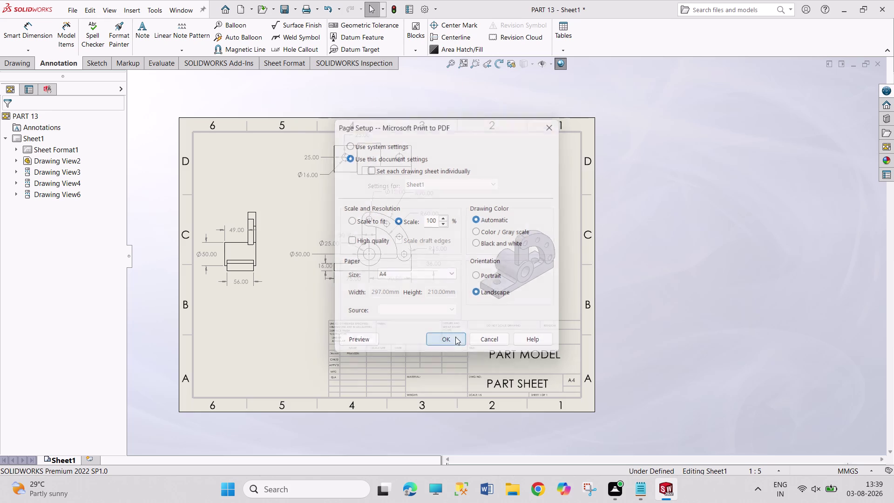
click(440, 365)
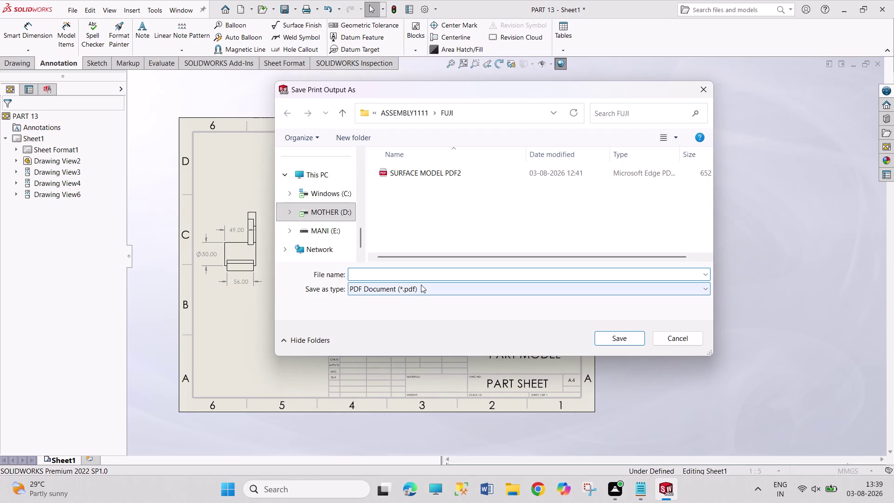
Save the print output as 'PART 13 PDF'.
text(P)
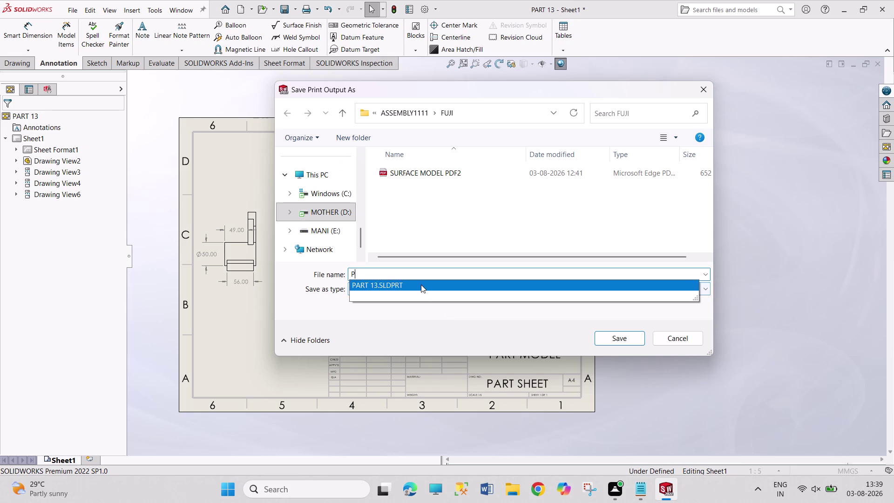
text(AER)
key(BackSpace)
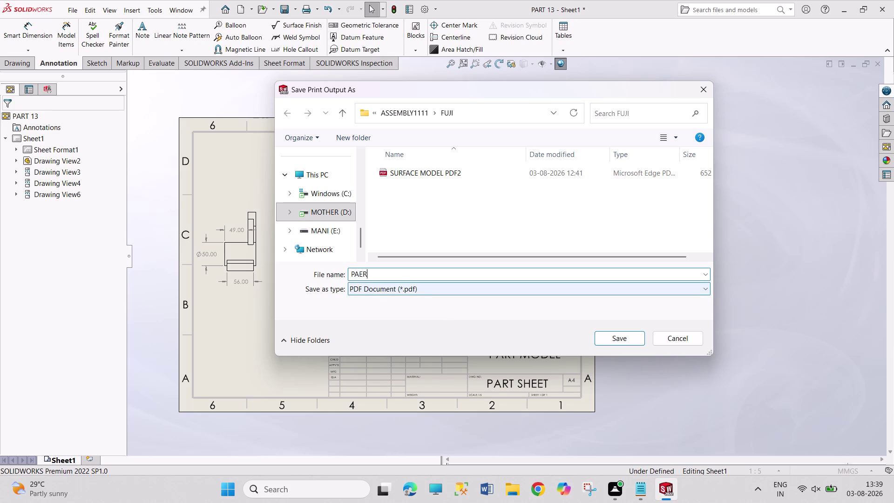
key(BackSpace)
text(RT)
key(space)
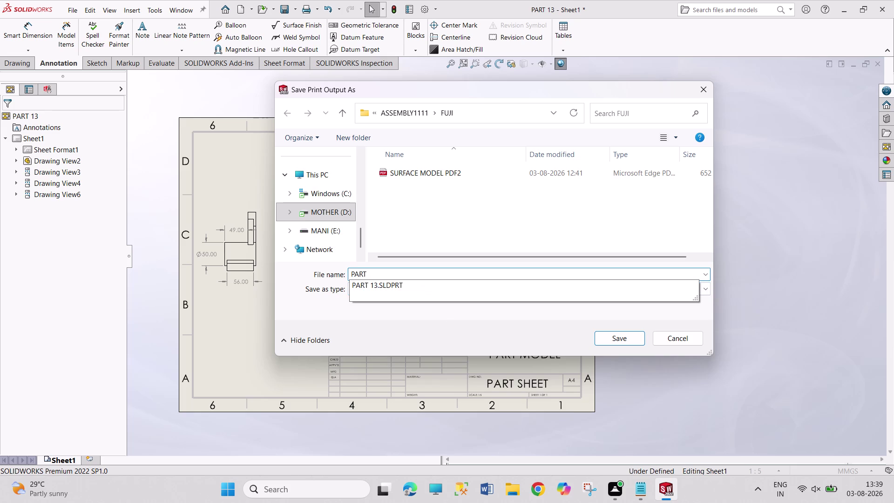
text(13)
key(space)
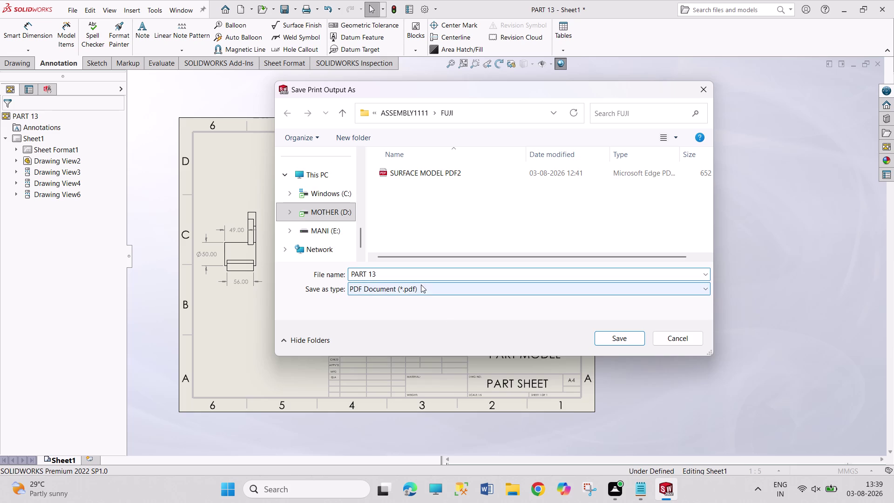
text(PDF)
key(Return)
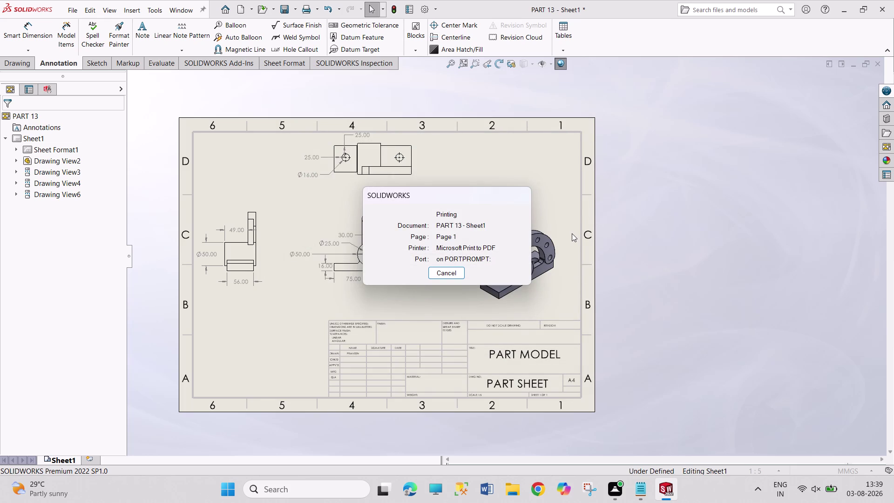
Dismiss the low memory notification after printing.
click(870, 386)
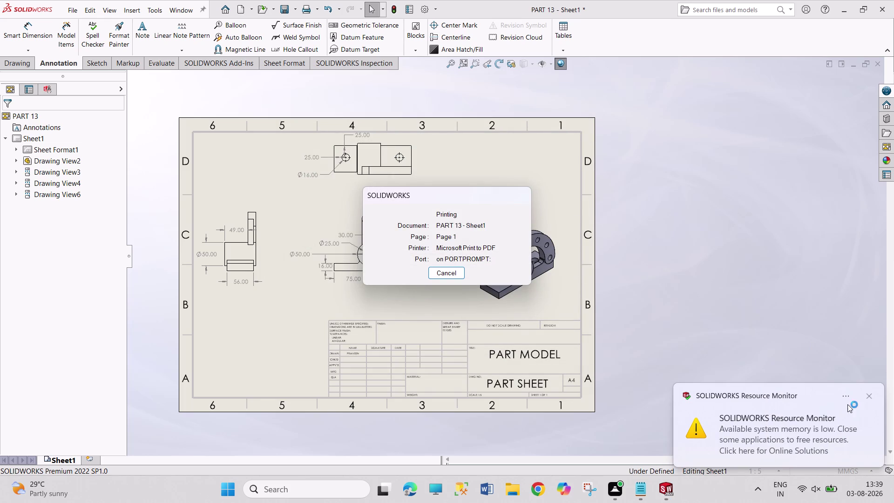
click(873, 395)
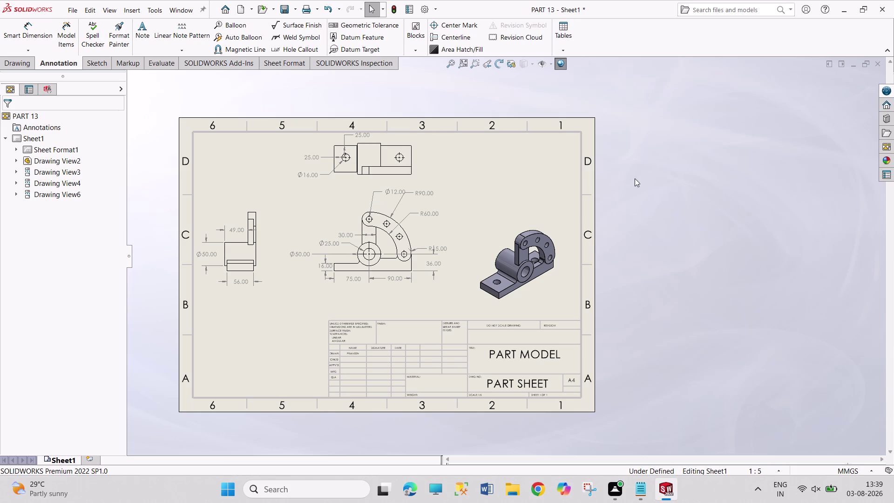
drag(621, 113, 624, 135)
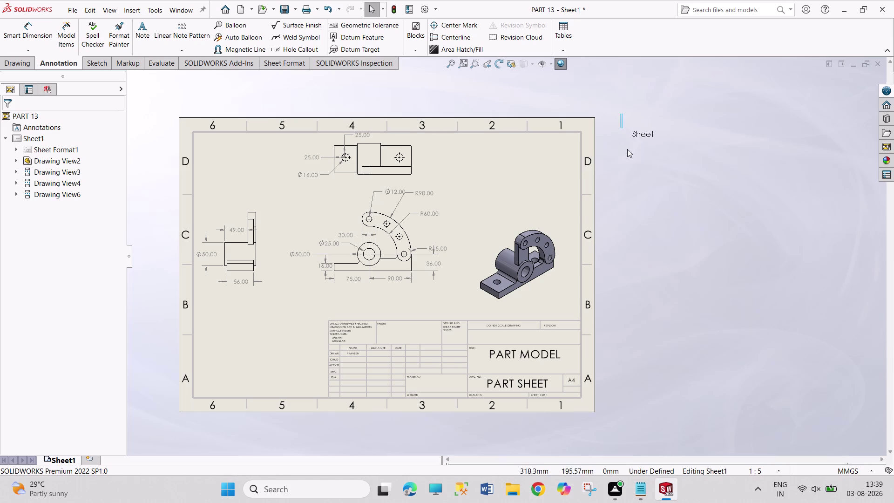
Save the drawing under the name 'PART 13 SHEET'.
drag(624, 135, 760, 239)
key(ctrl+s)
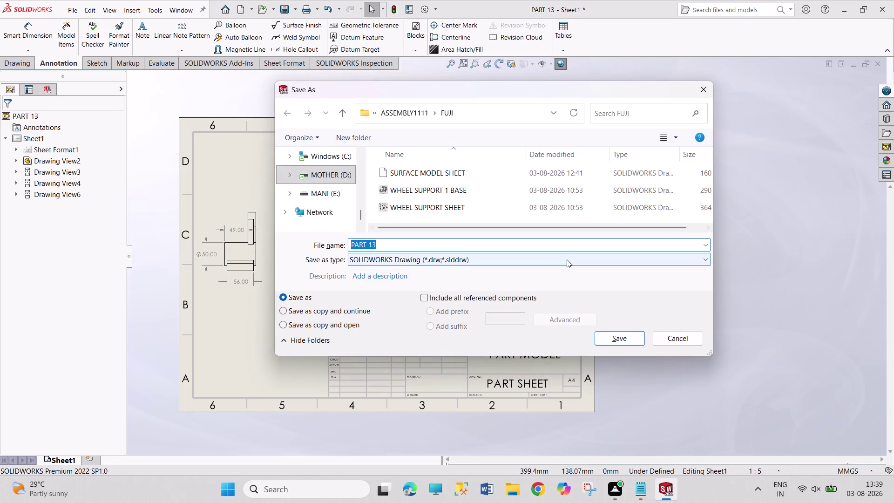
click(416, 244)
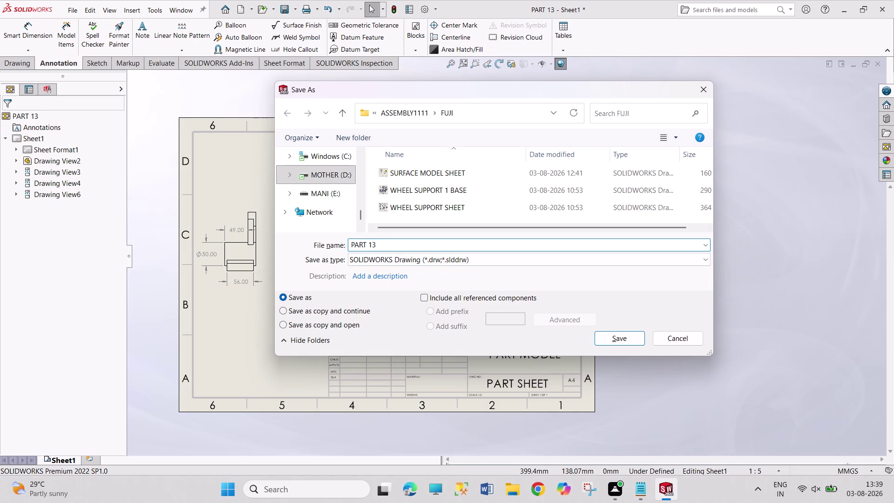
key(space)
text(SHEET)
key(Return)
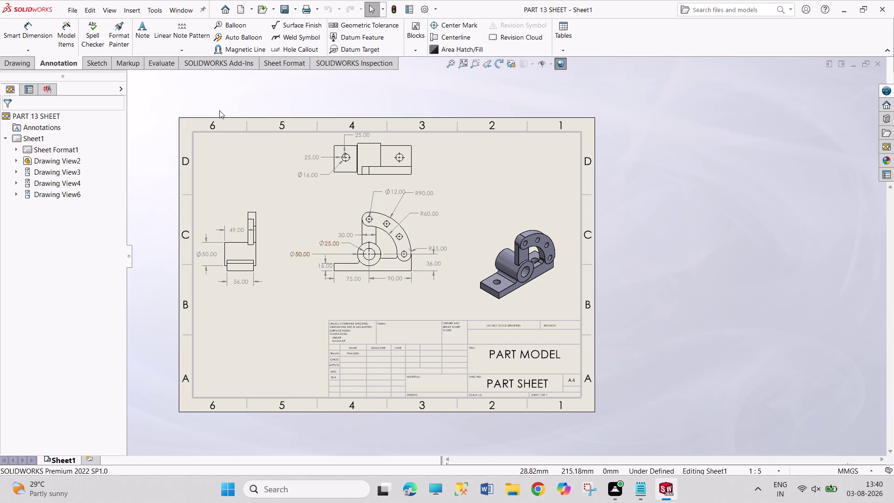
Switch to the PART 13 part window via the Window menu and save.
click(186, 6)
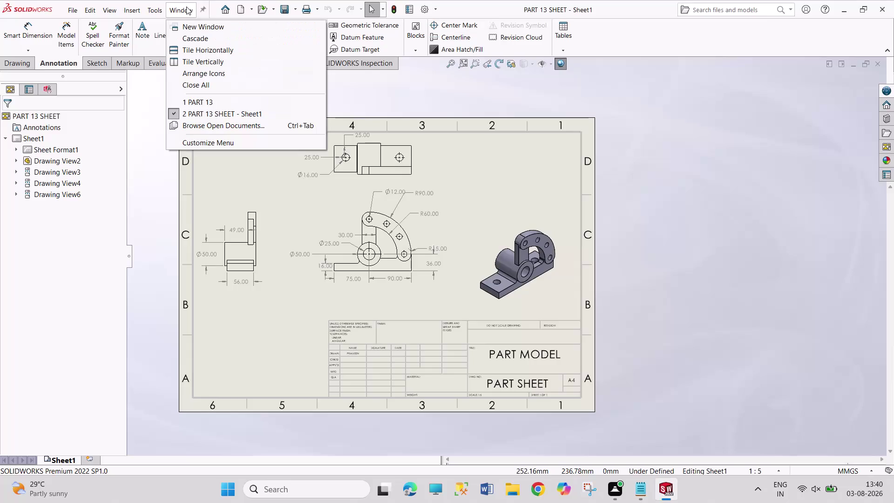
click(217, 98)
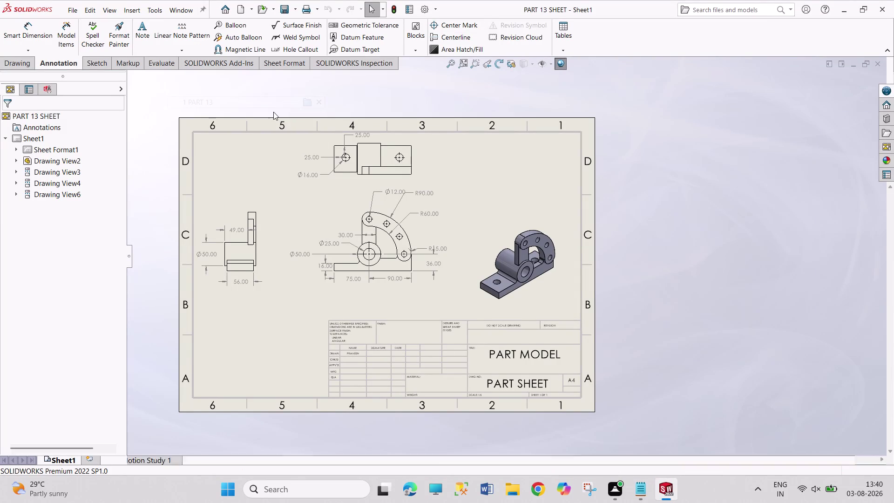
key(ctrl+s)
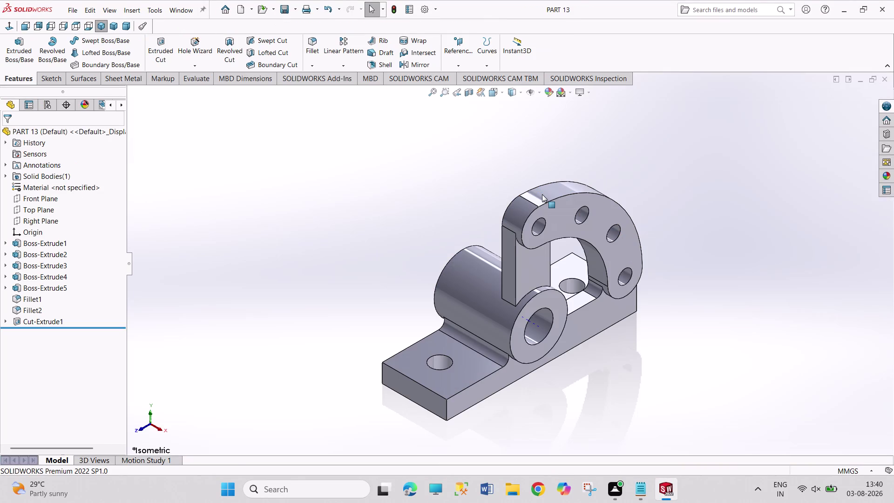